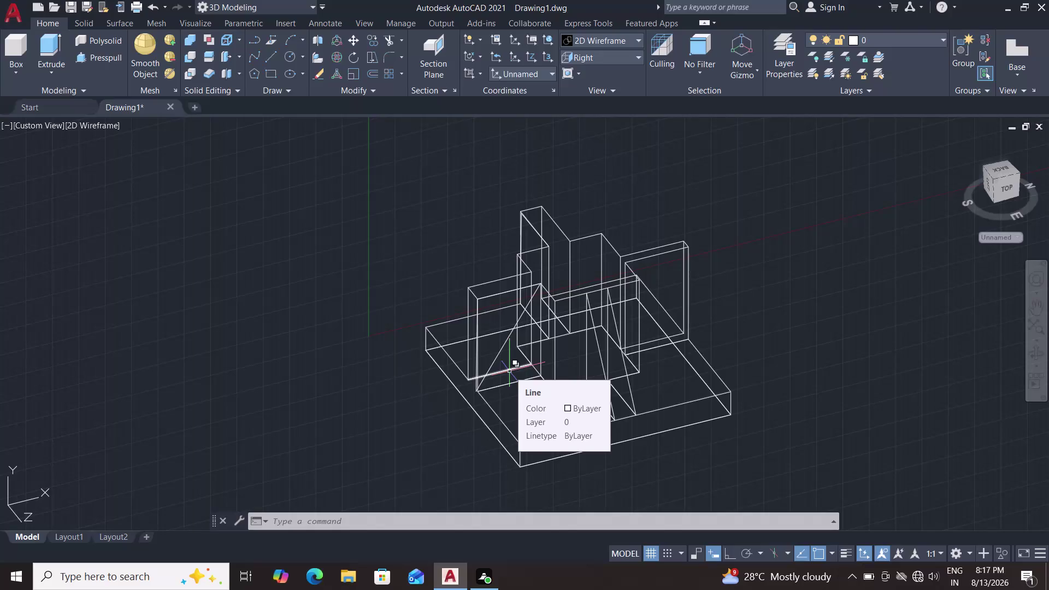
Erase the stray diagonal line near the triangle's apex.
scroll(up, 3)
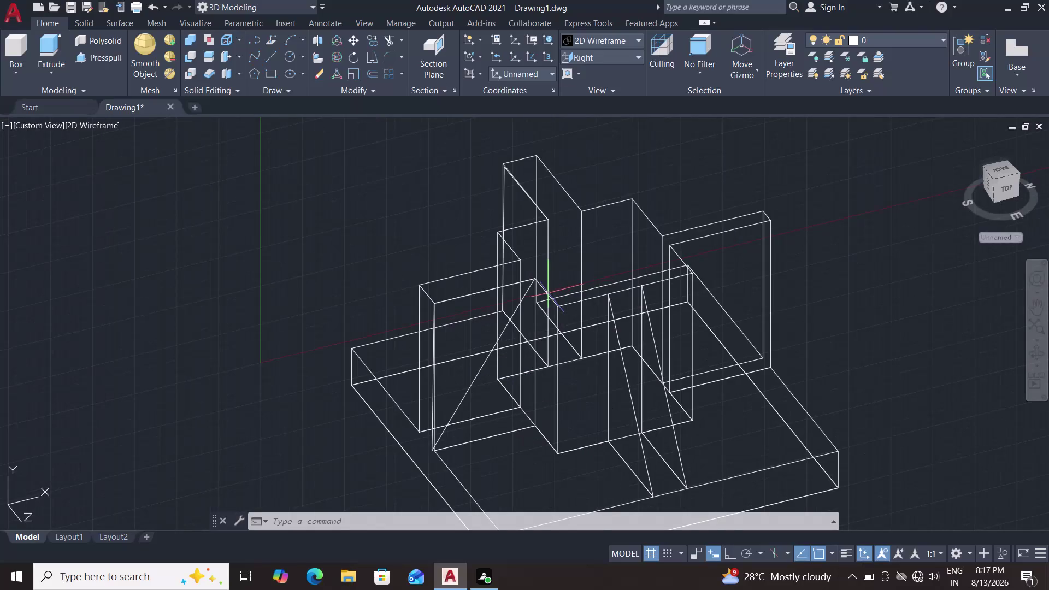
scroll(up, 3)
drag(490, 338, 526, 283)
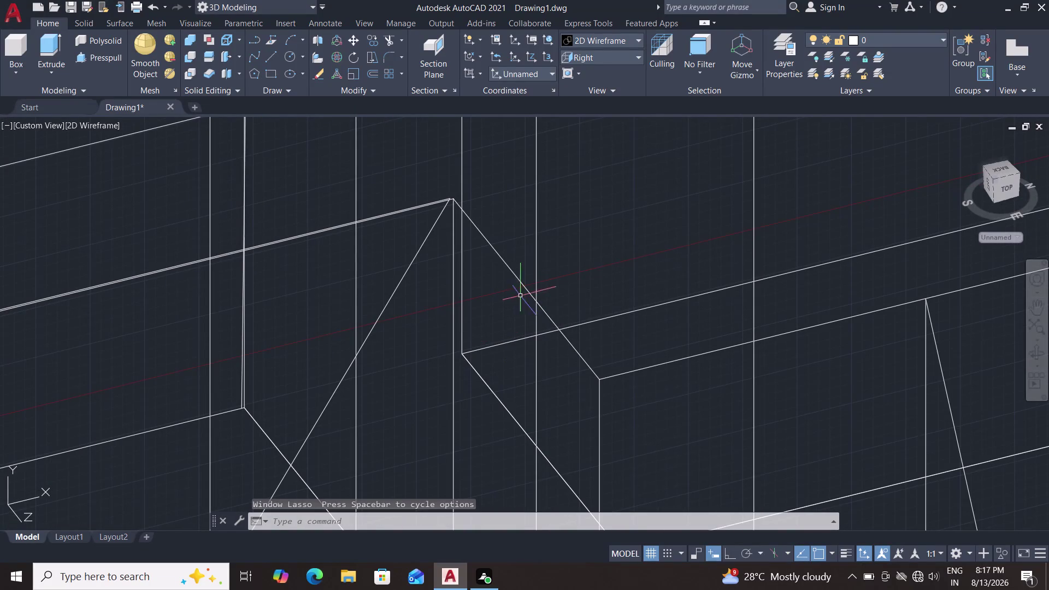
key(Escape)
middle_drag(516, 306, 553, 214)
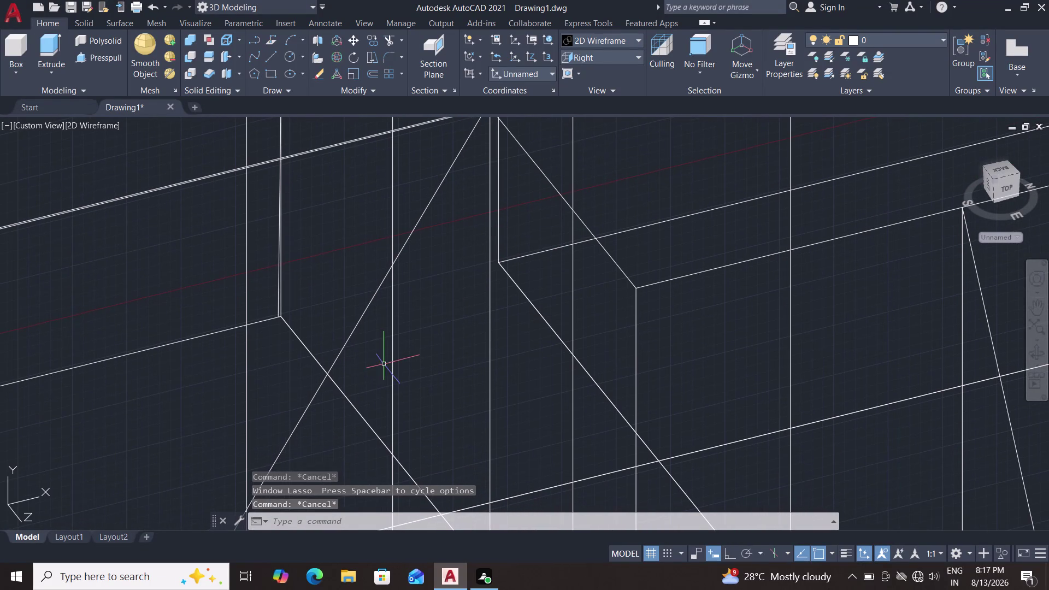
click(339, 355)
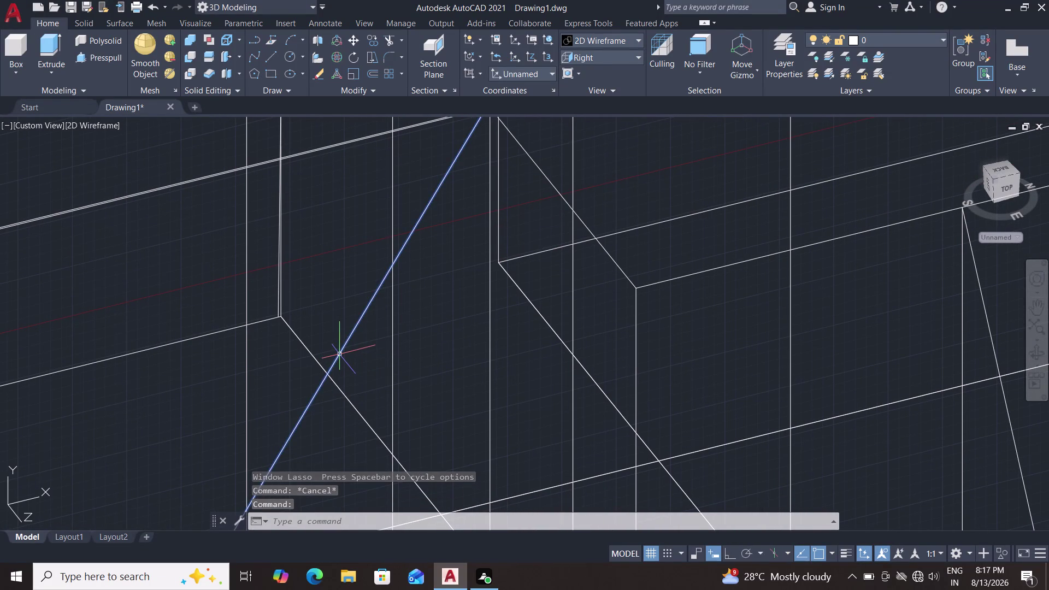
key(Delete)
Erase the long sloping edge line and one more stray line on the wall.
middle_drag(337, 313, 337, 315)
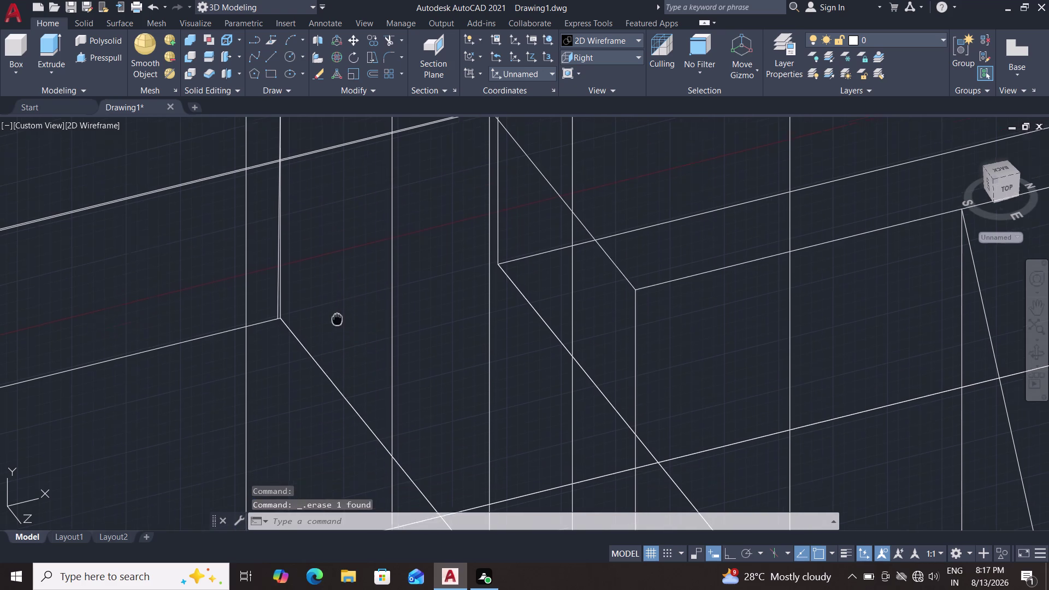
middle_drag(337, 315, 353, 388)
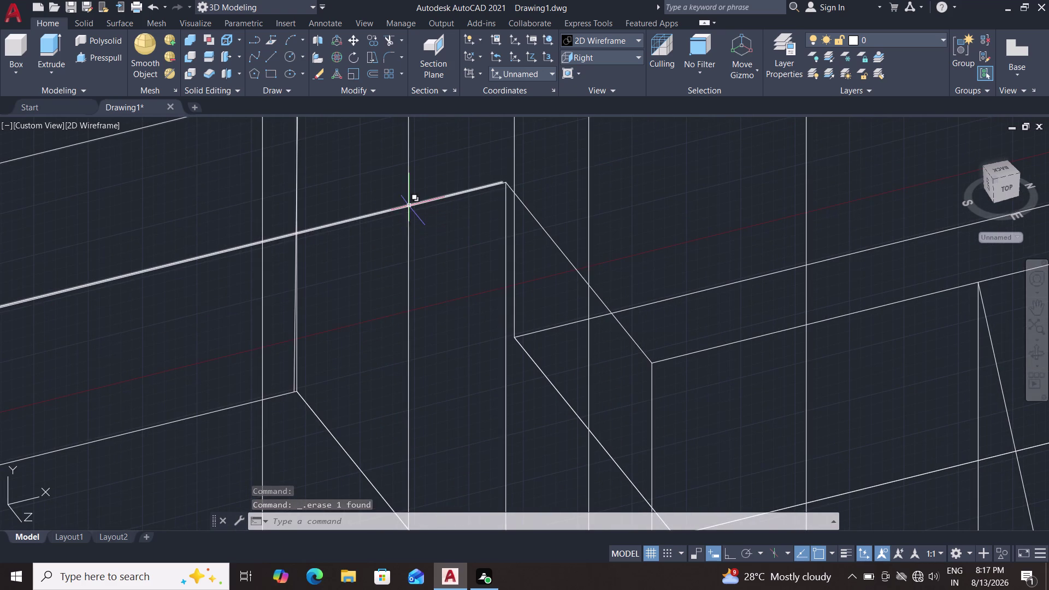
click(408, 205)
click(440, 256)
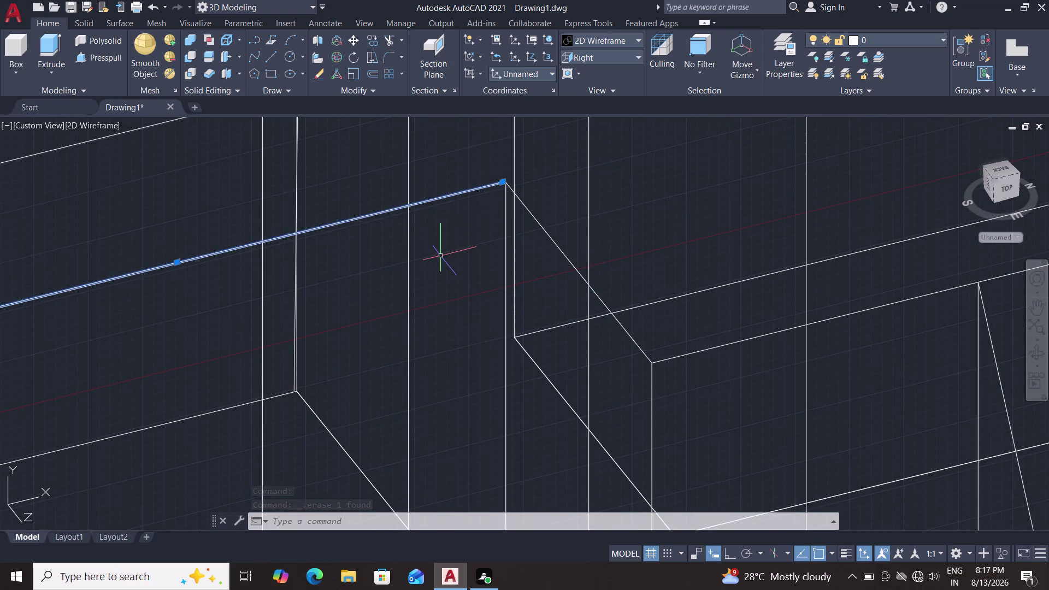
key(Delete)
middle_drag(441, 255, 461, 192)
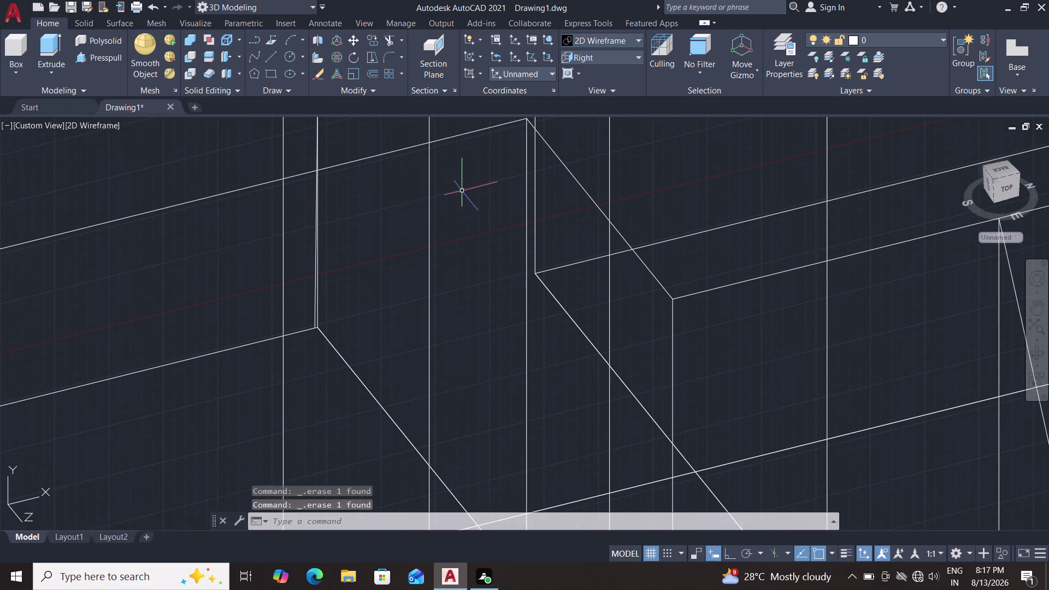
scroll(down, 3)
scroll(down, 3)
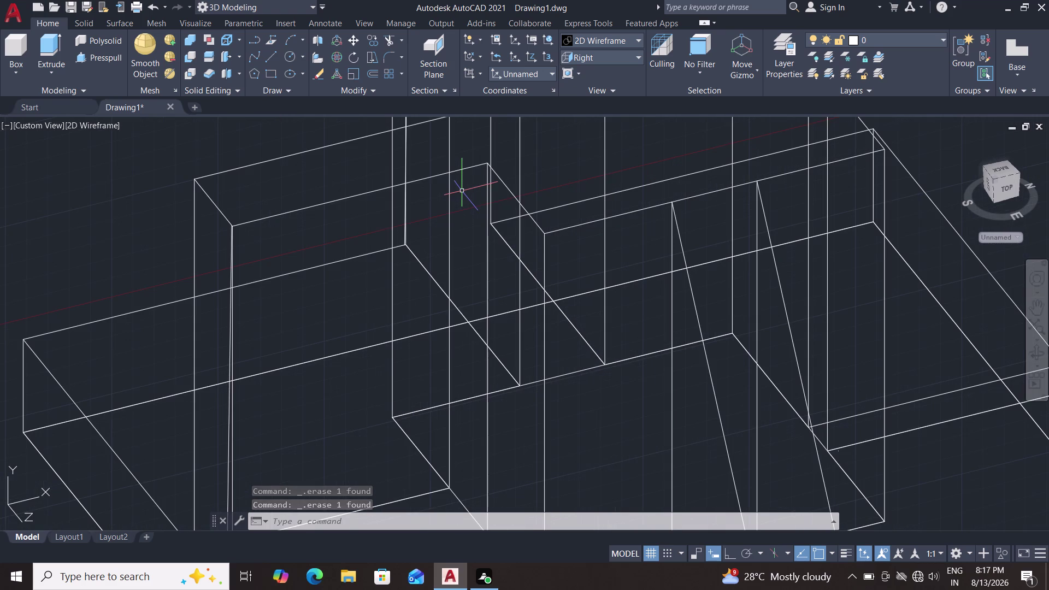
click(228, 387)
key(Delete)
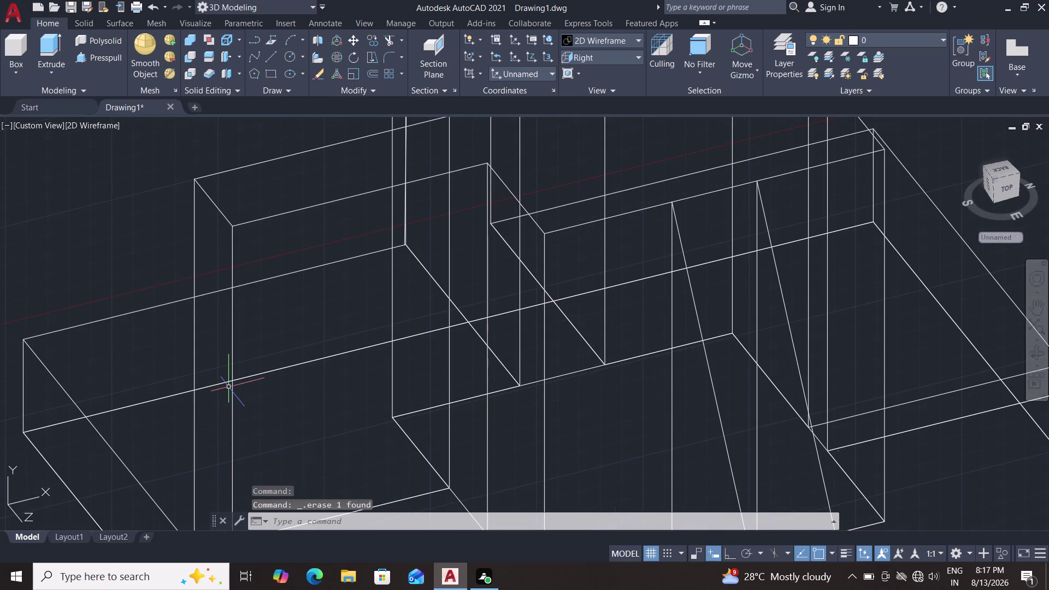
key(l)
key(Return)
middle_drag(286, 351, 286, 355)
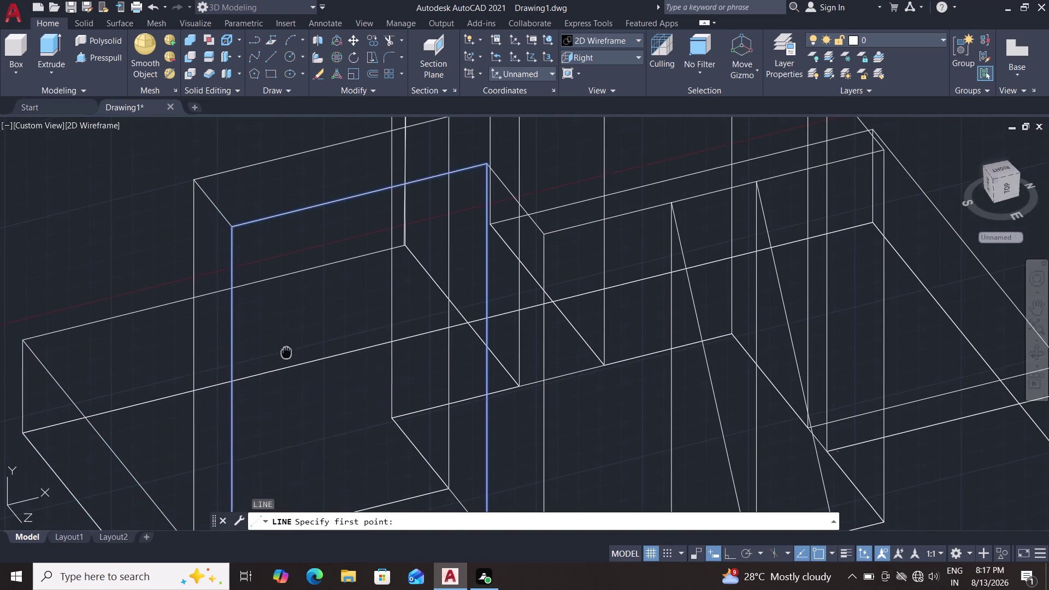
middle_drag(285, 355, 251, 429)
scroll(up, 3)
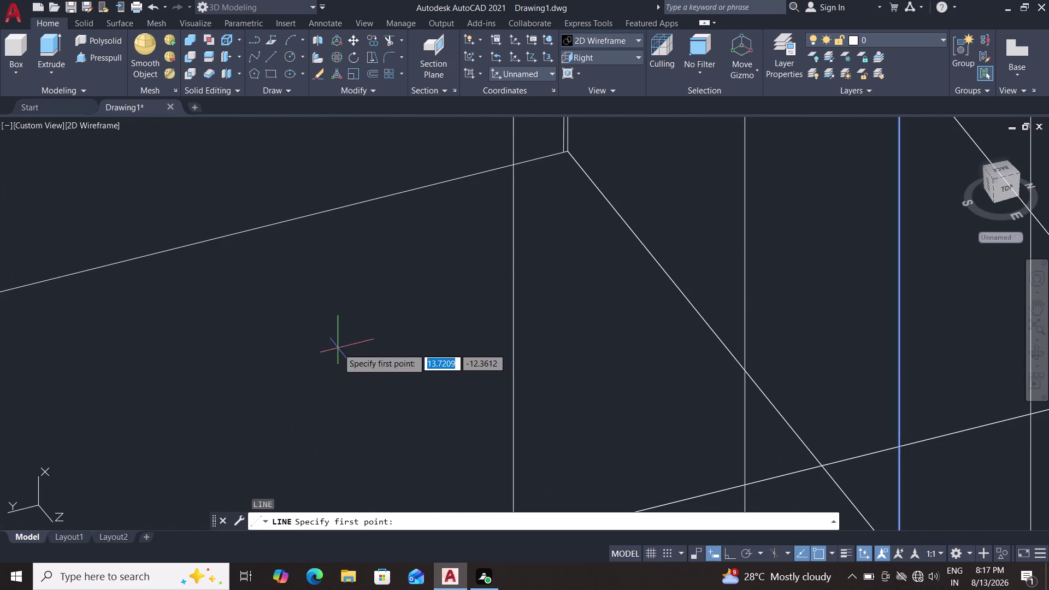
middle_drag(337, 350, 325, 405)
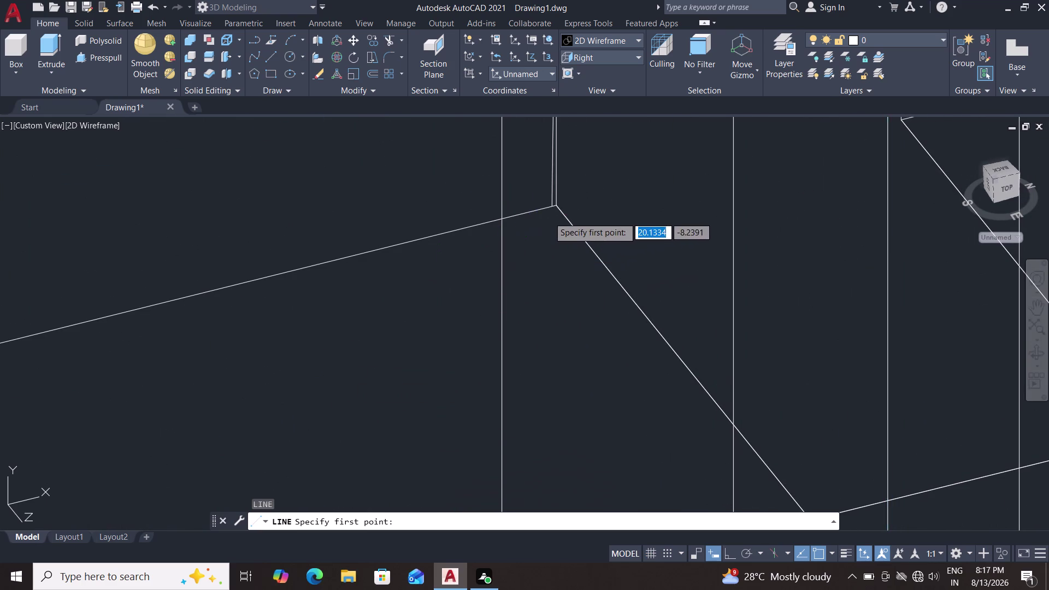
click(556, 206)
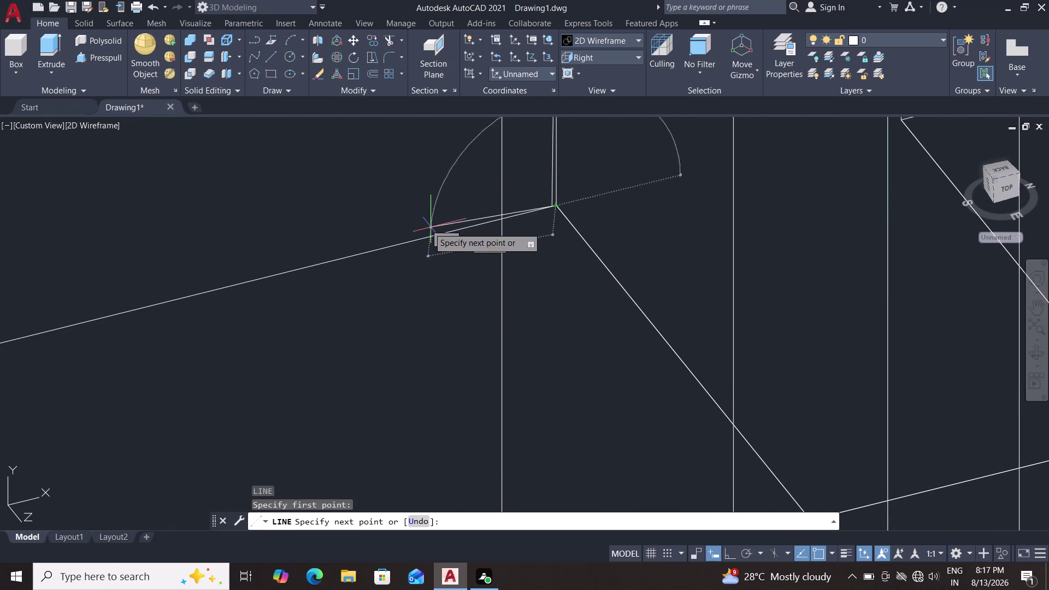
middle_drag(277, 287, 394, 258)
middle_drag(232, 307, 386, 241)
middle_drag(211, 275, 496, 163)
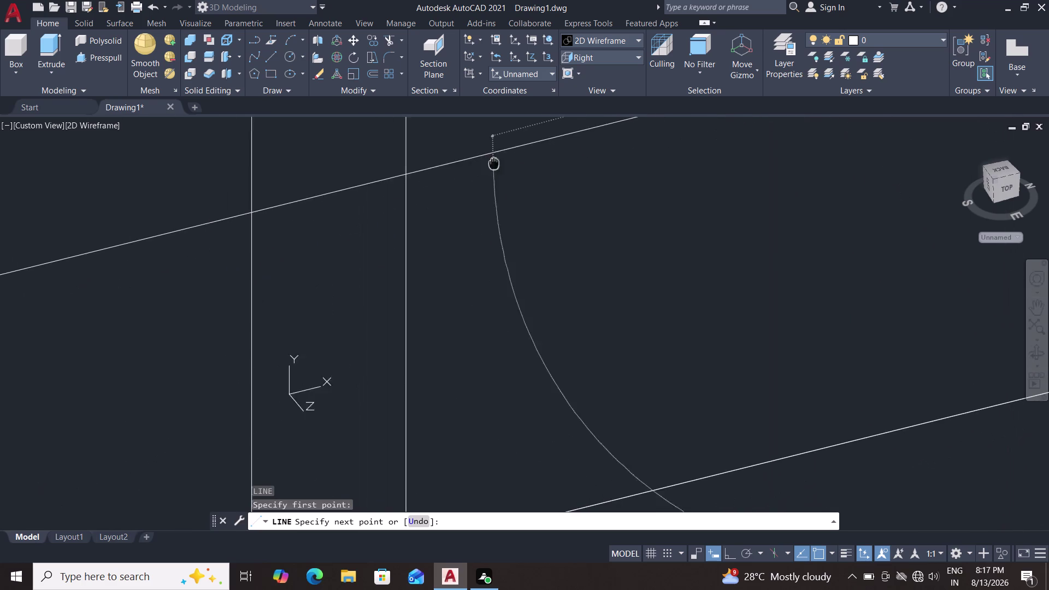
middle_drag(496, 163, 499, 162)
middle_drag(152, 287, 454, 137)
middle_drag(190, 263, 403, 187)
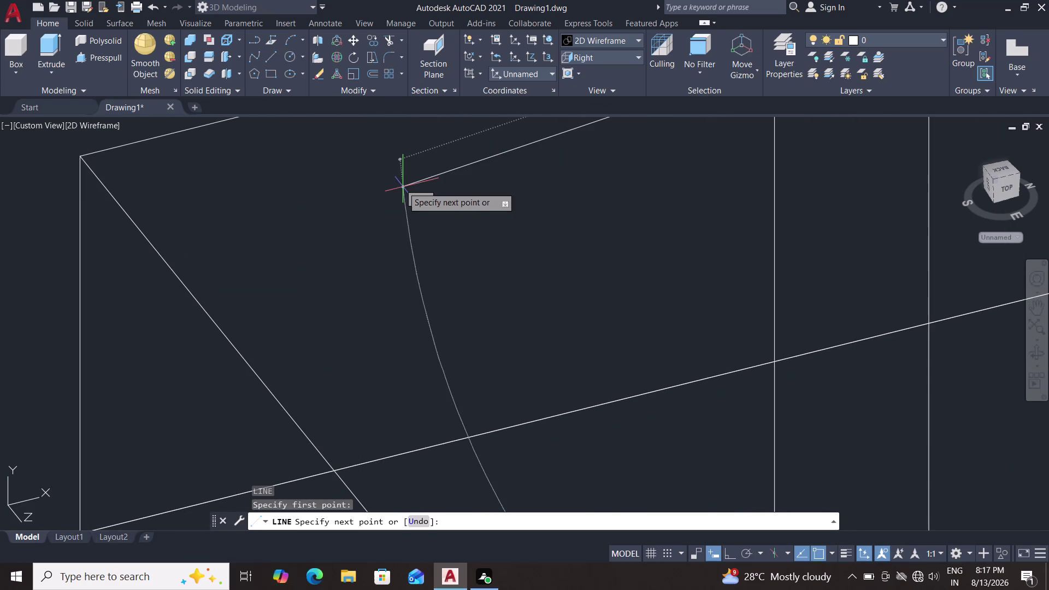
scroll(down, 3)
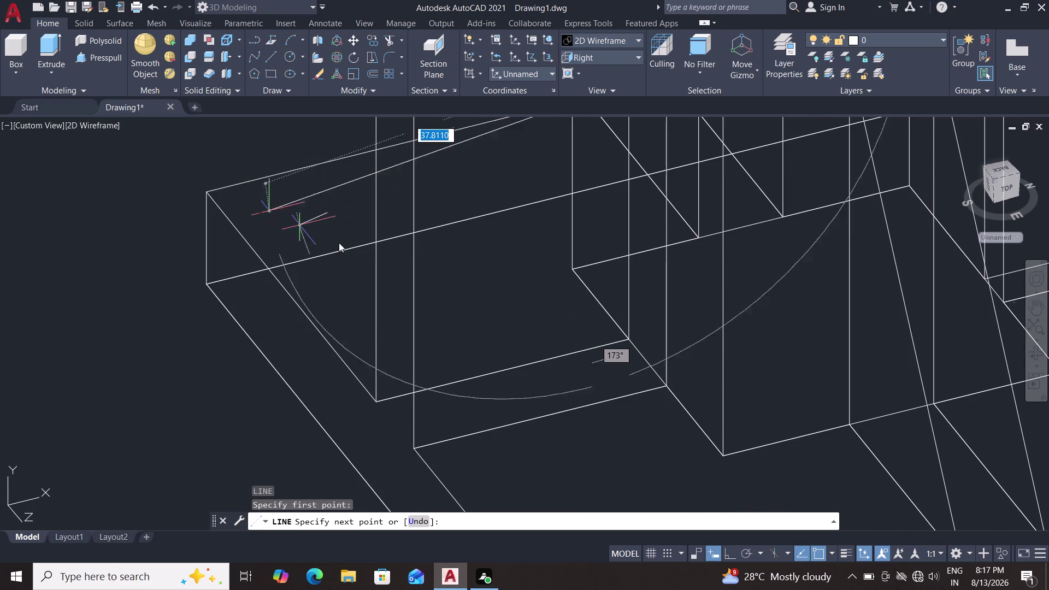
middle_click(351, 330)
middle_drag(348, 335, 395, 360)
middle_drag(407, 336, 319, 408)
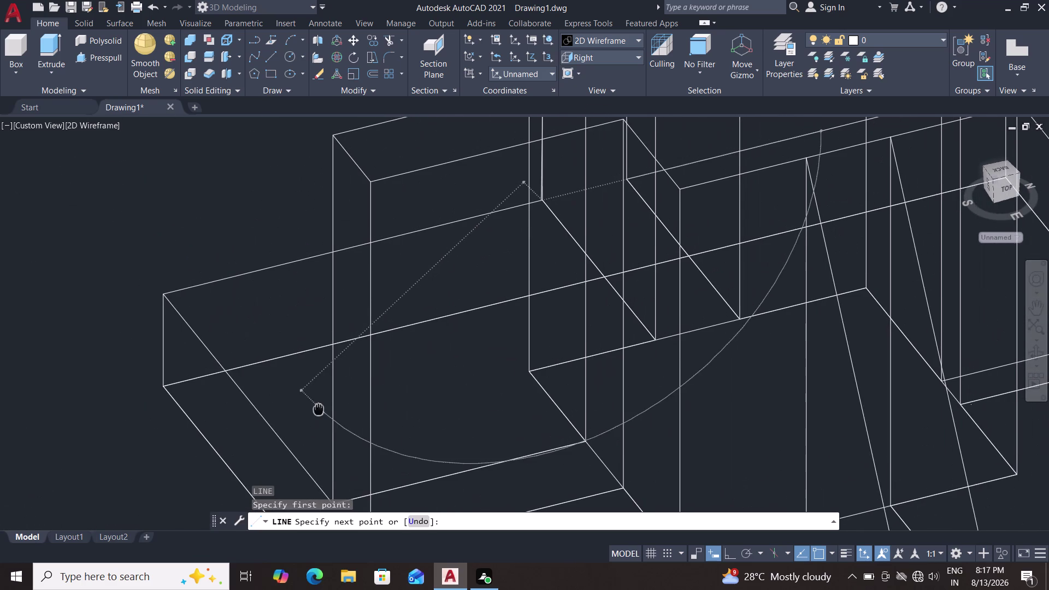
middle_drag(319, 408, 319, 407)
middle_click(424, 306)
middle_drag(420, 308, 361, 388)
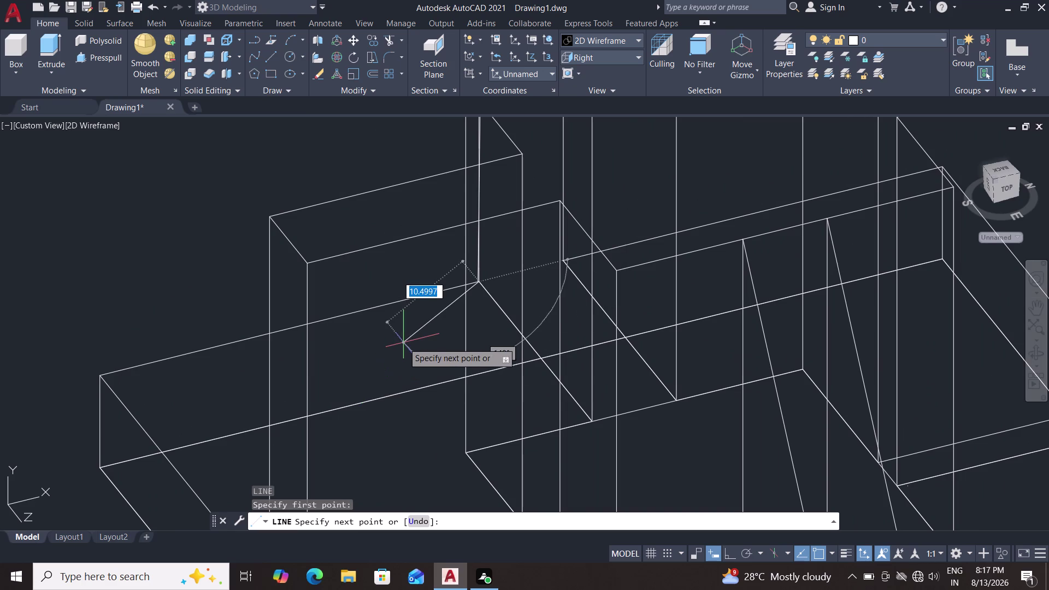
key(Escape)
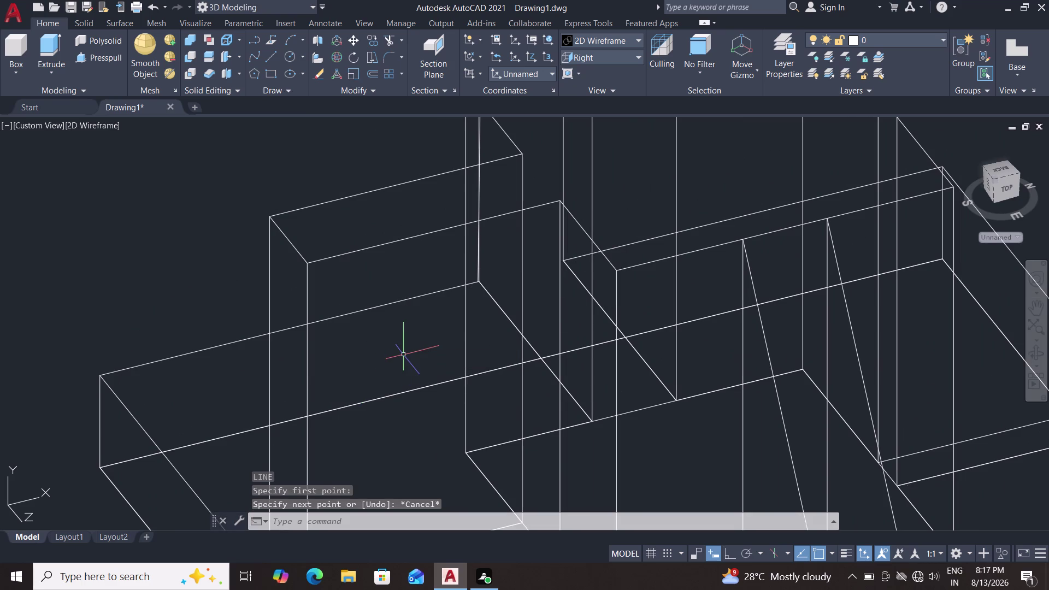
key(l)
key(Return)
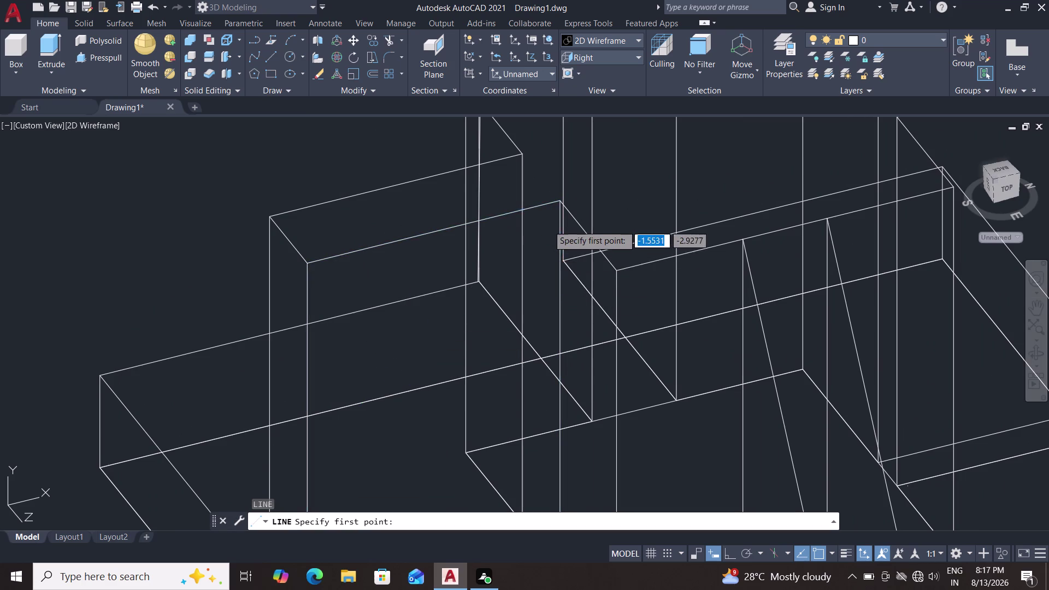
click(562, 201)
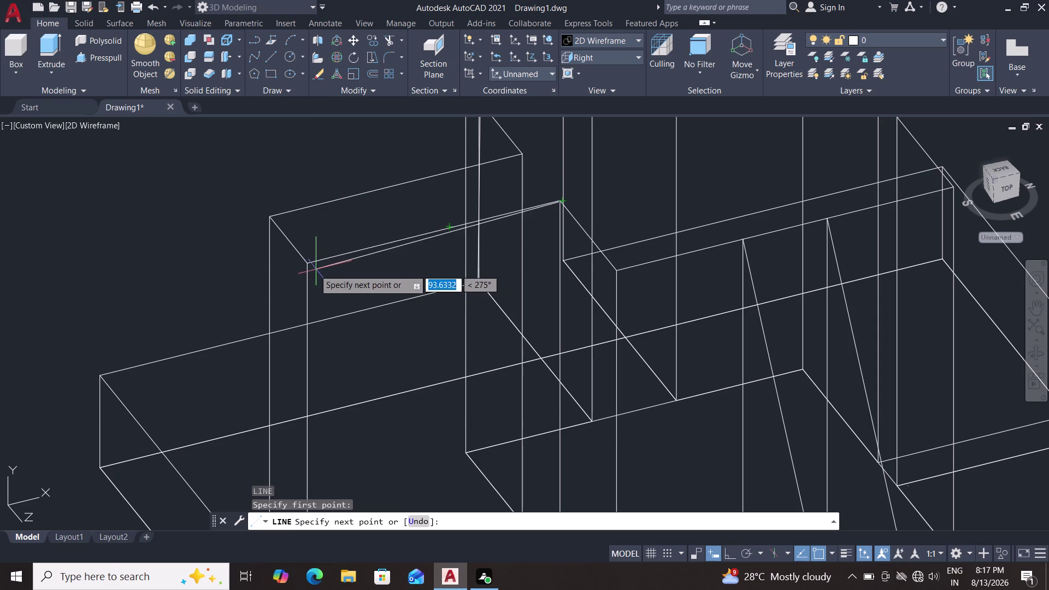
click(307, 263)
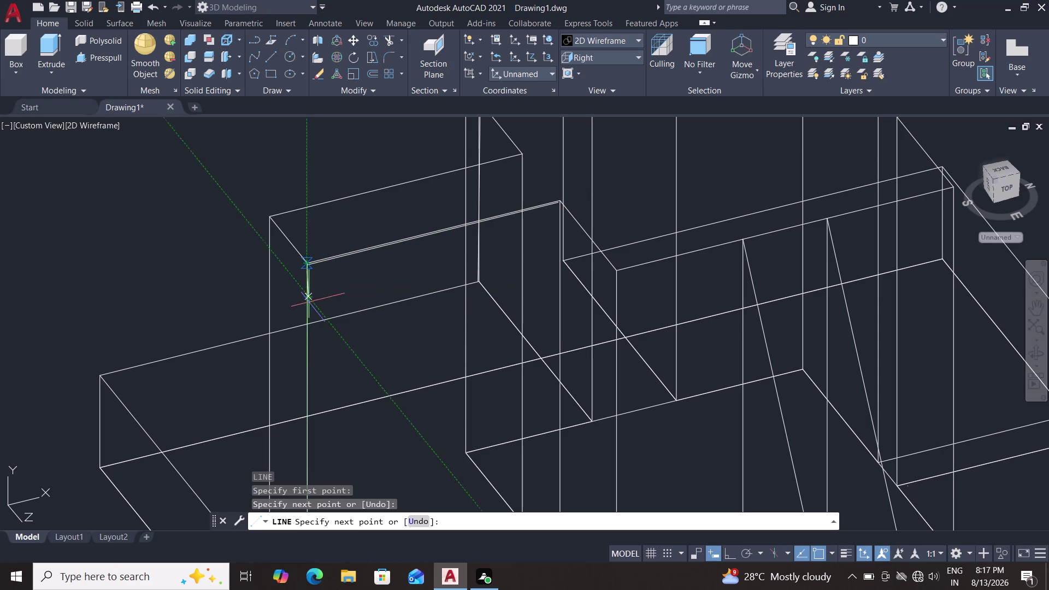
key(Escape)
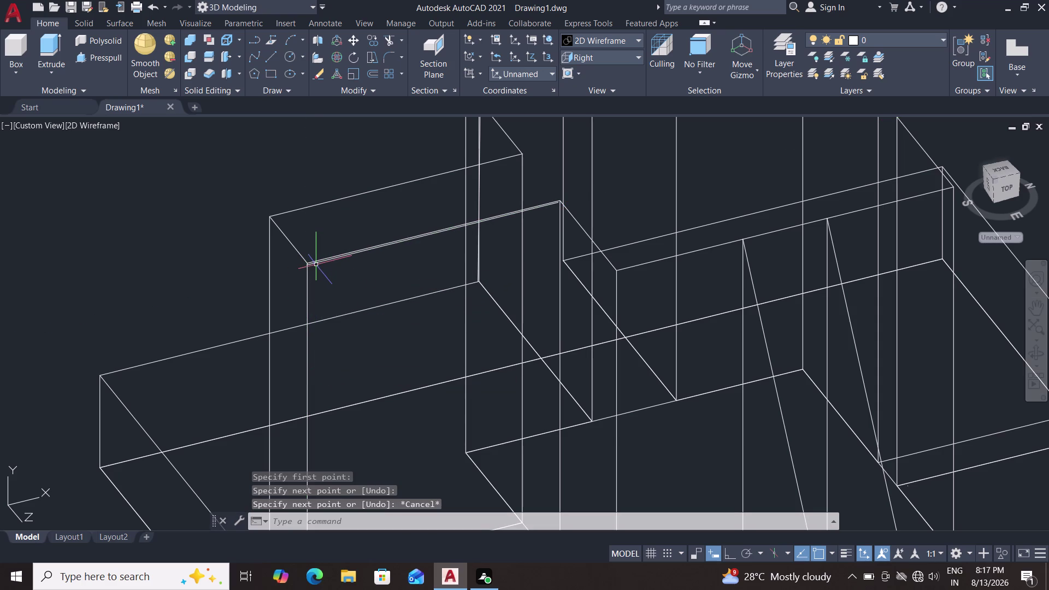
click(316, 263)
key(Delete)
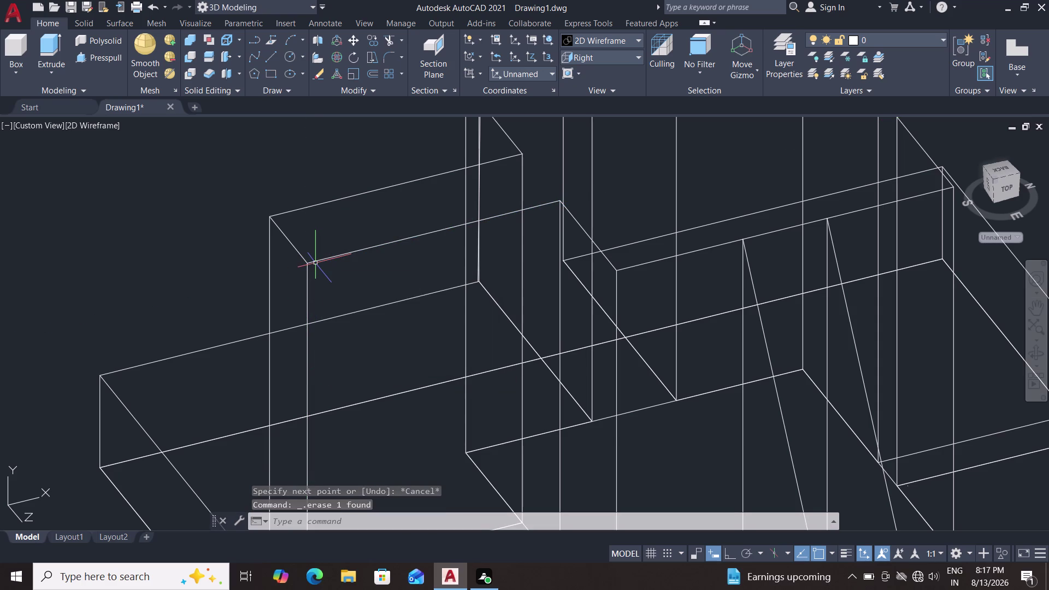
key(l)
key(Return)
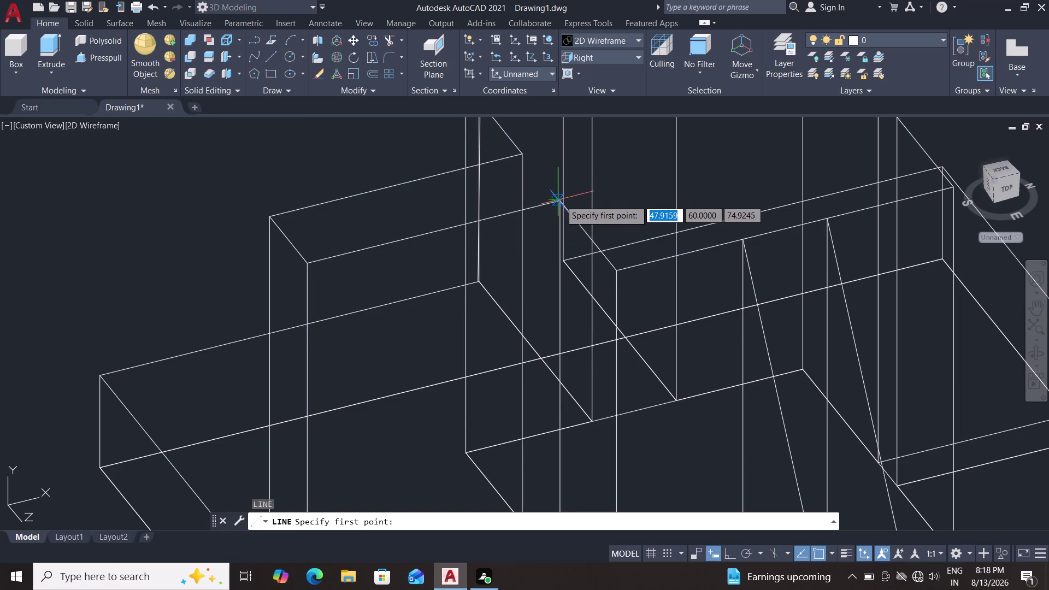
middle_drag(560, 200, 558, 229)
key(Escape)
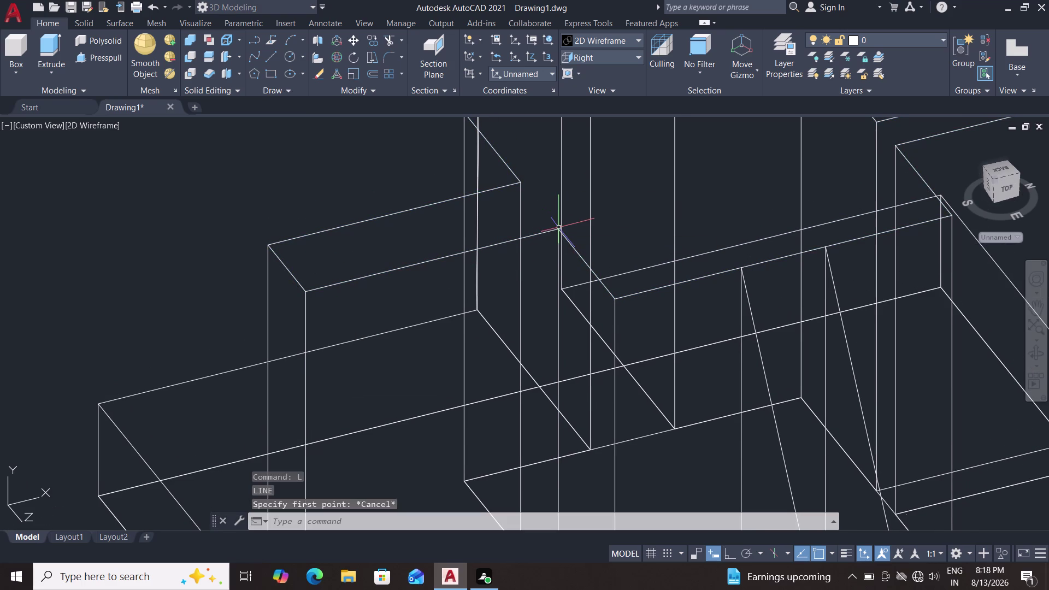
click(600, 60)
Look at the block from the top and apply the Shades of Gray visual style.
click(598, 72)
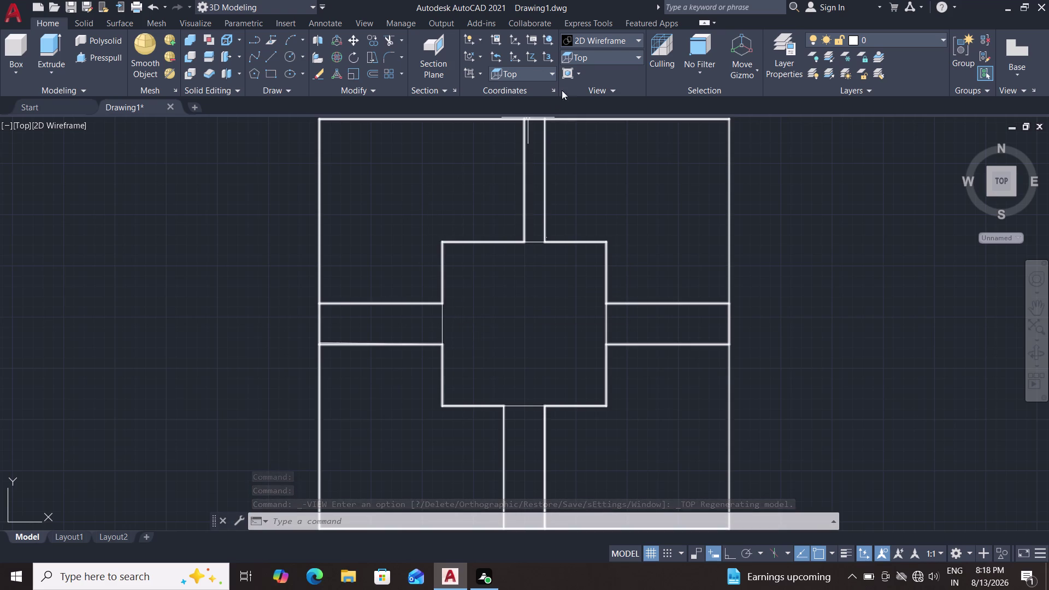
click(598, 32)
click(595, 38)
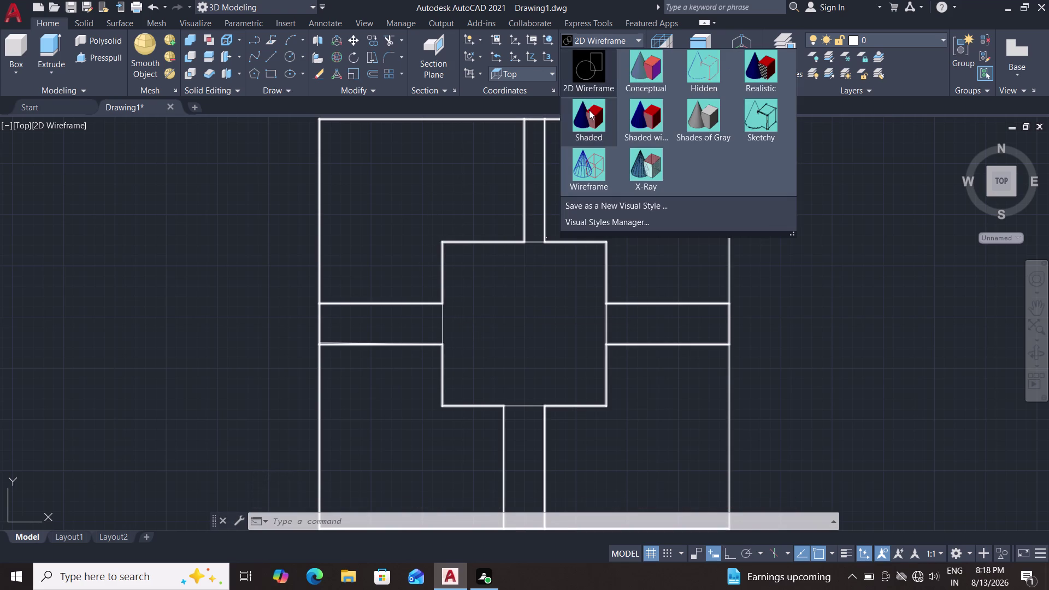
click(704, 126)
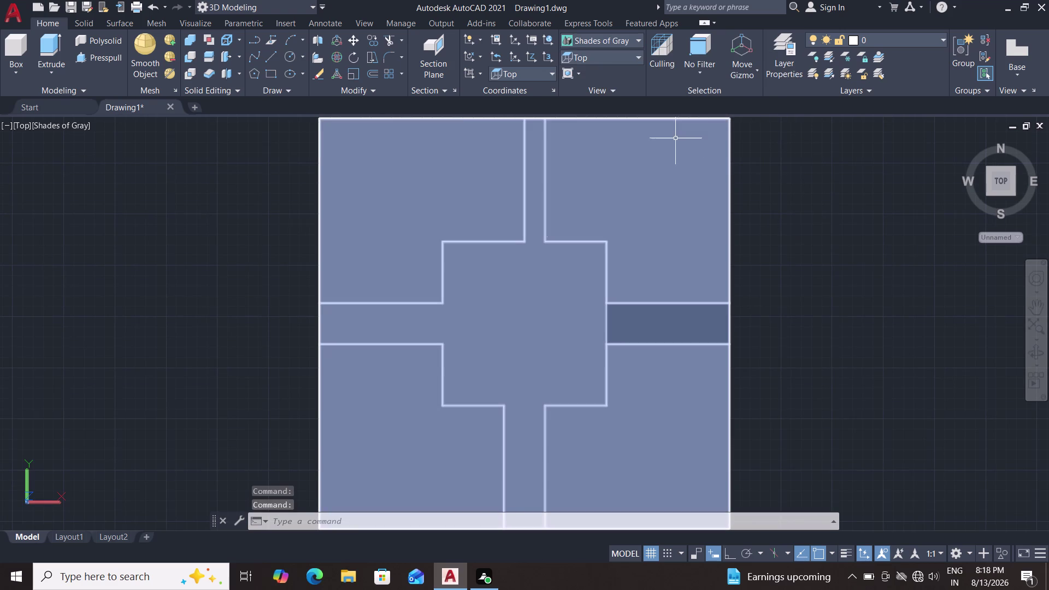
Pan and orbit around the block's walls, then return to the Top preset view.
middle_drag(452, 428, 467, 353)
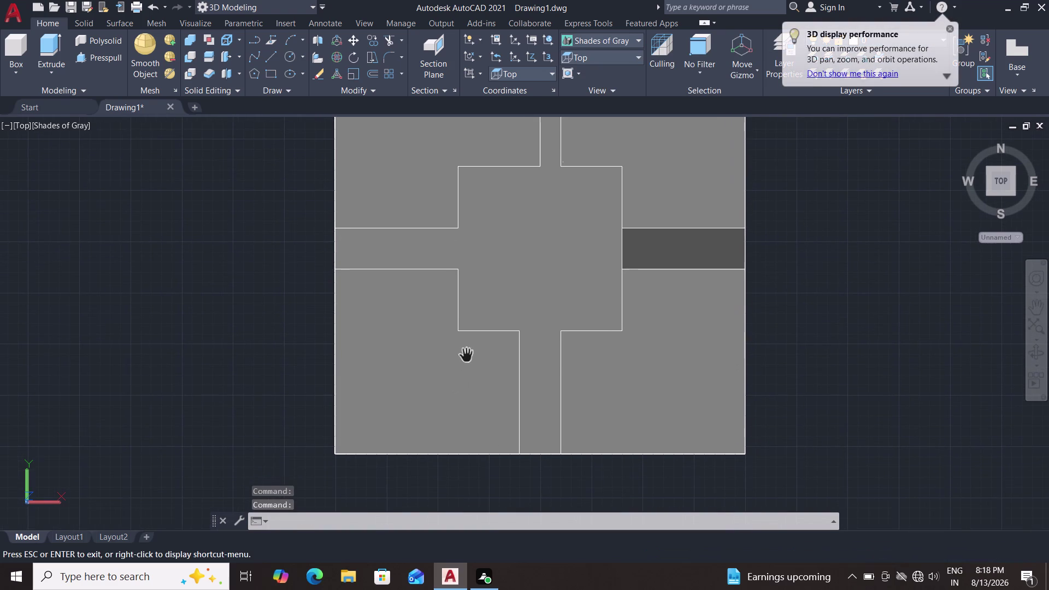
middle_drag(249, 406, 257, 352)
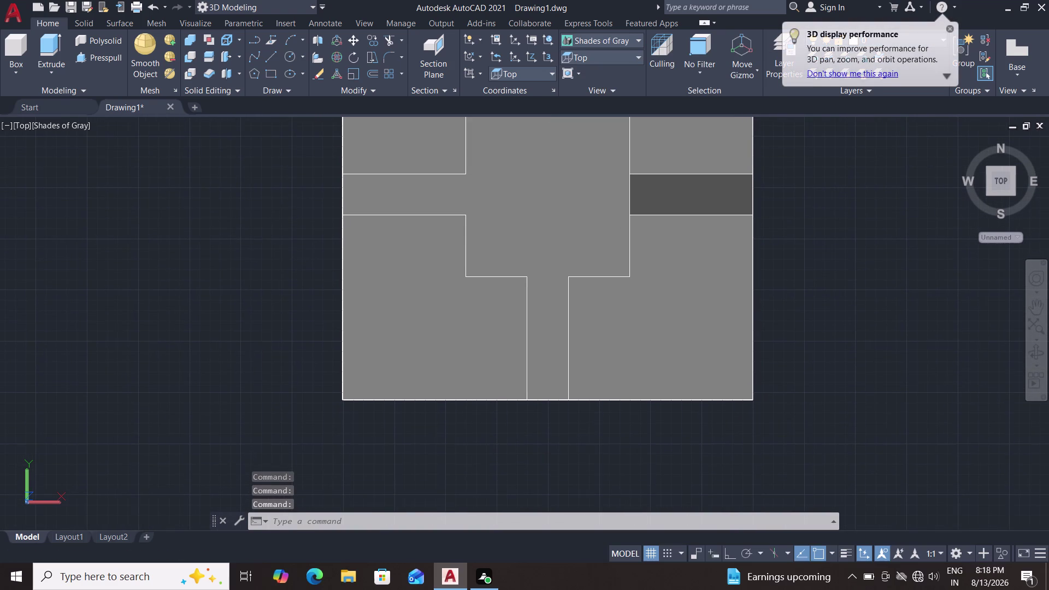
middle_drag(276, 365, 282, 355)
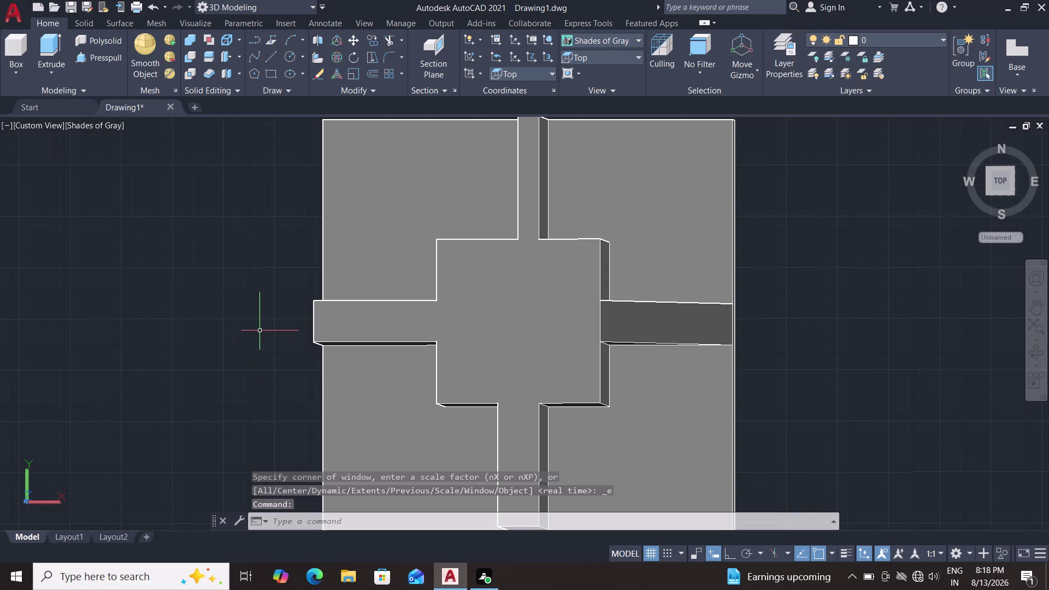
middle_drag(254, 354, 260, 282)
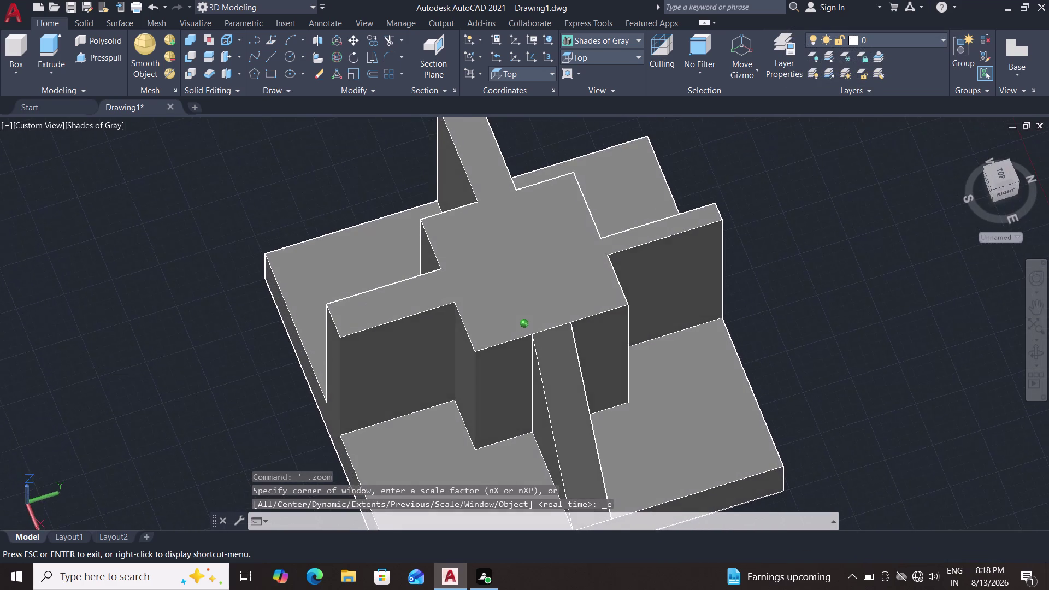
middle_drag(260, 282, 245, 370)
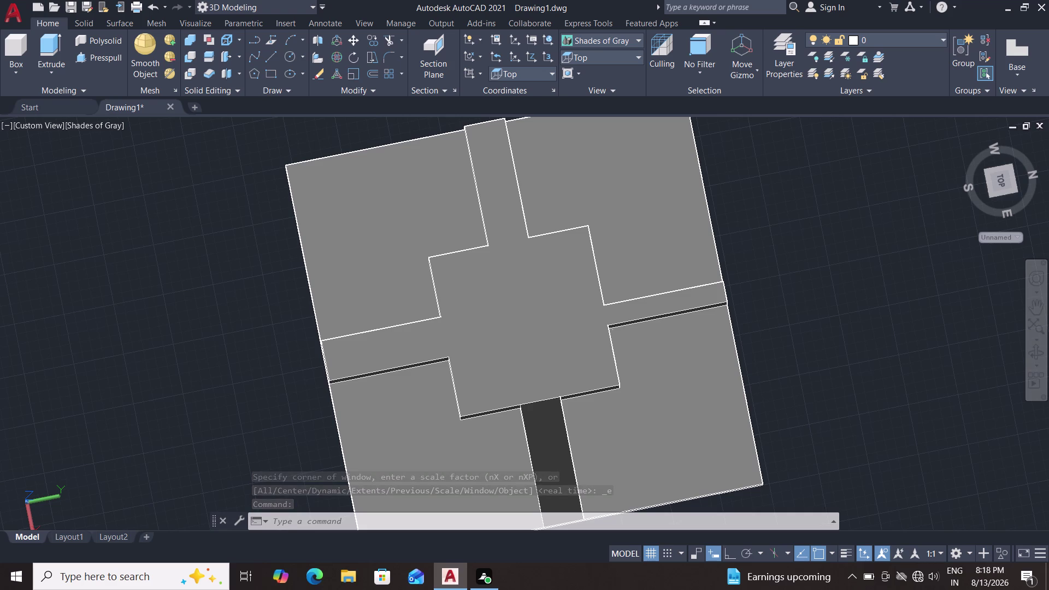
click(579, 54)
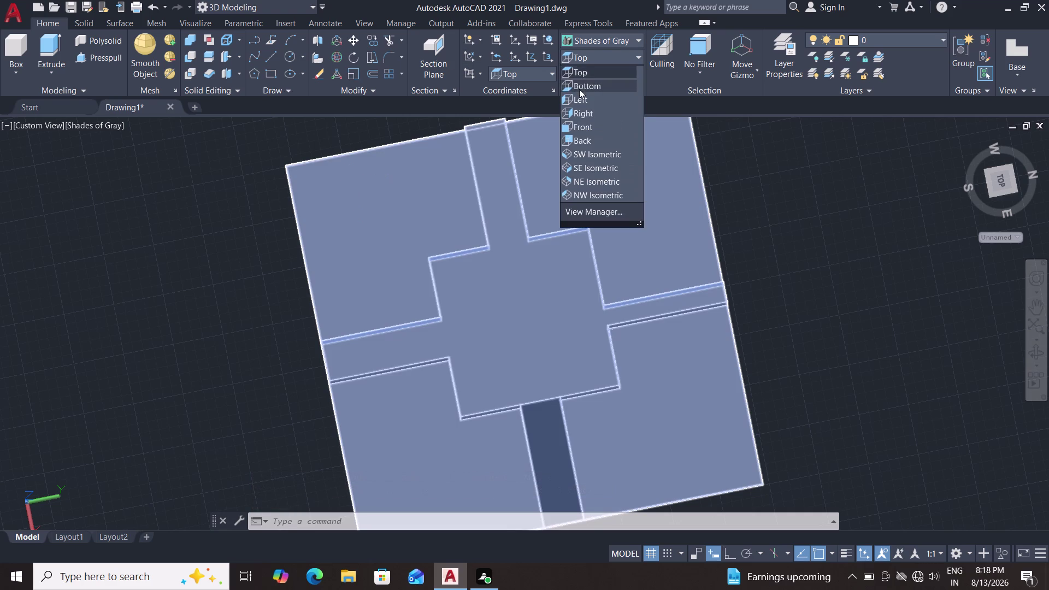
click(584, 73)
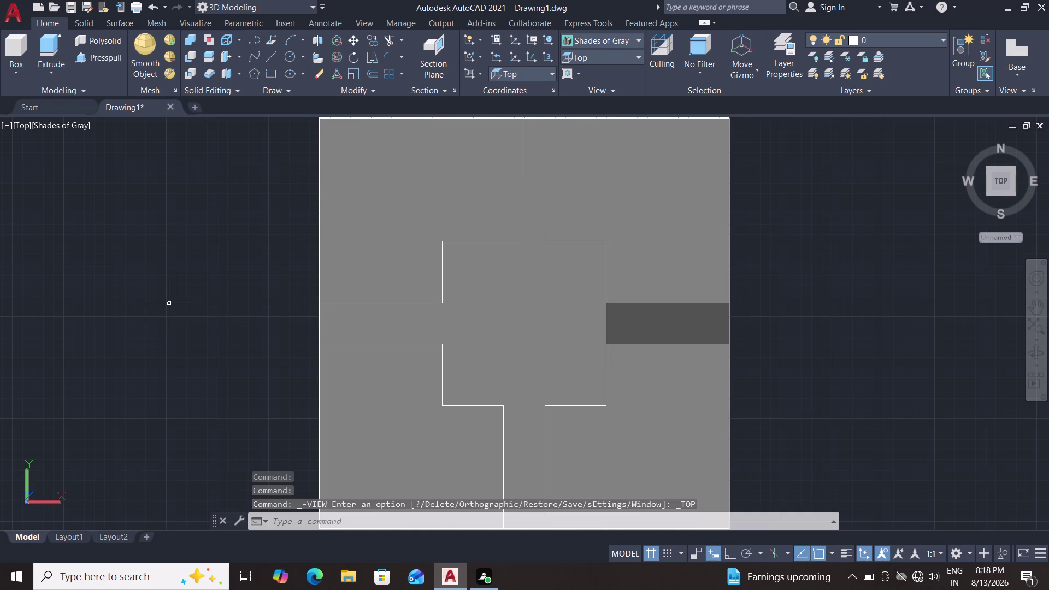
Abandon a started line and switch the visual style to 2D Wireframe.
key(l)
key(Return)
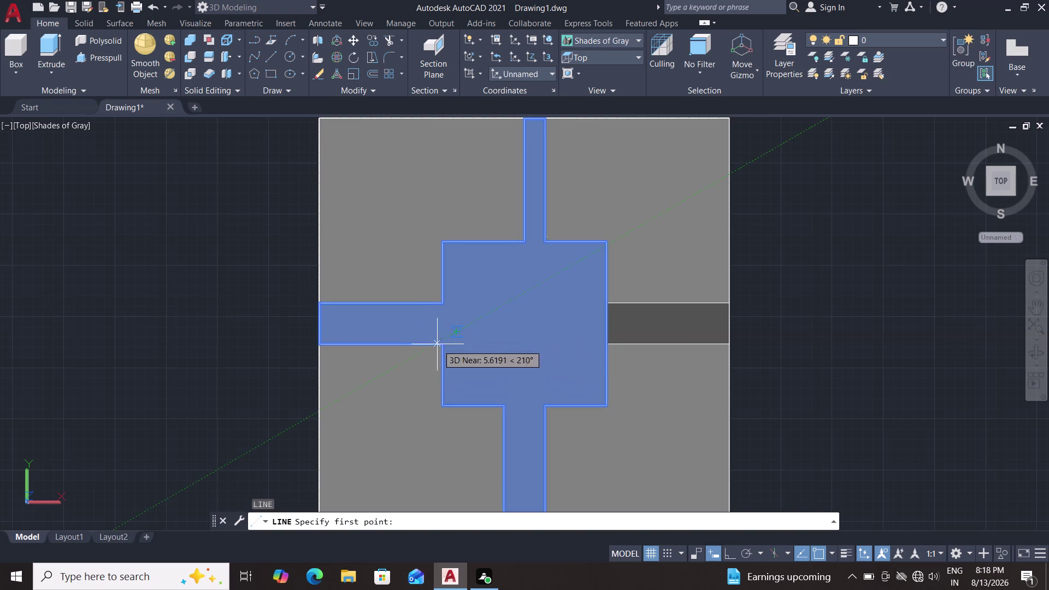
click(443, 347)
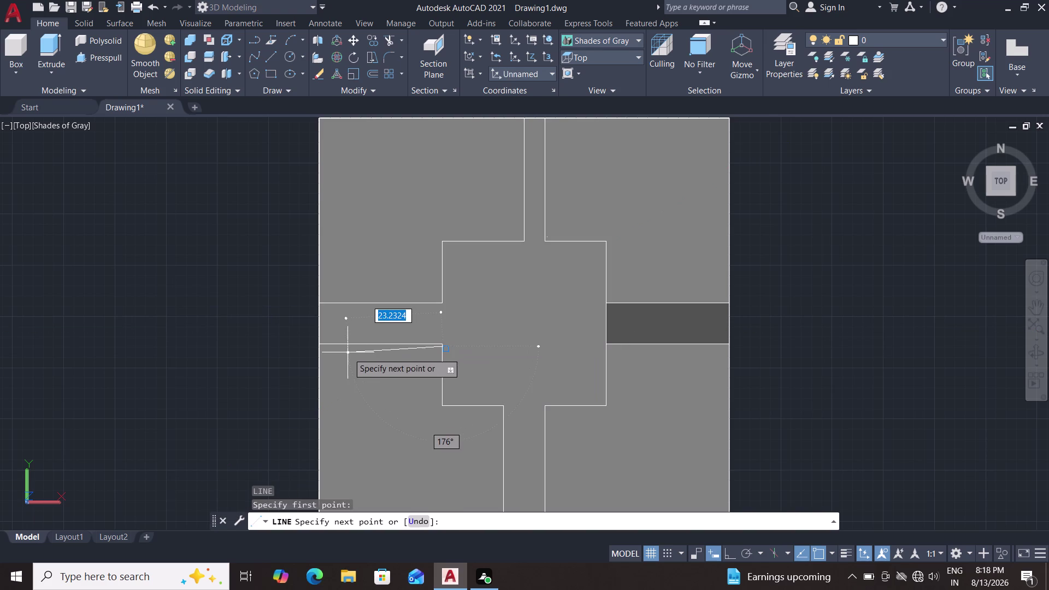
key(Escape)
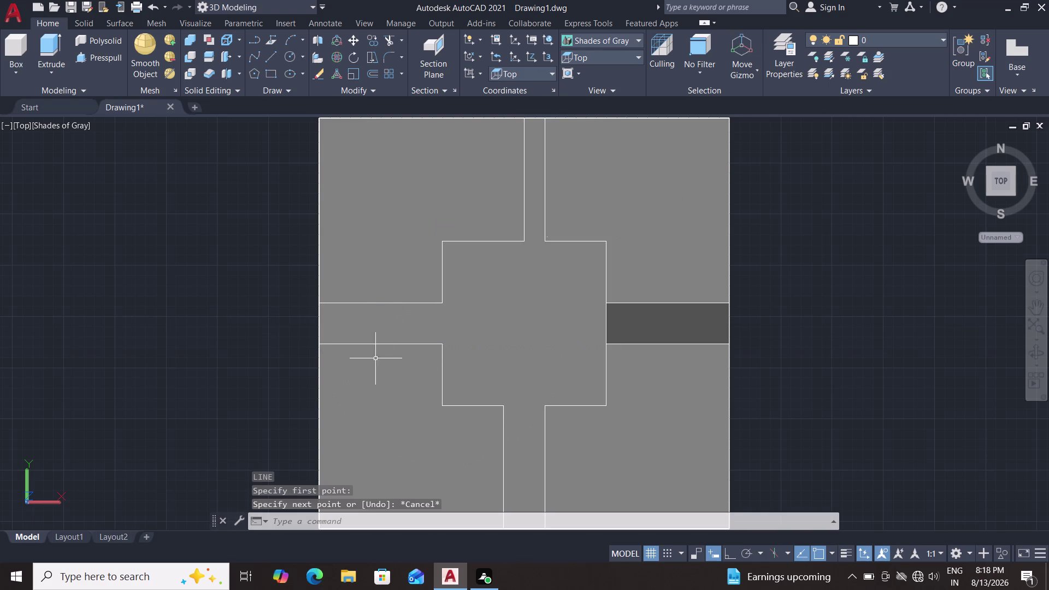
click(609, 35)
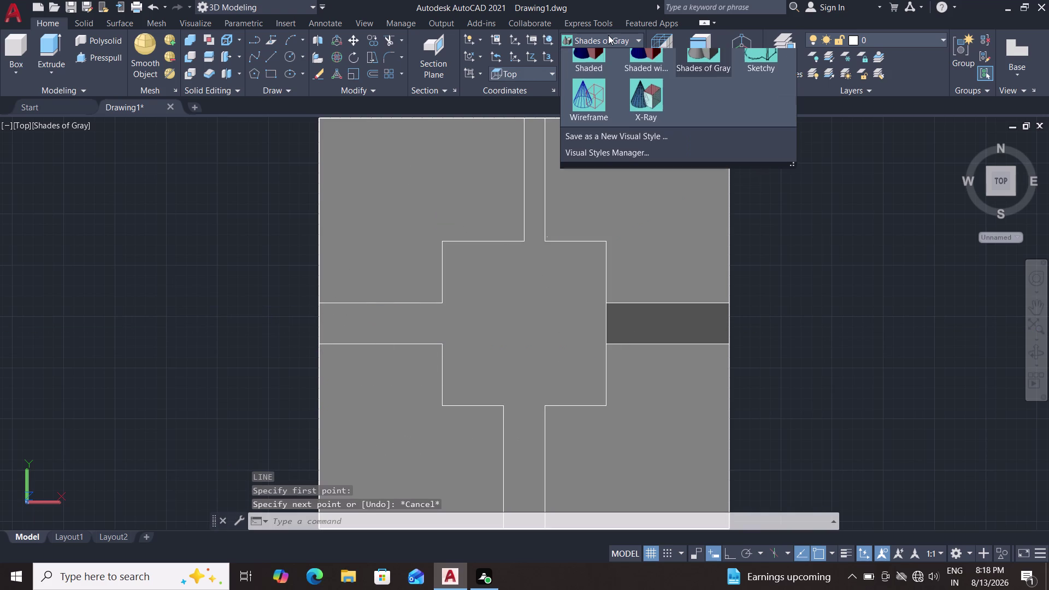
click(596, 69)
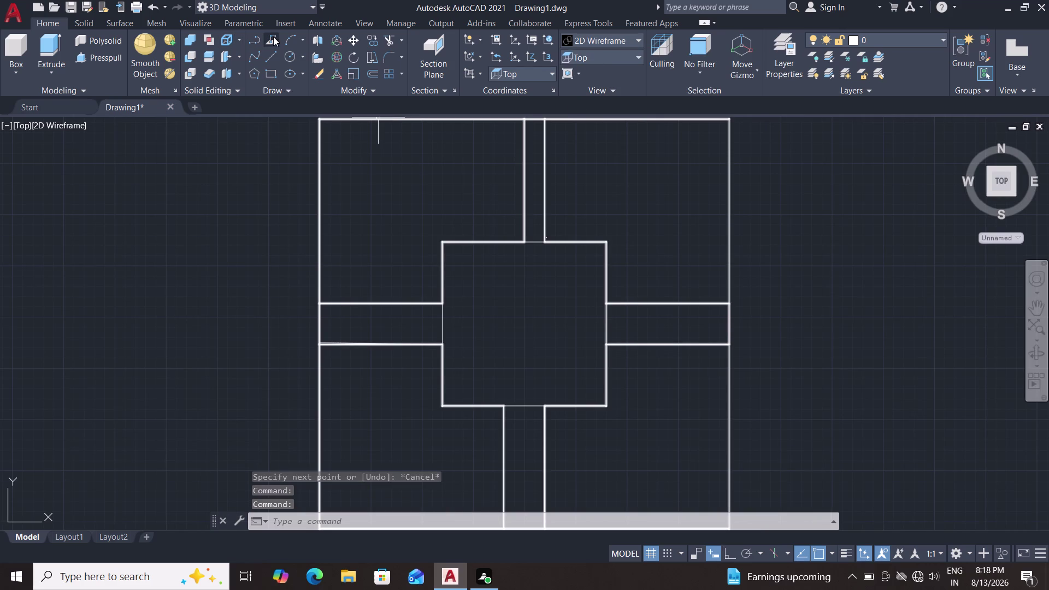
Start a line along the wall edge, orbit to view the corner, then cancel it.
key(l)
key(Return)
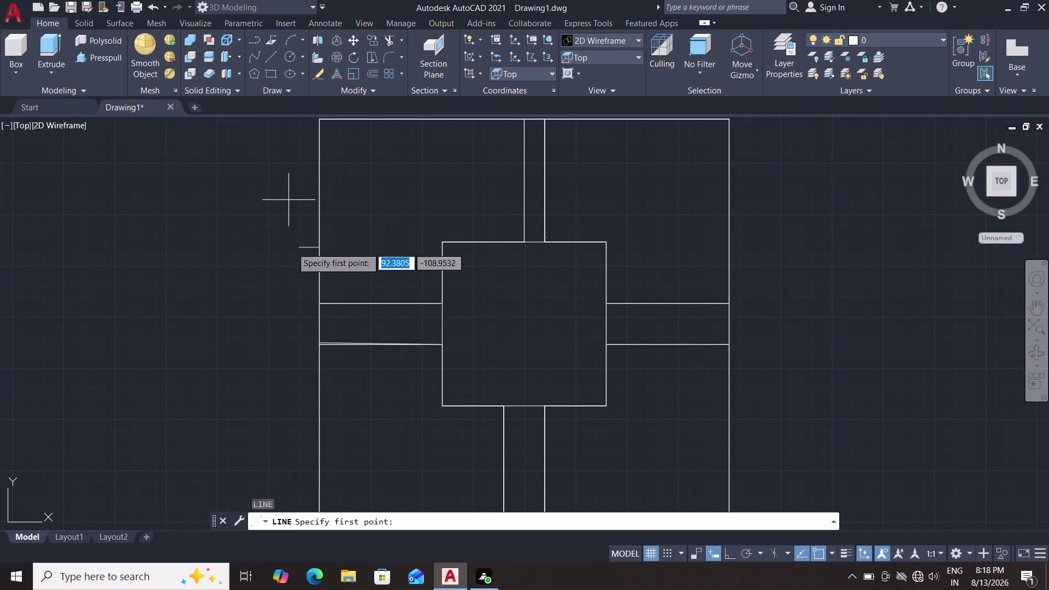
scroll(up, 3)
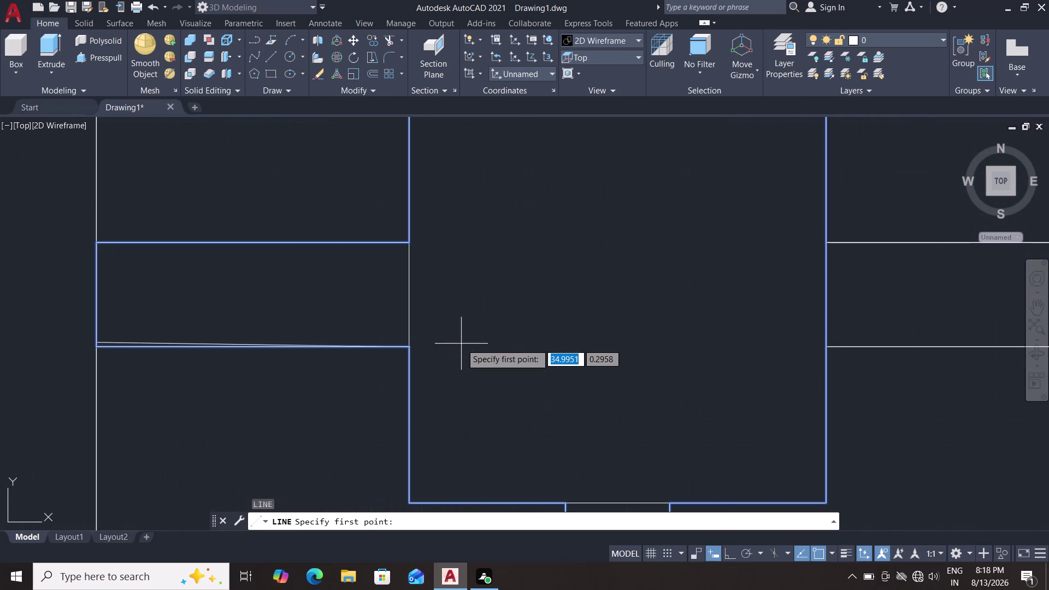
click(407, 349)
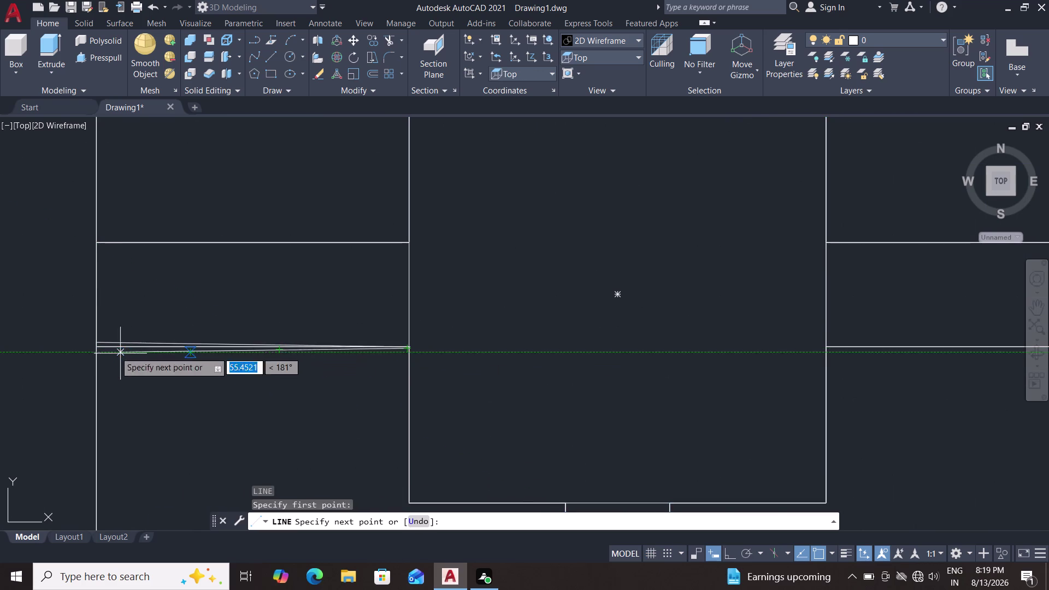
click(95, 346)
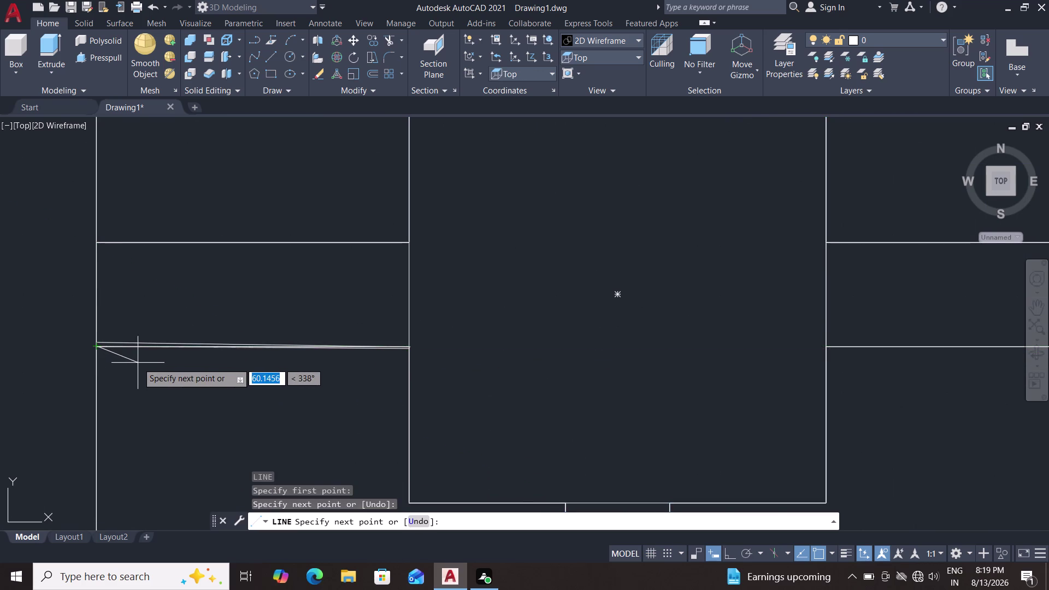
middle_drag(146, 364, 157, 311)
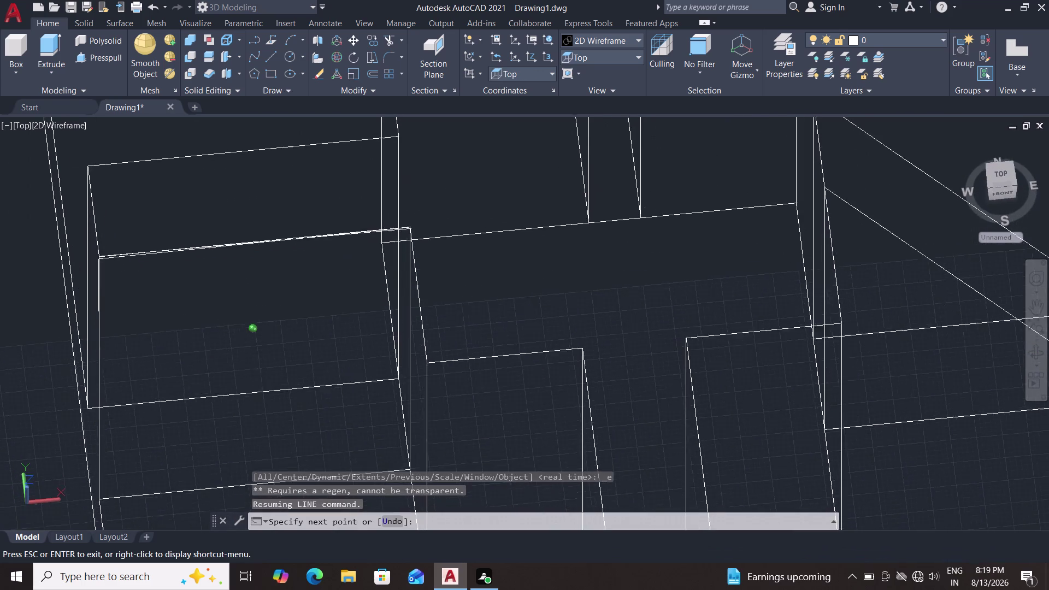
middle_drag(157, 311, 159, 285)
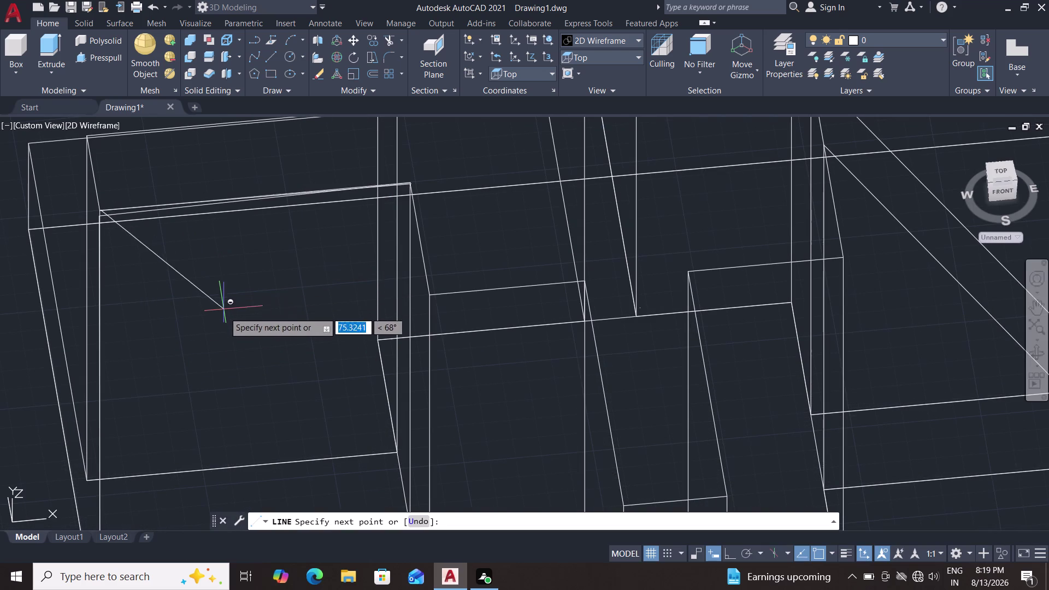
middle_drag(219, 322, 223, 229)
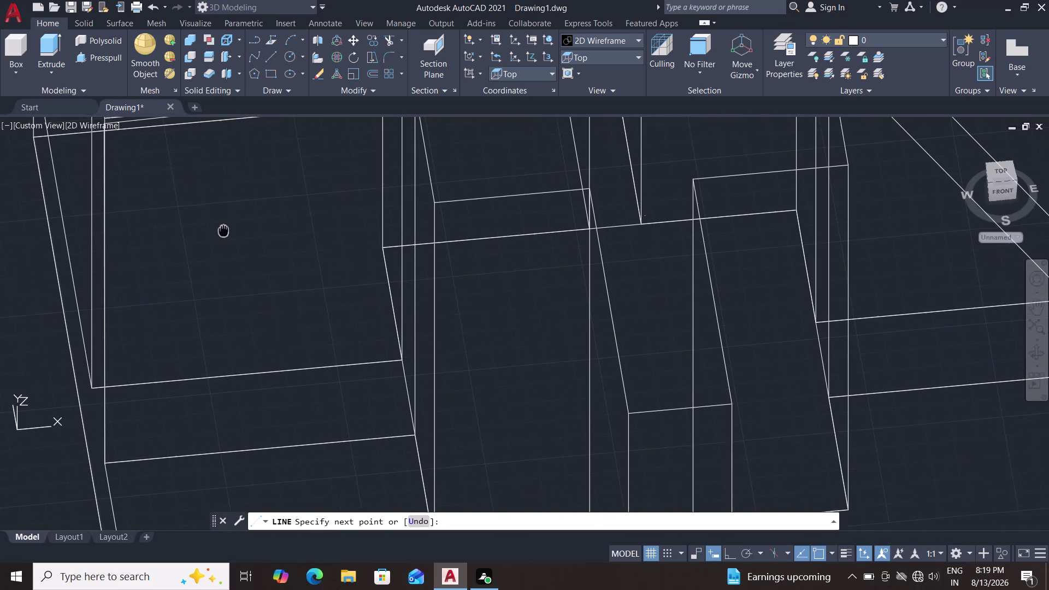
middle_drag(223, 229, 223, 229)
middle_drag(222, 263, 229, 267)
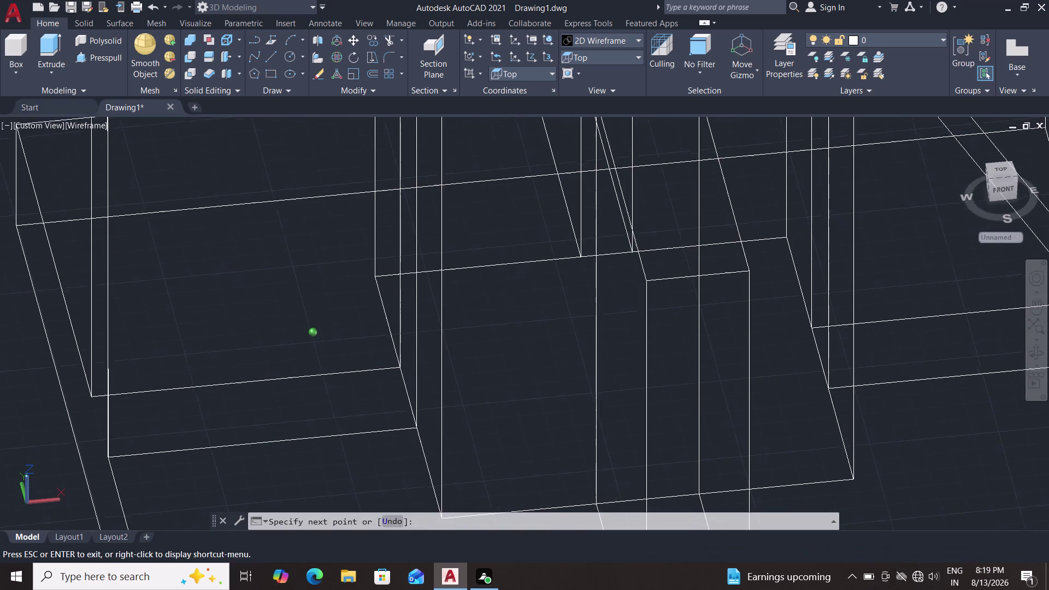
middle_drag(229, 267, 254, 272)
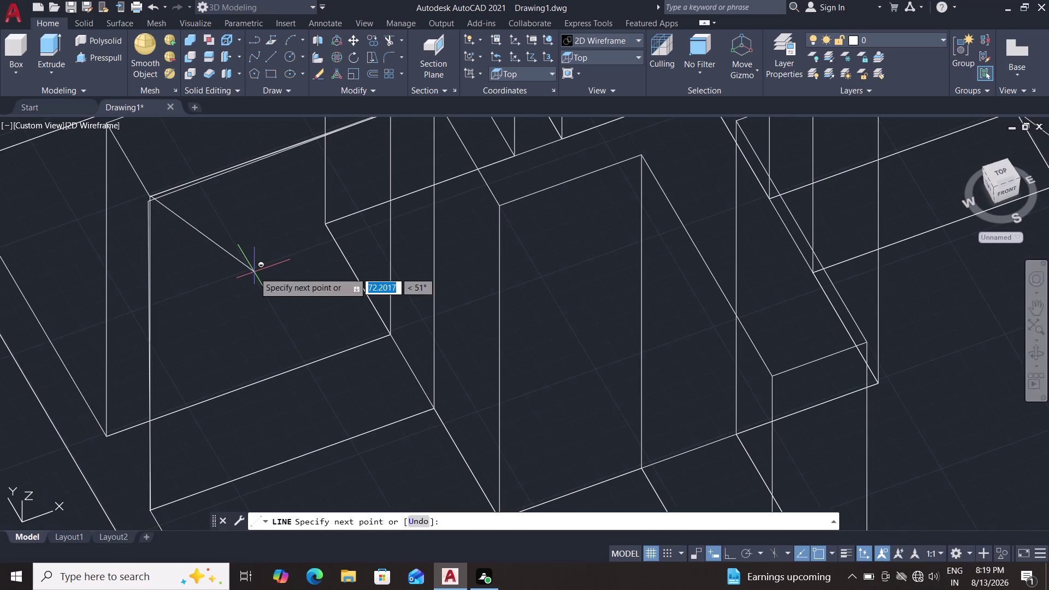
key(Escape)
key(Escape)
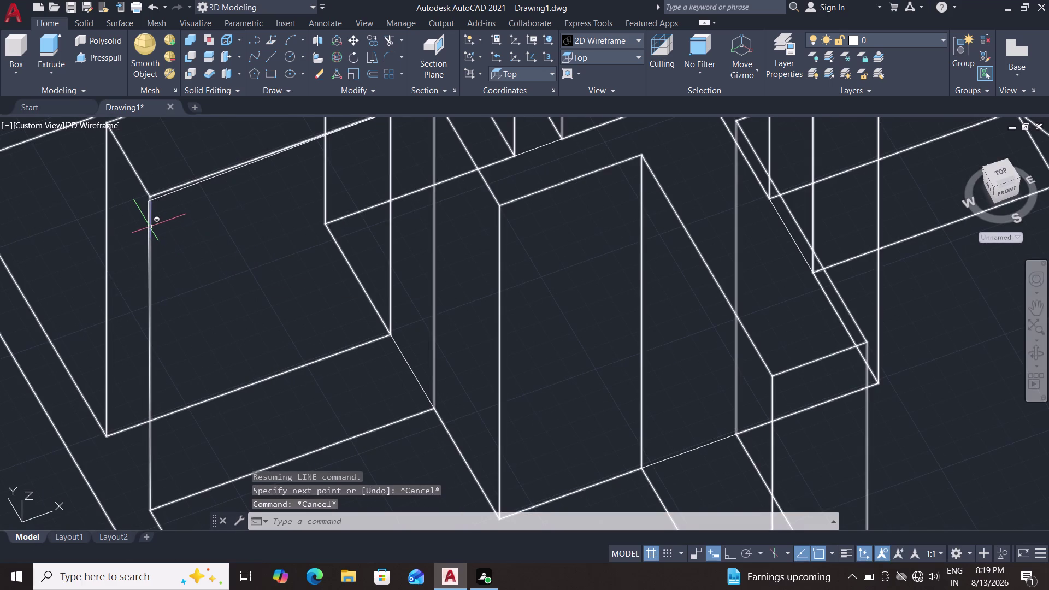
Select the stray line along the wall edge among overlapping objects and delete it.
click(150, 227)
key(Delete)
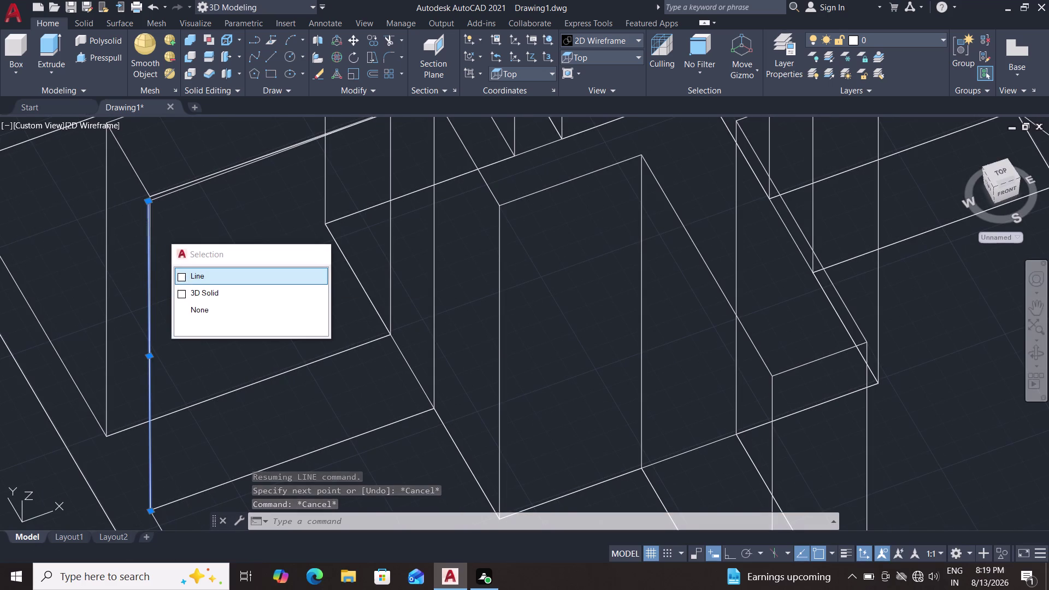
click(161, 196)
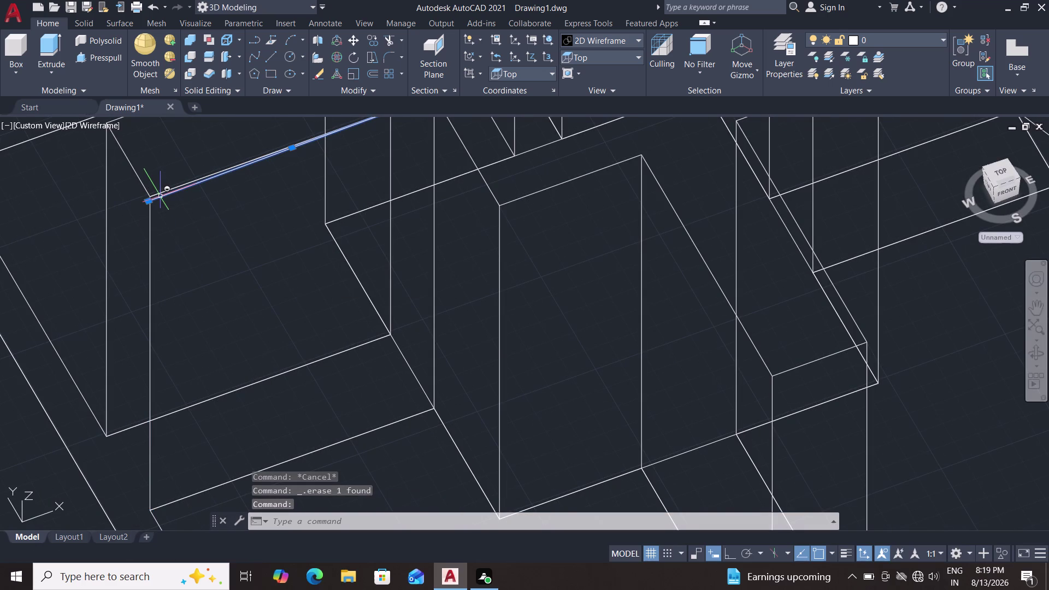
key(Delete)
scroll(down, 3)
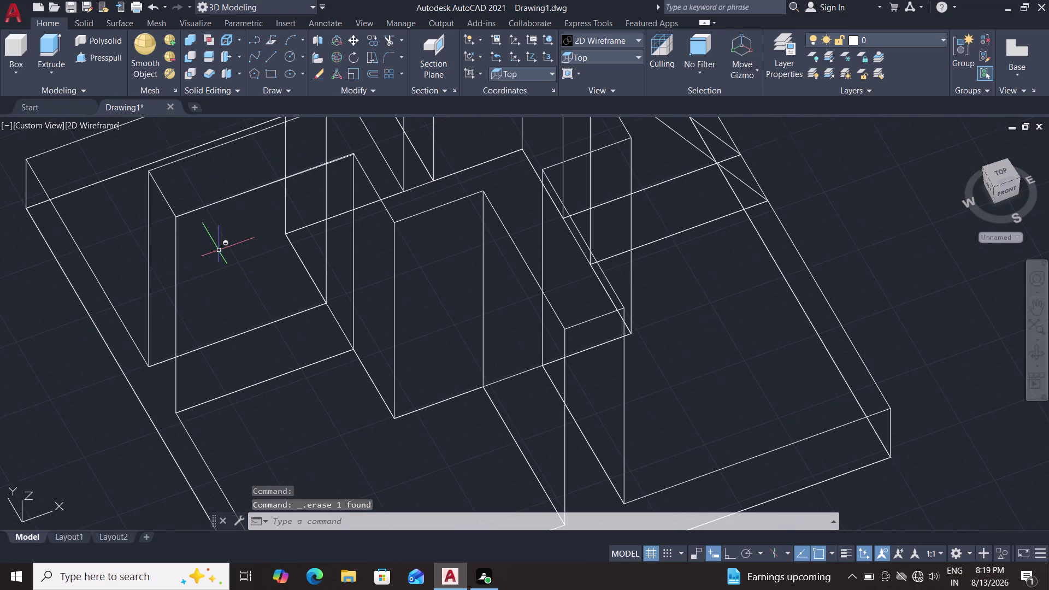
scroll(up, 3)
click(570, 58)
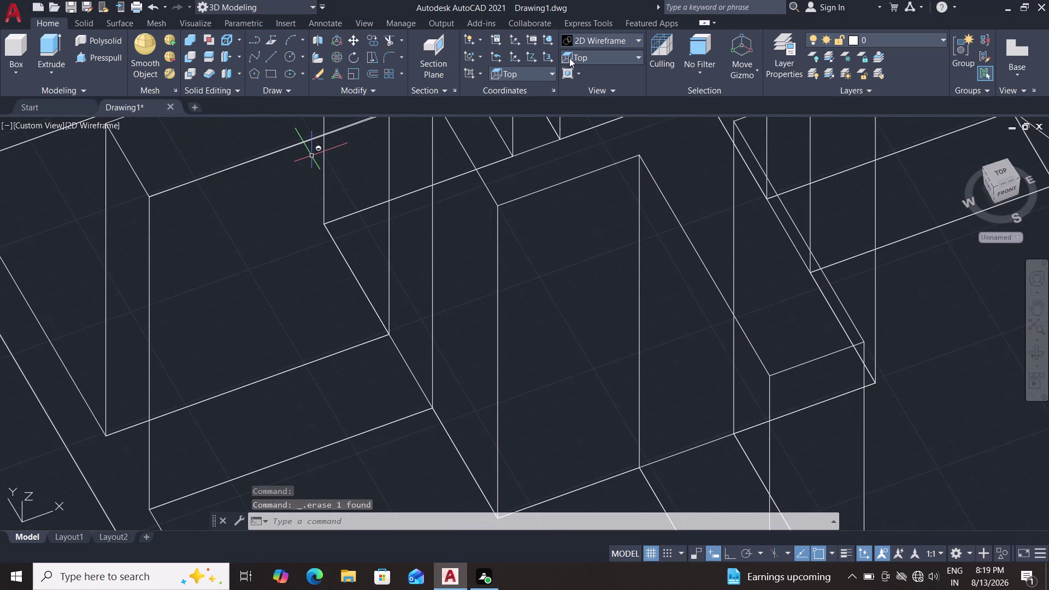
click(592, 37)
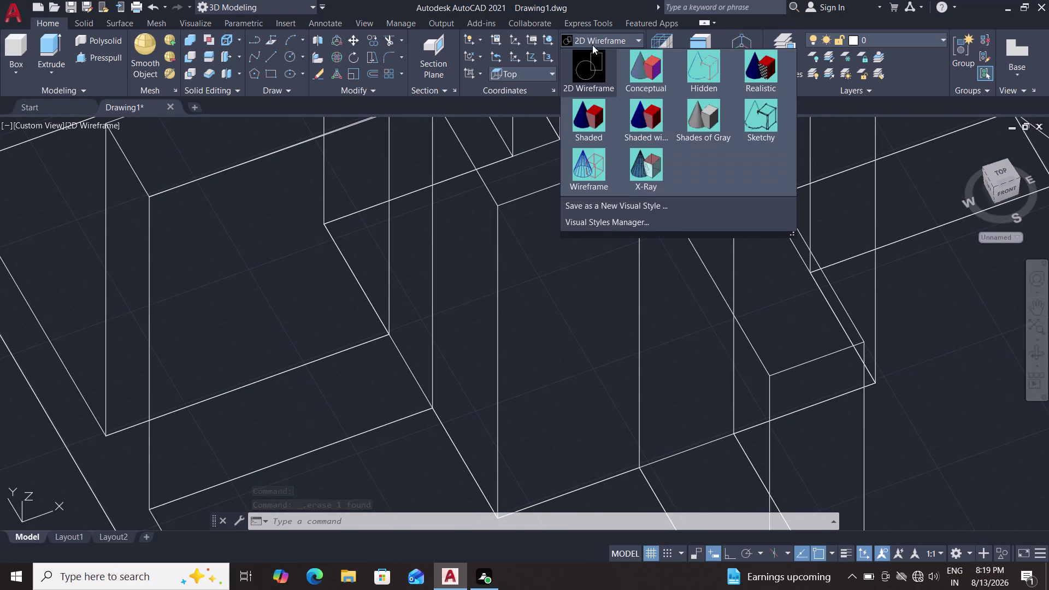
Apply the Shades of Gray visual style and zoom out to see the whole block.
click(707, 133)
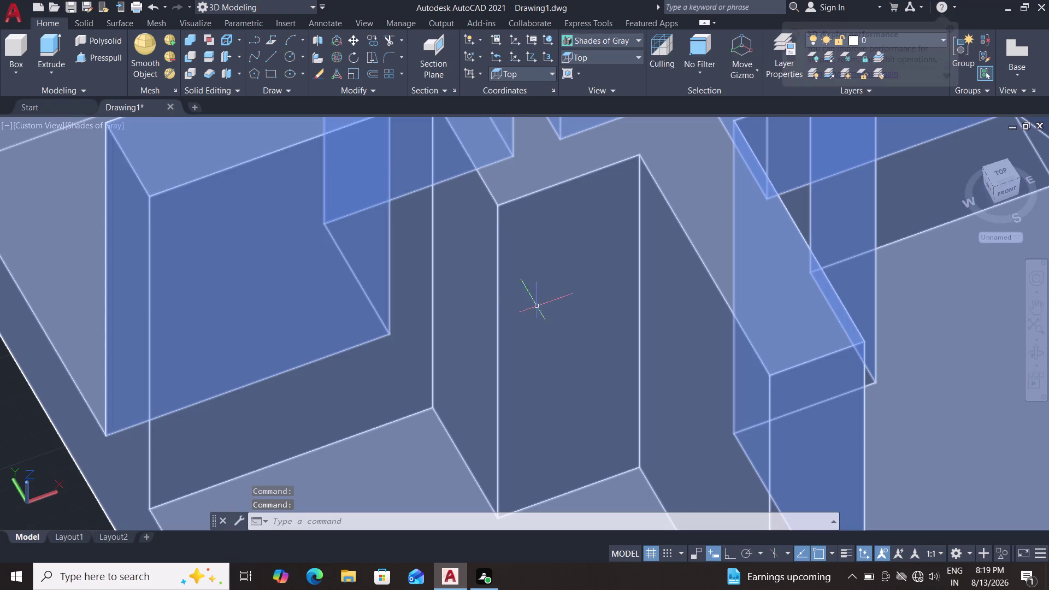
scroll(down, 3)
scroll(up, 3)
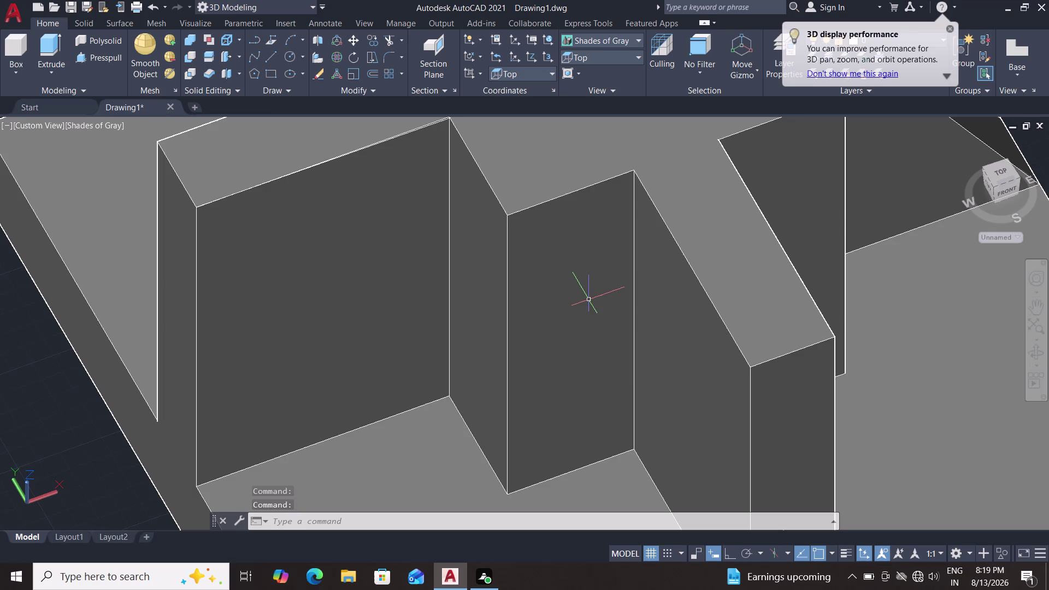
scroll(down, 3)
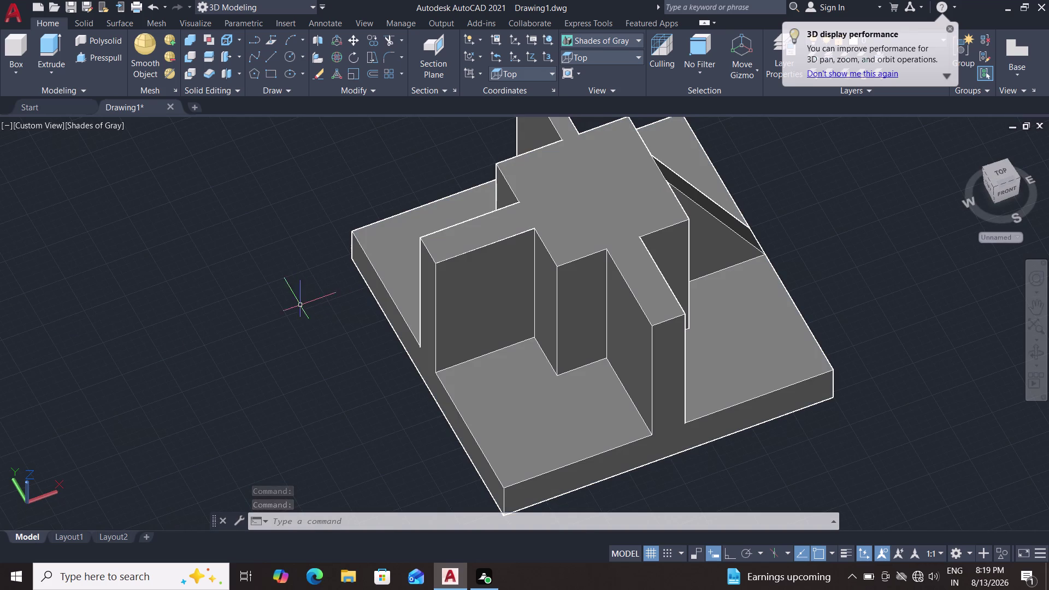
Draw a diagonal line from the tall wall's lower corner to its top corner.
key(l)
key(Return)
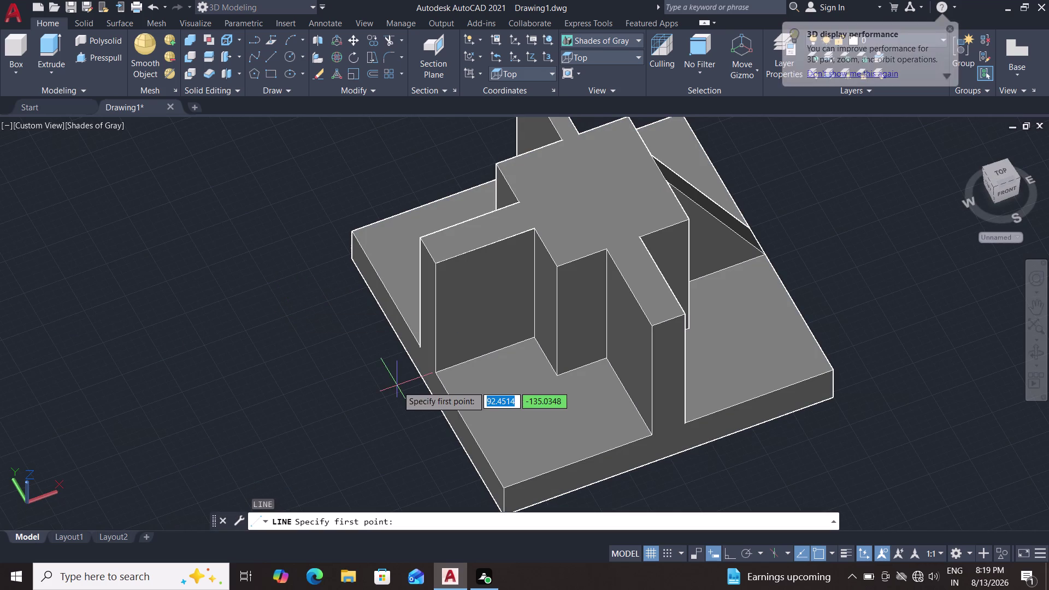
scroll(up, 3)
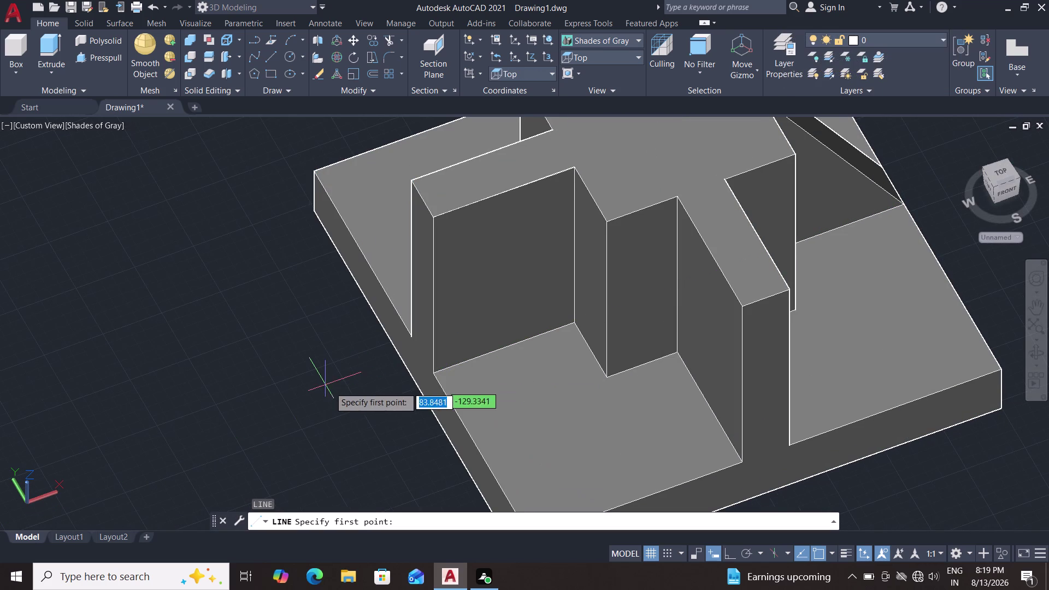
click(435, 371)
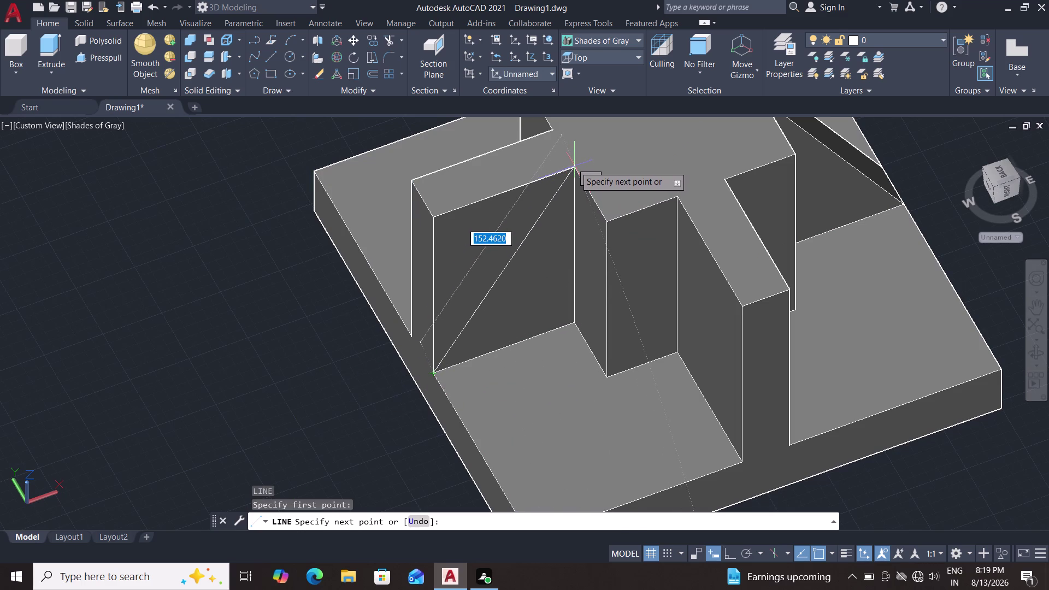
scroll(up, 3)
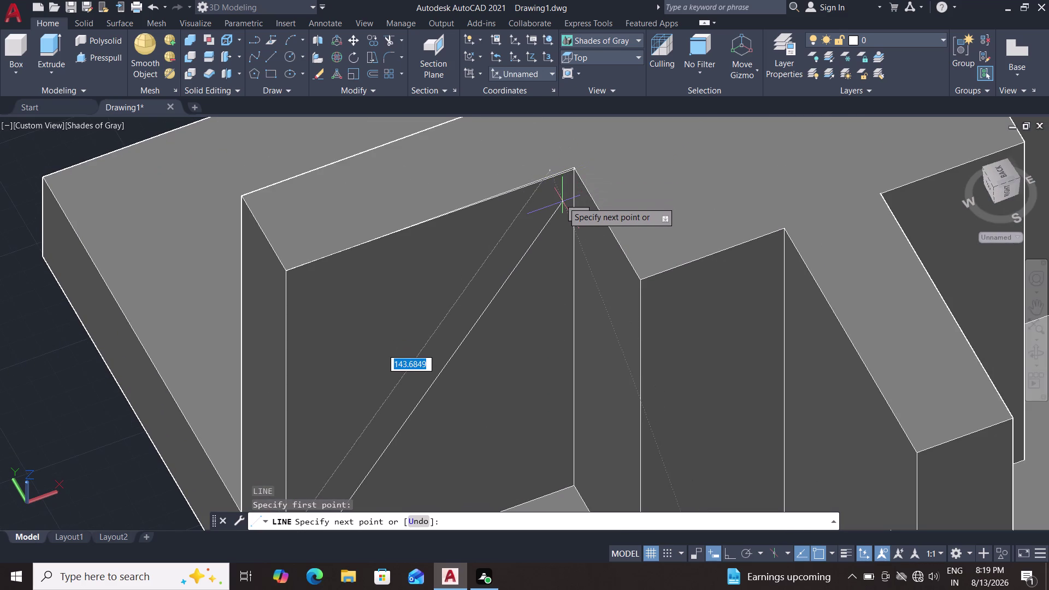
scroll(up, 3)
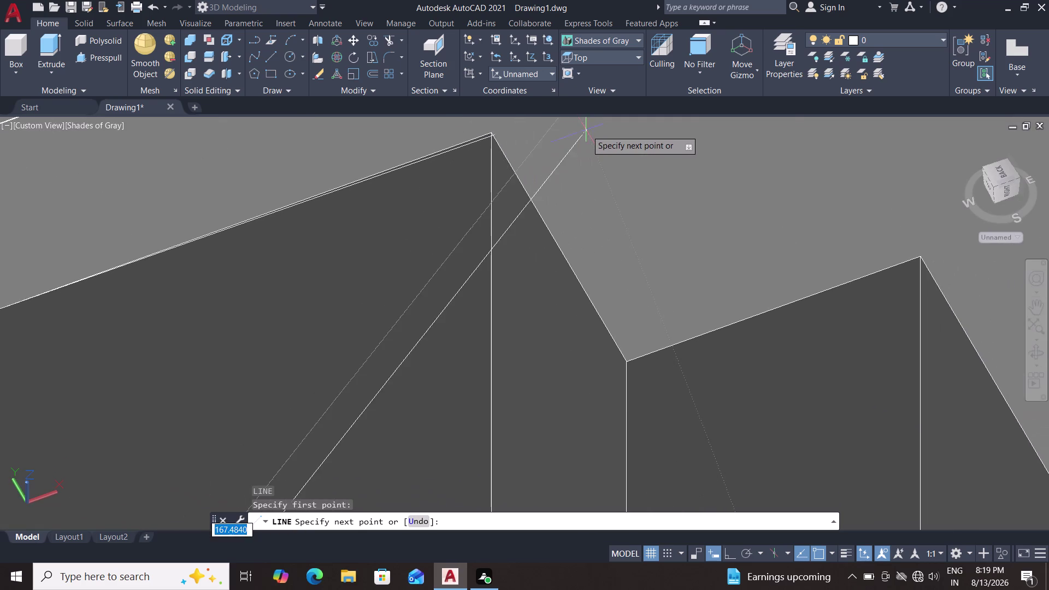
scroll(up, 3)
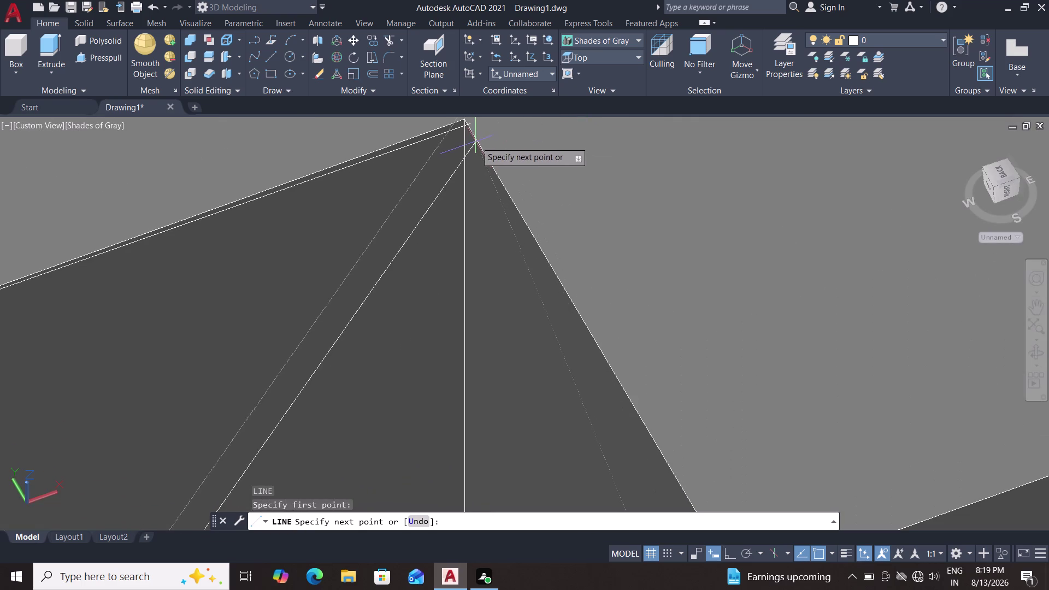
middle_drag(478, 141, 500, 250)
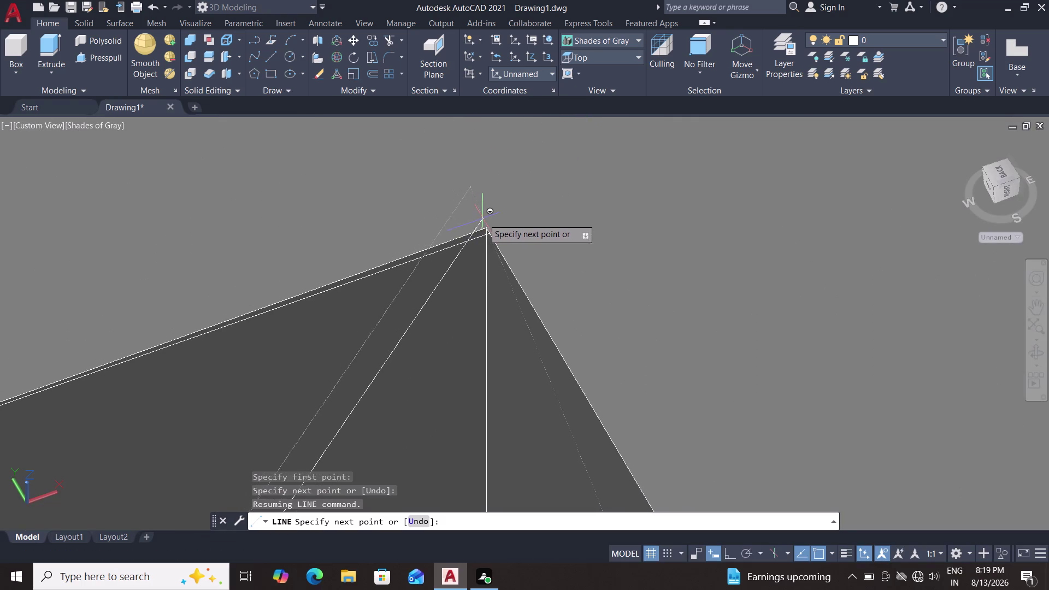
click(487, 228)
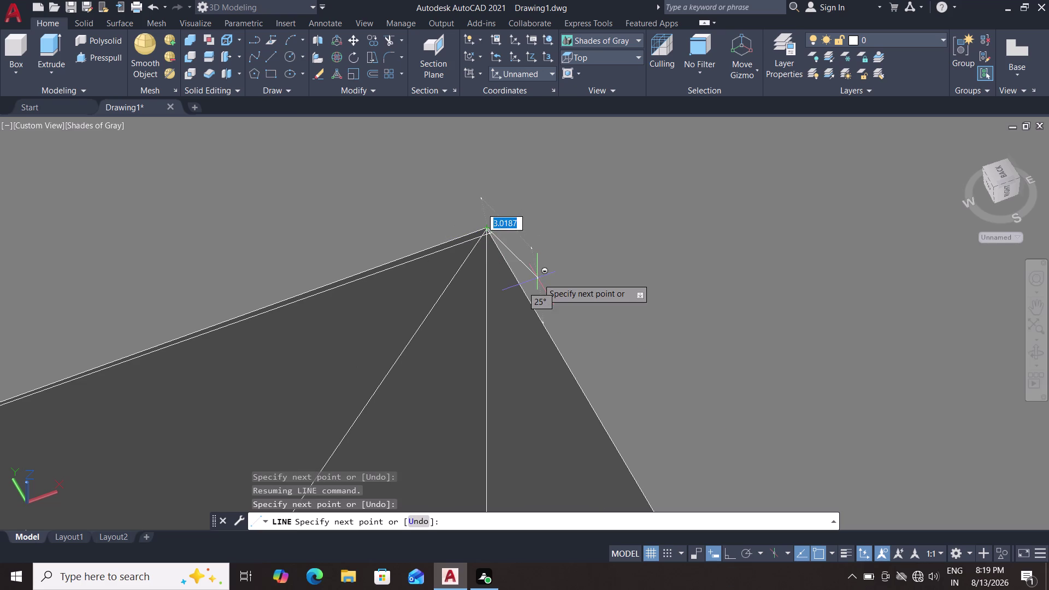
key(Escape)
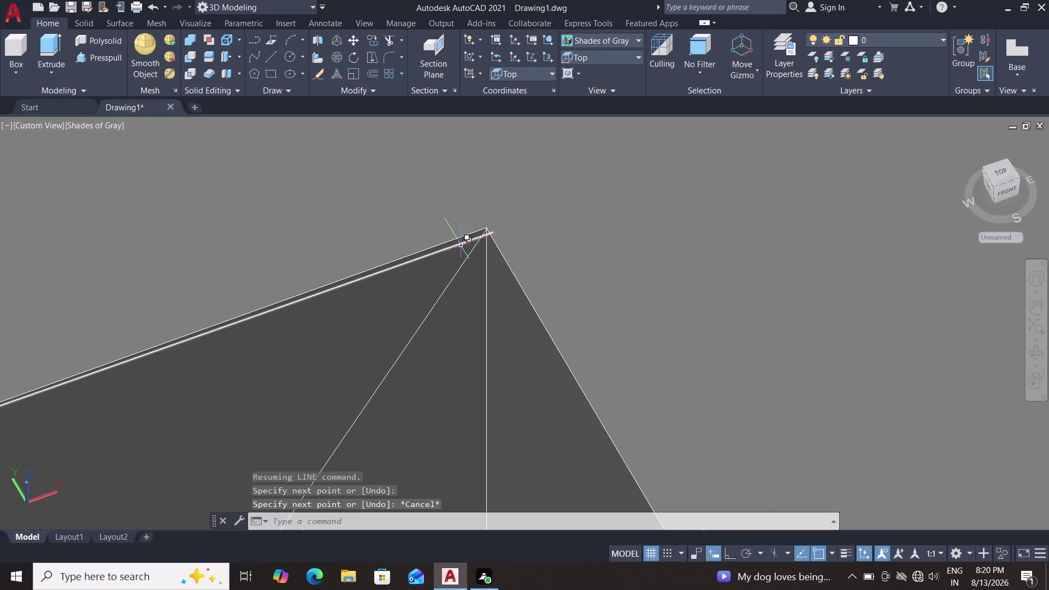
click(460, 243)
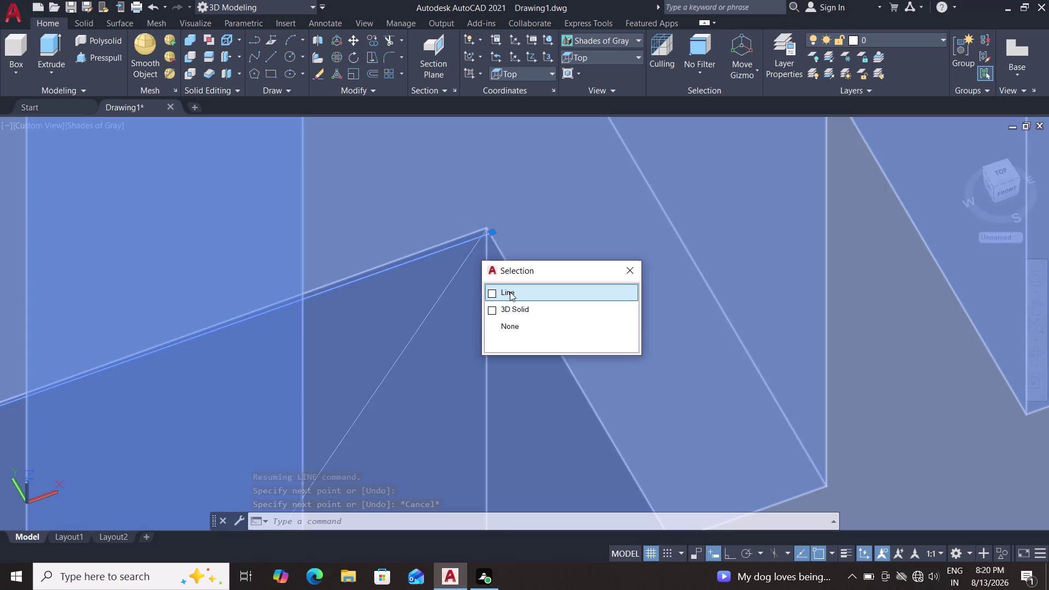
Pick the short line over the solid in selection cycling and delete it.
click(510, 292)
key(Delete)
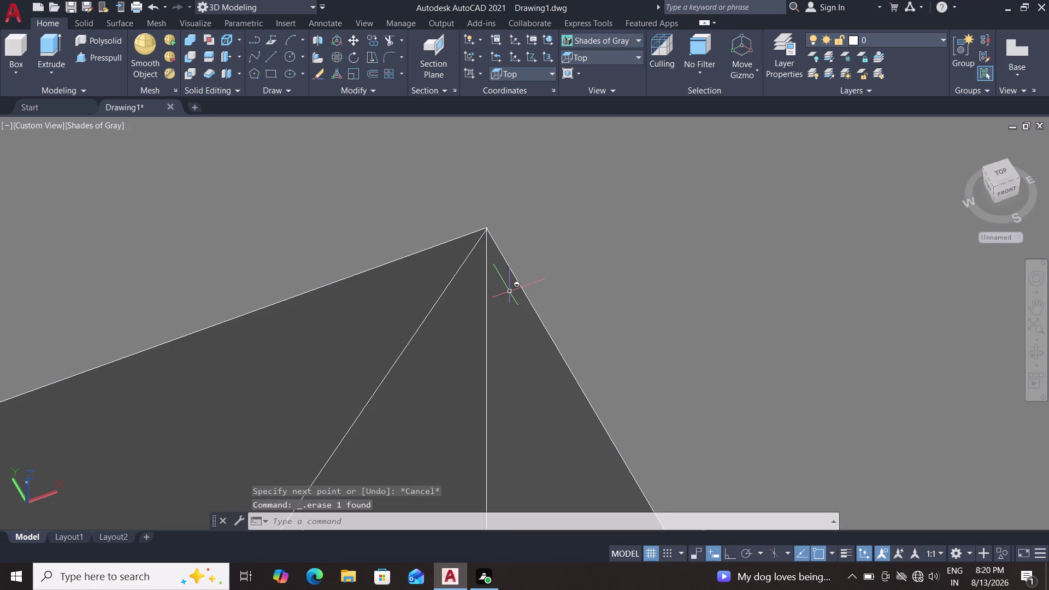
scroll(down, 3)
middle_drag(510, 292, 519, 204)
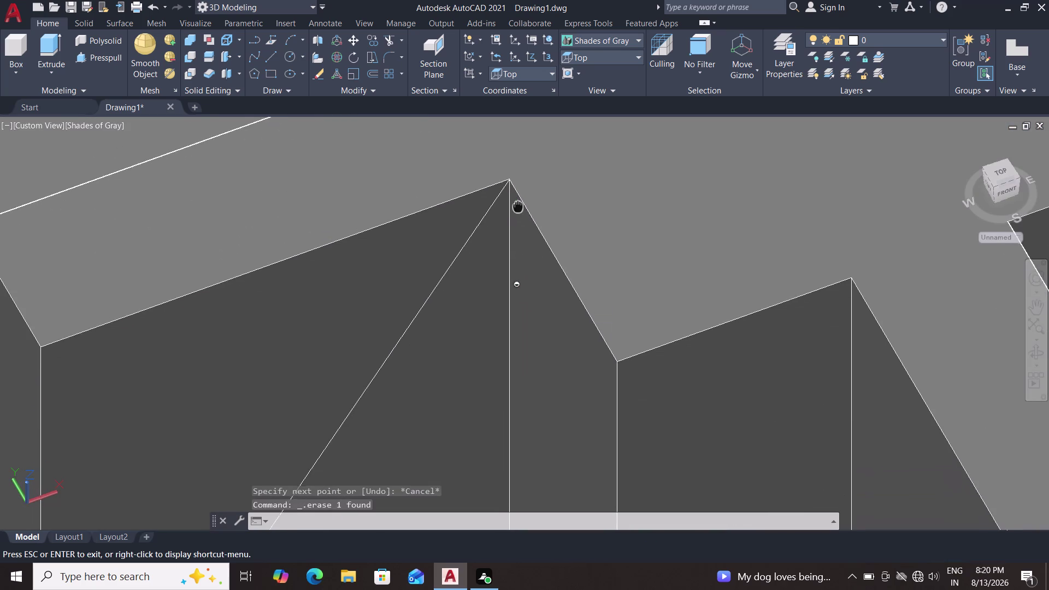
middle_drag(519, 204, 524, 202)
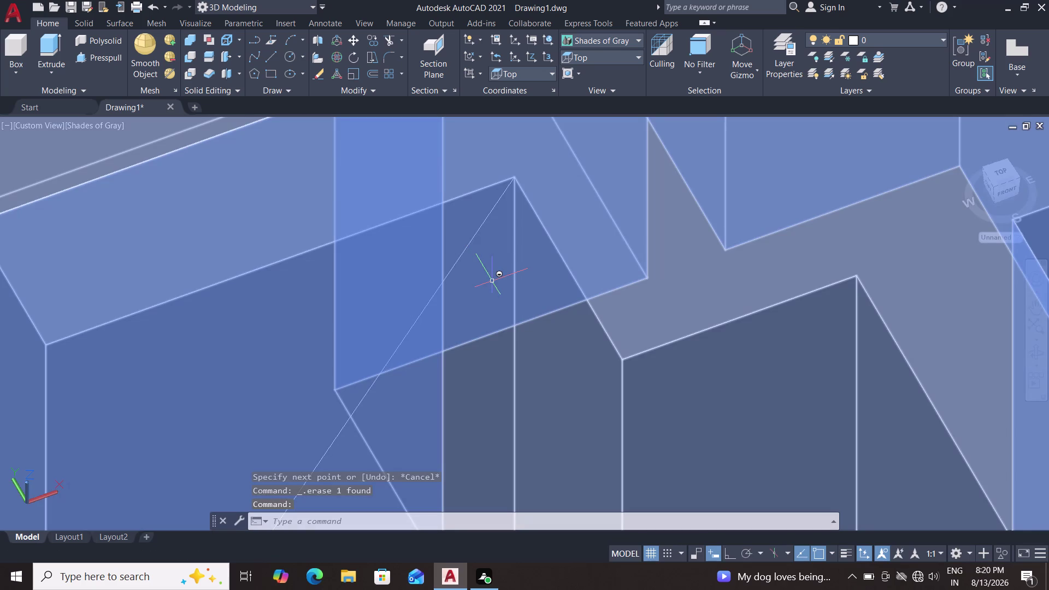
Start and cancel two line attempts from the wall's top corner, then view the whole wall.
key(l)
key(Return)
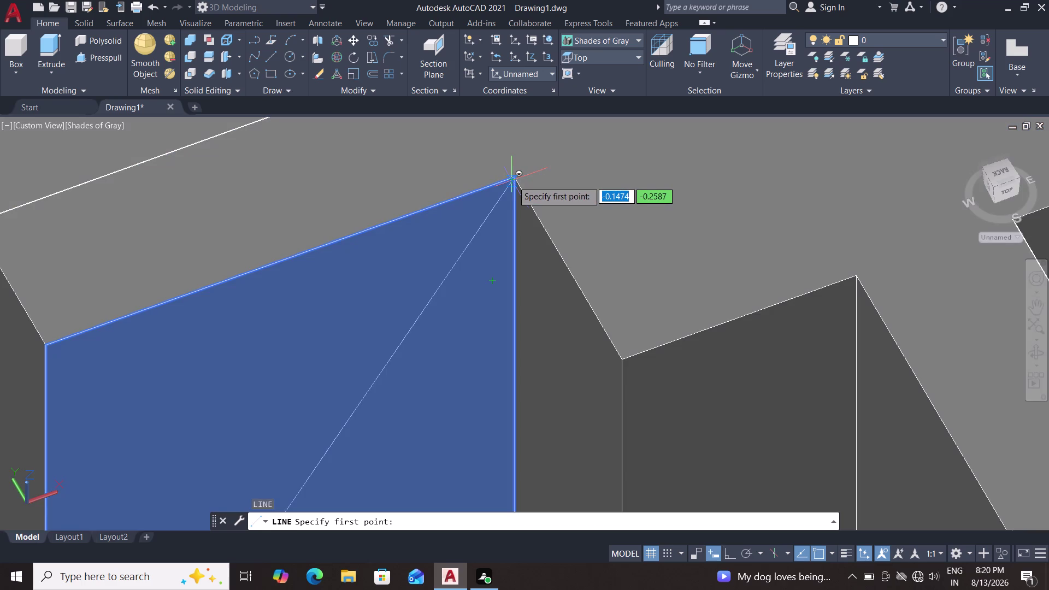
click(515, 178)
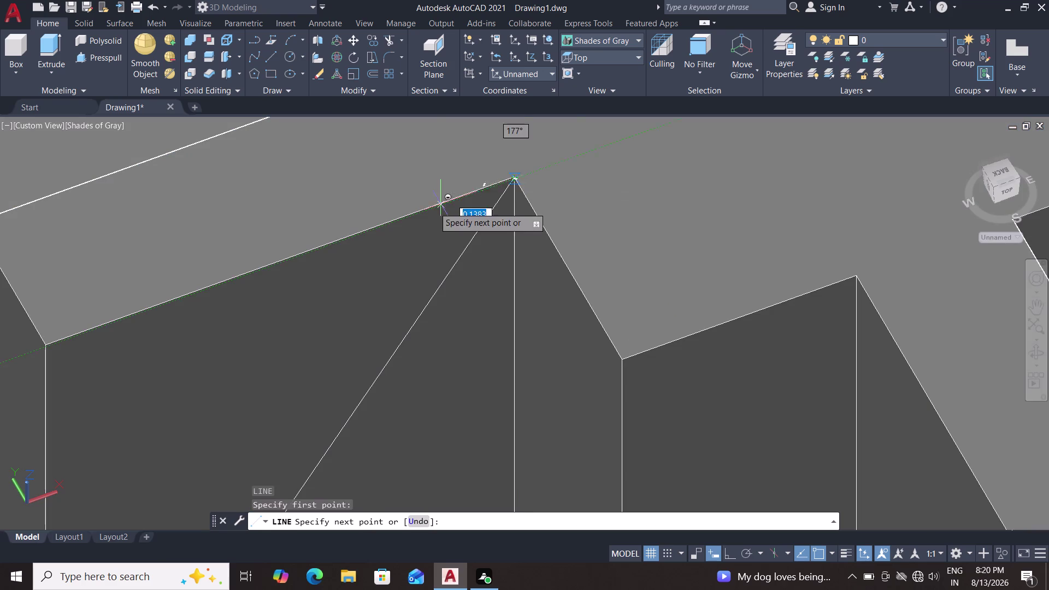
key(Escape)
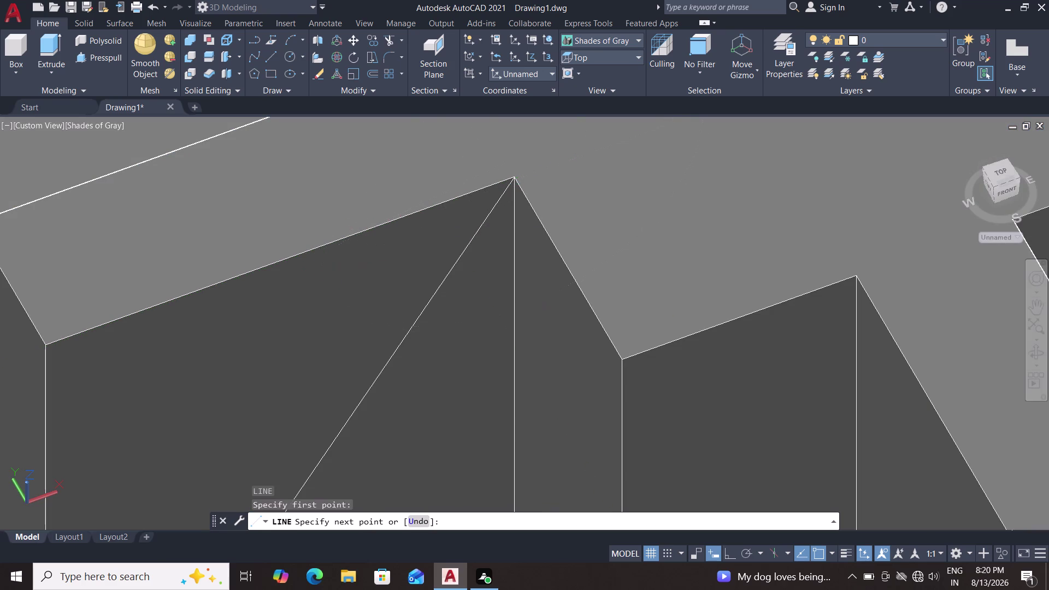
scroll(up, 3)
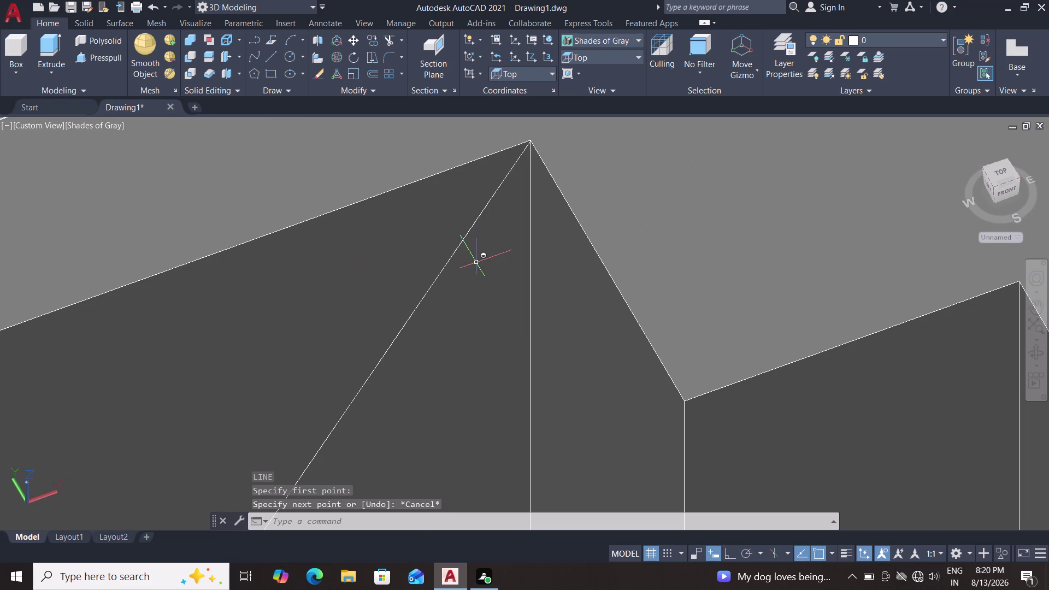
middle_drag(476, 263, 464, 365)
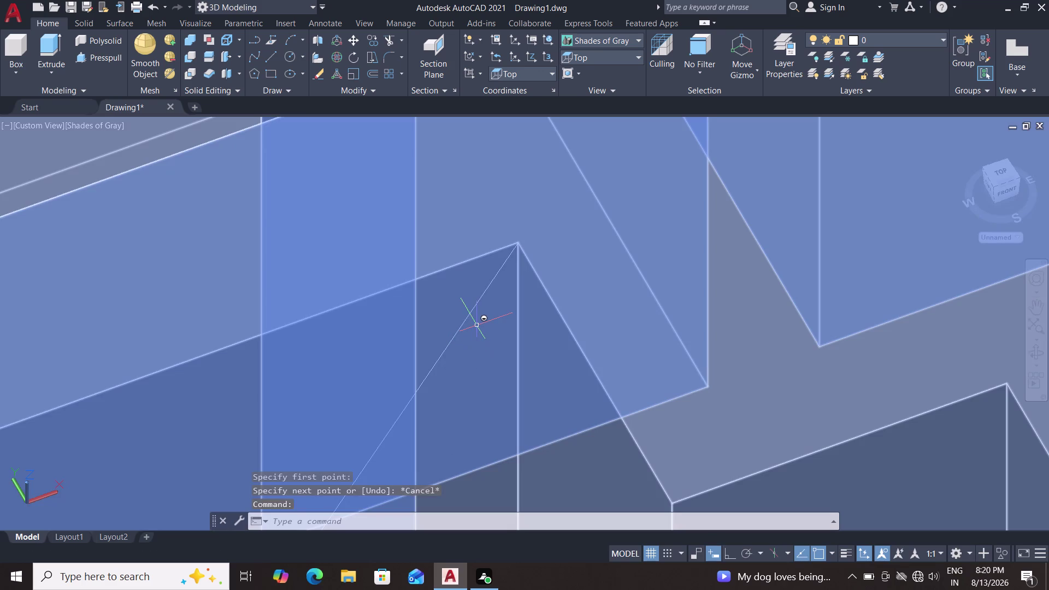
key(Escape)
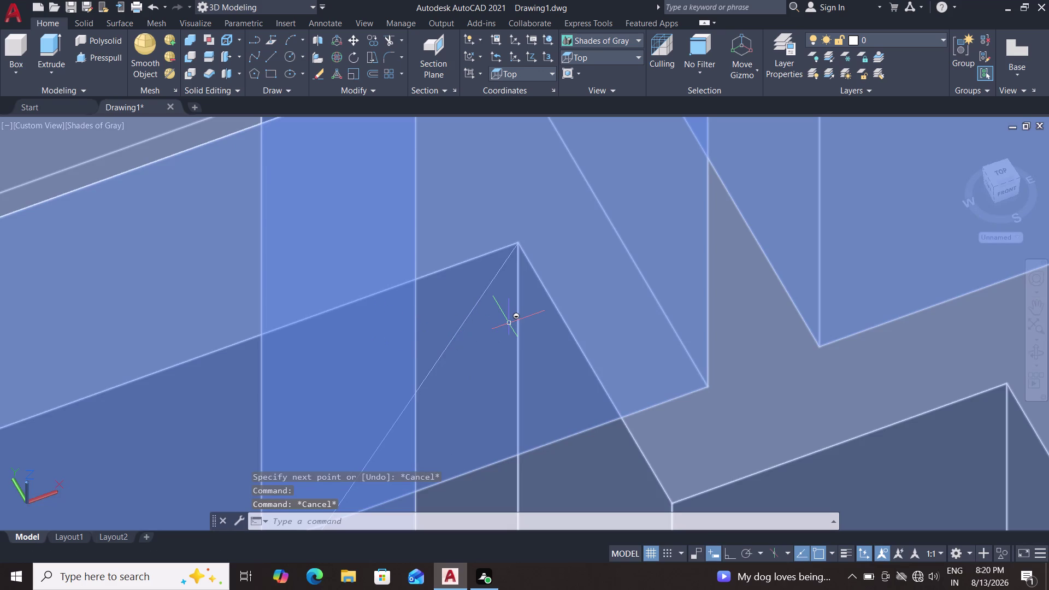
key(l)
key(Return)
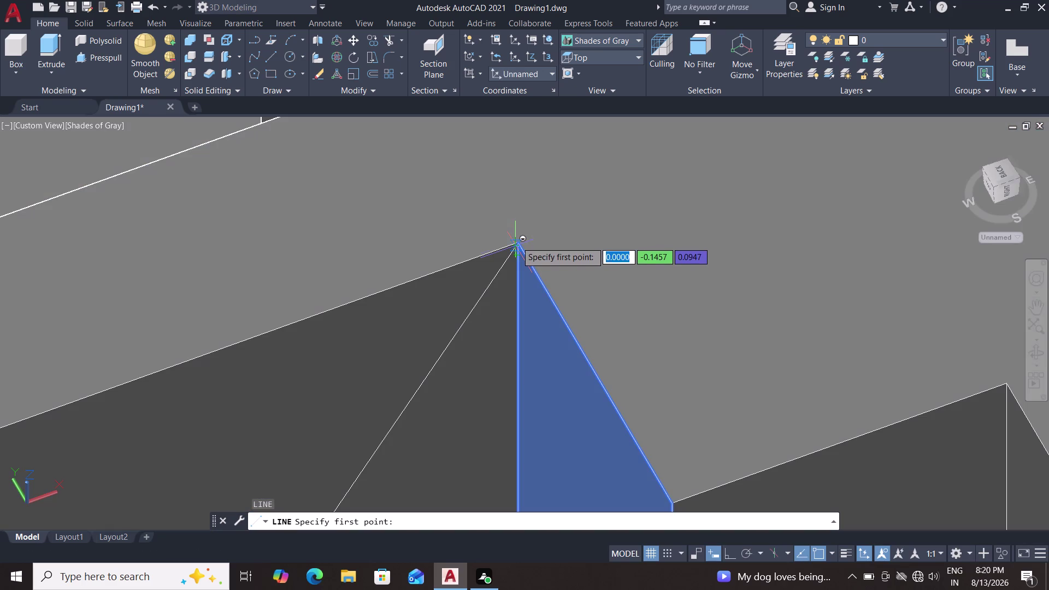
click(516, 241)
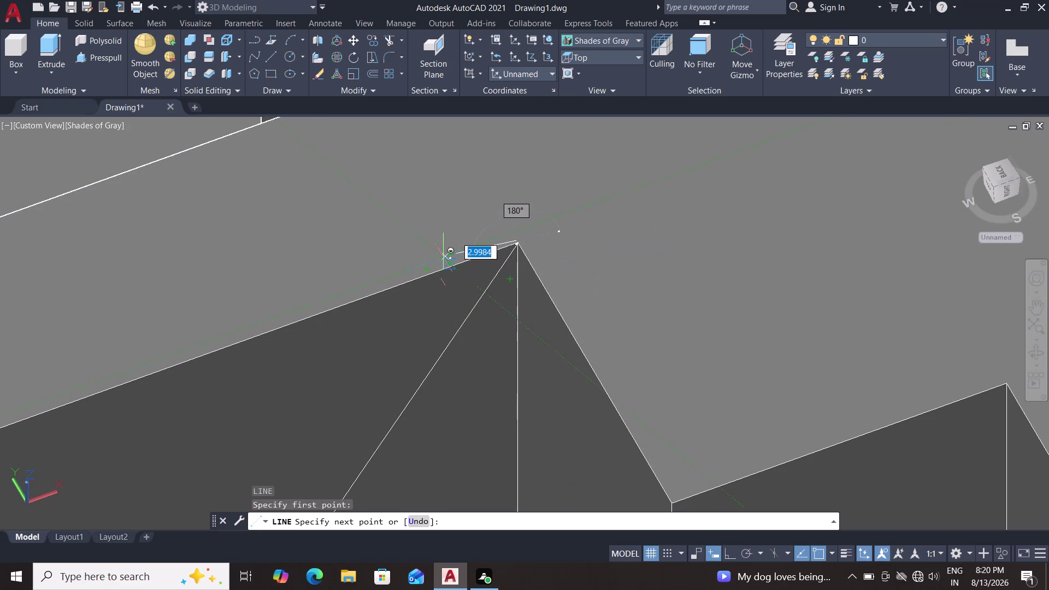
key(Escape)
scroll(down, 3)
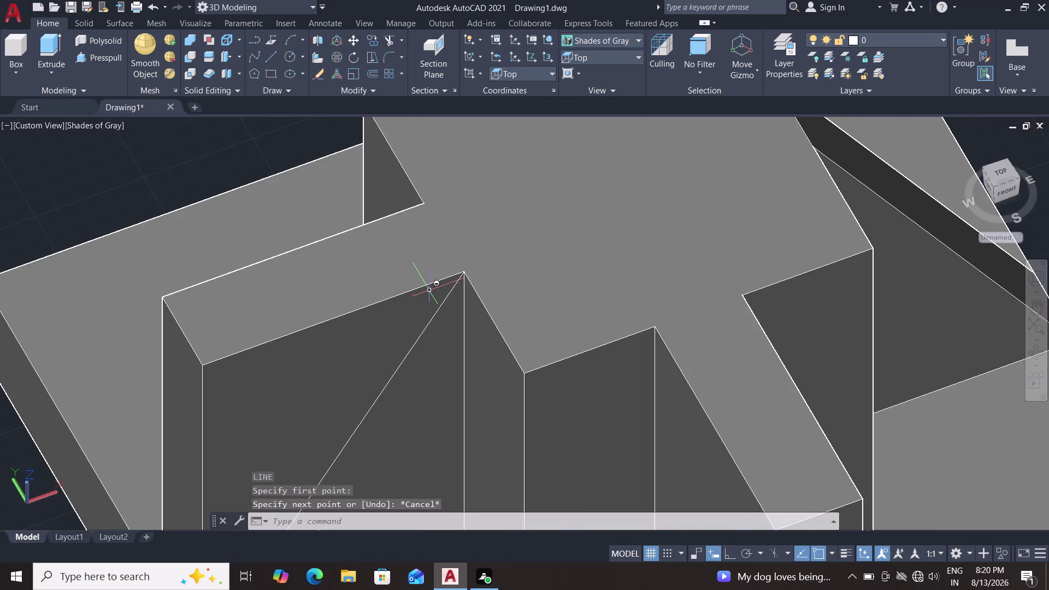
middle_drag(247, 415, 269, 307)
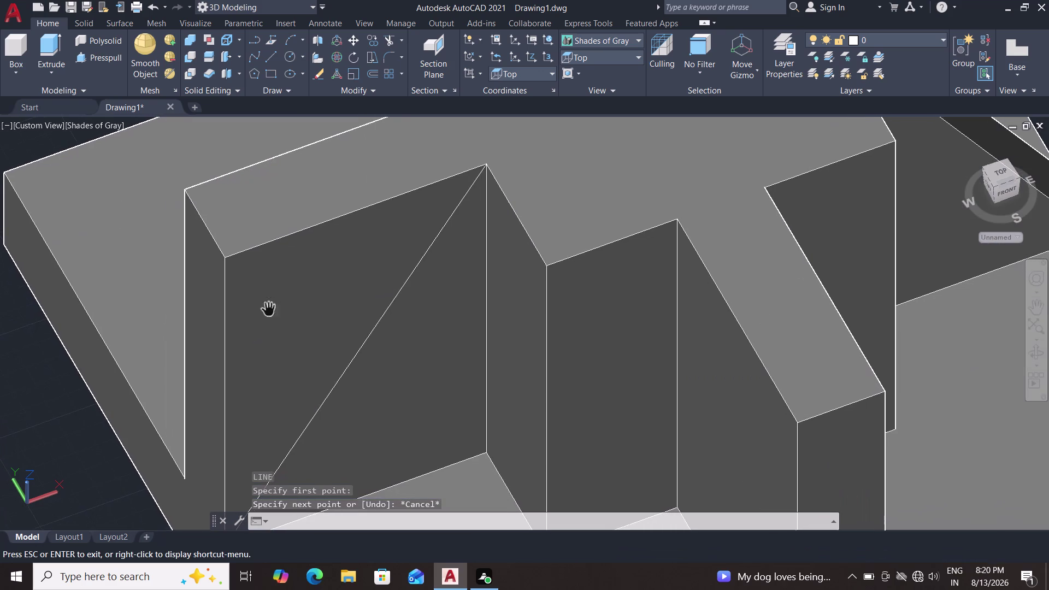
Draw lines from the wall's bottom-left corner up the left edge and along the top to the apex.
middle_drag(217, 378, 210, 324)
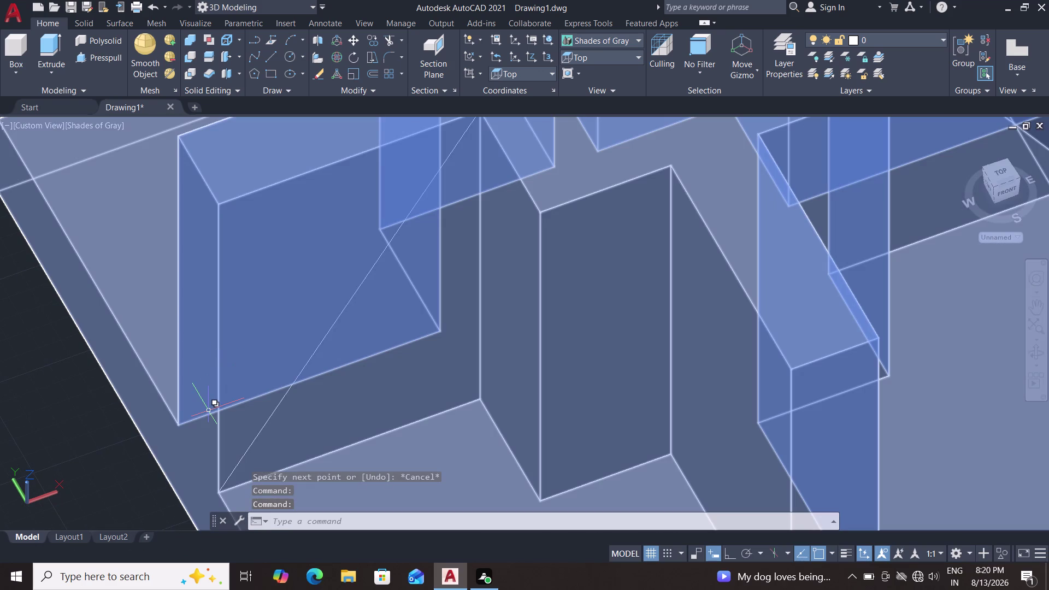
key(l)
key(Return)
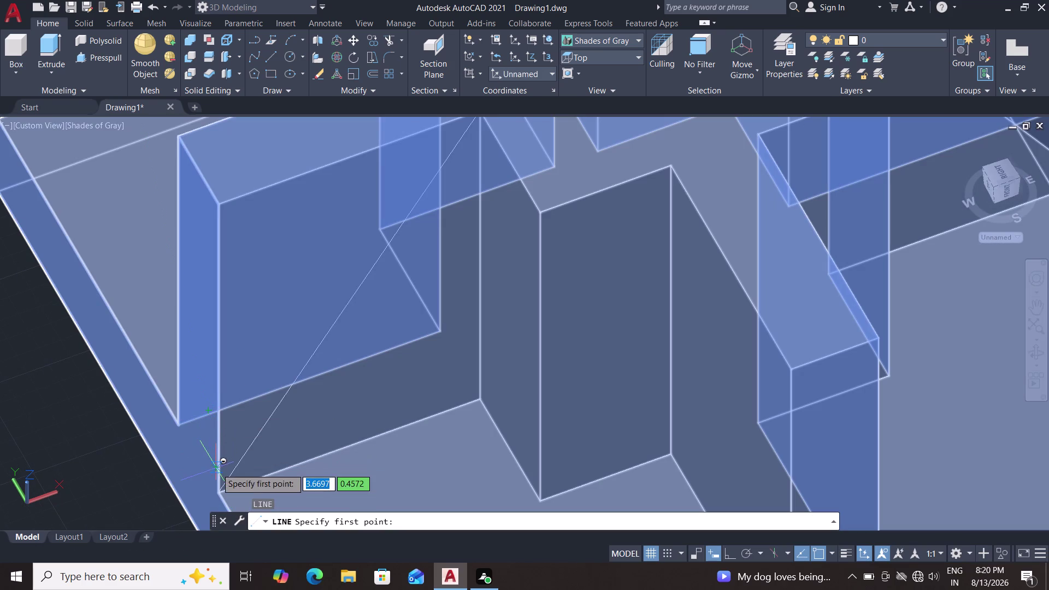
click(221, 494)
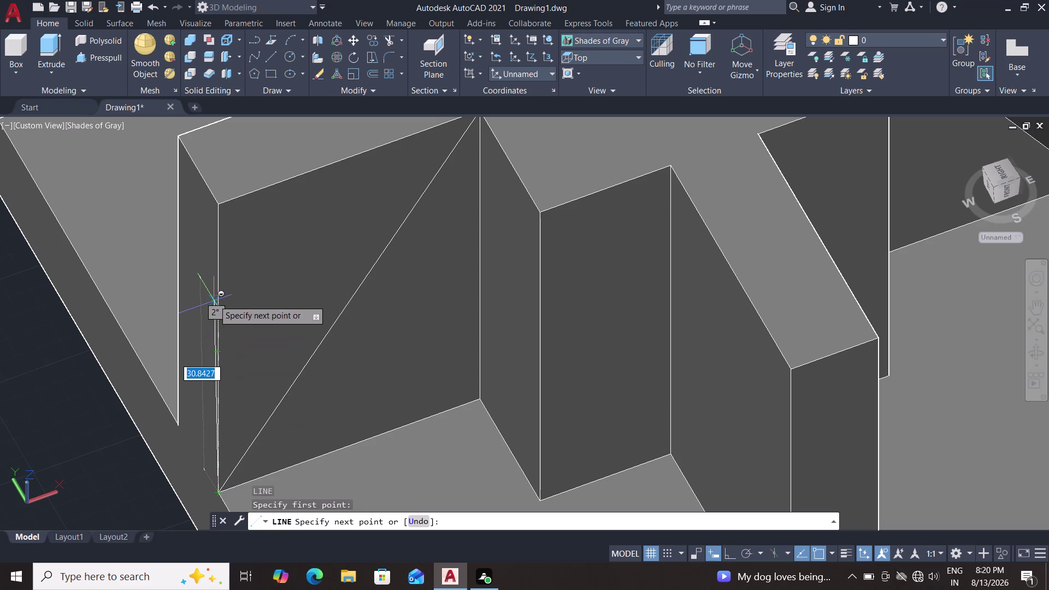
click(219, 206)
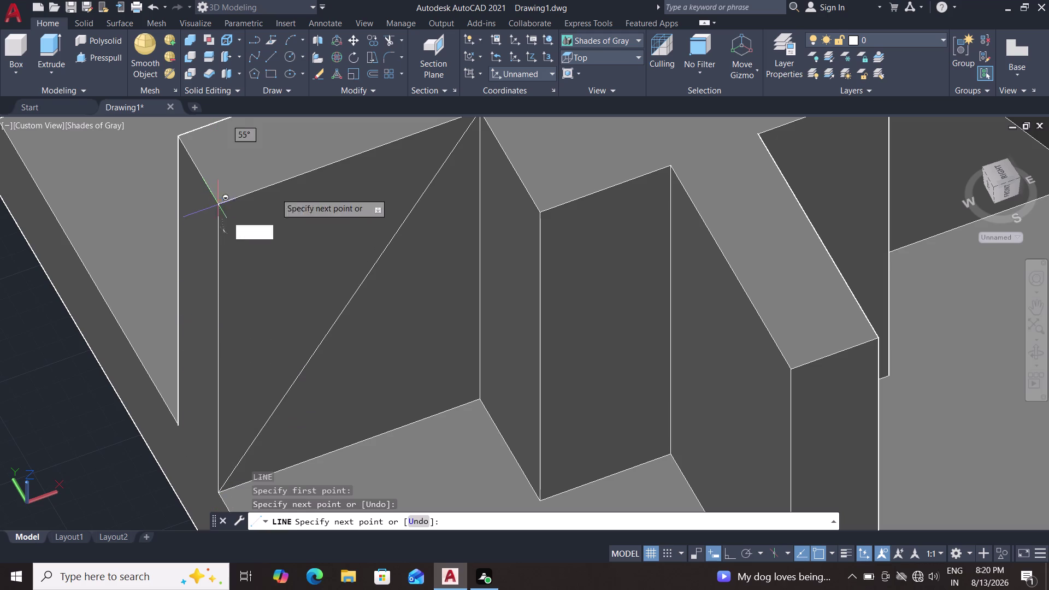
middle_drag(372, 150, 336, 204)
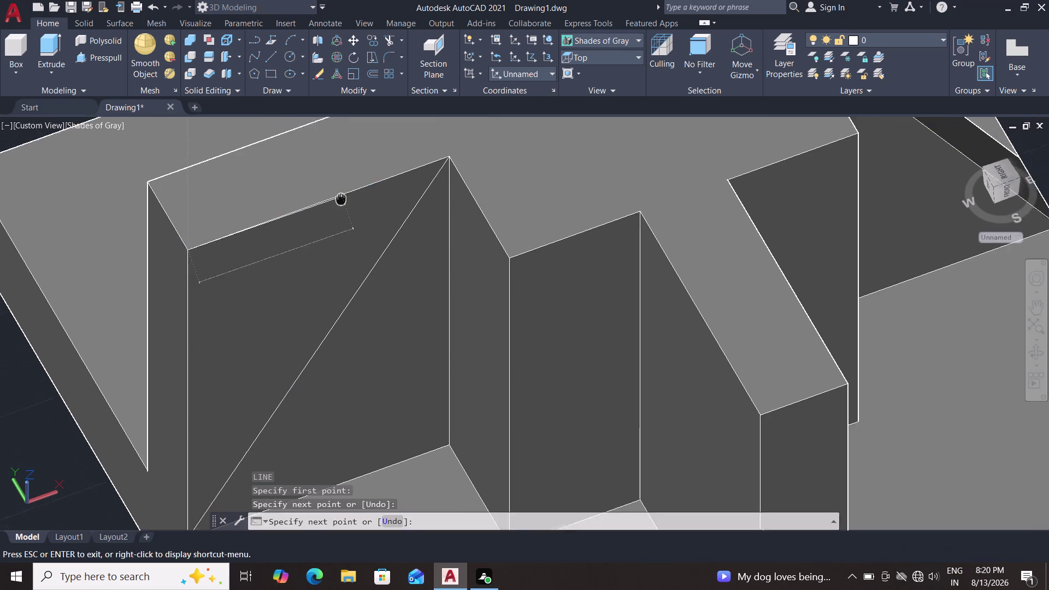
middle_drag(337, 203, 332, 208)
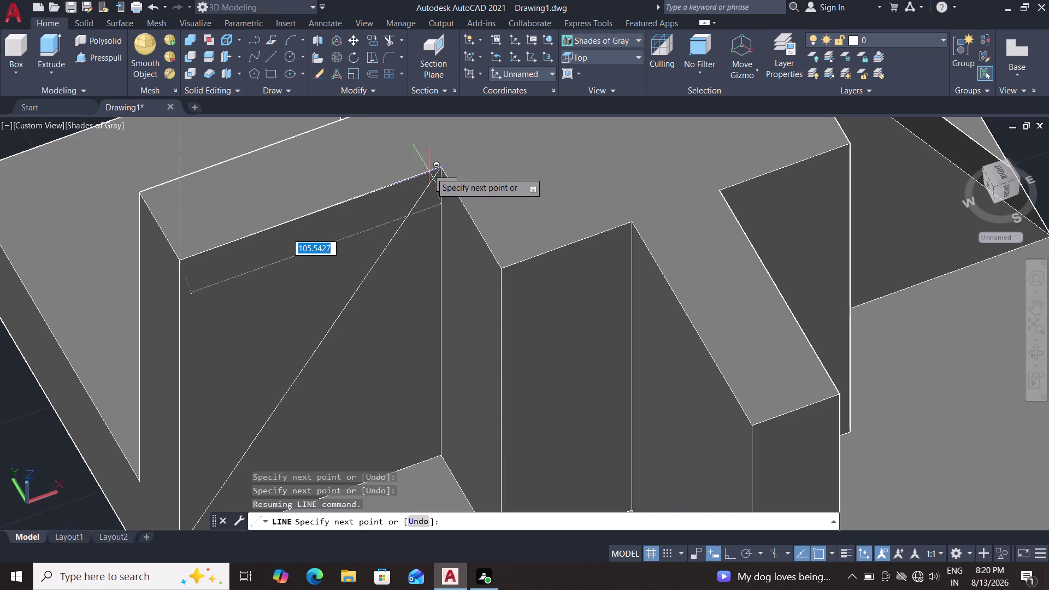
click(446, 165)
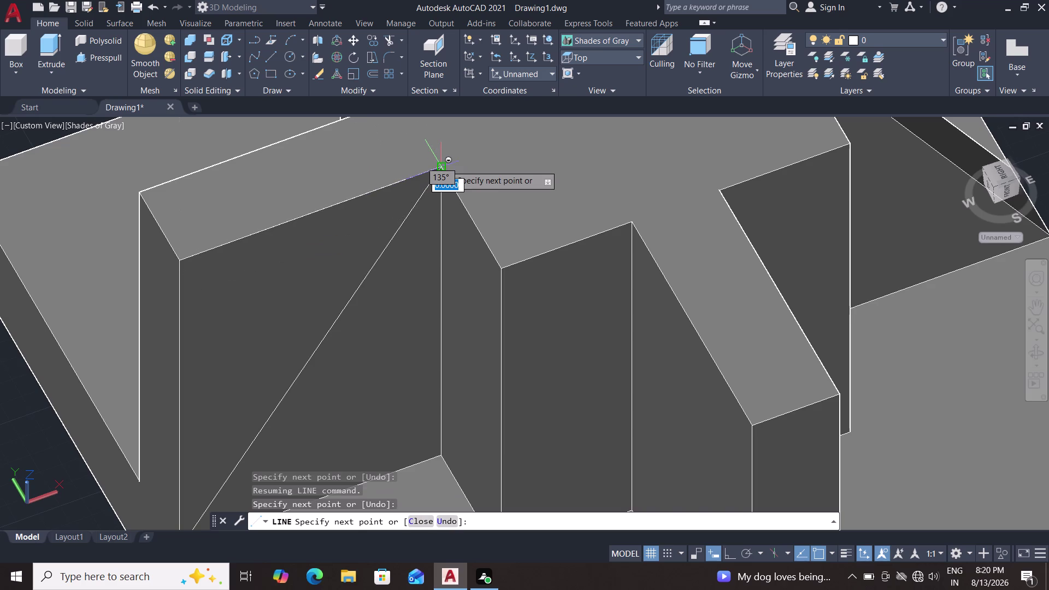
key(Escape)
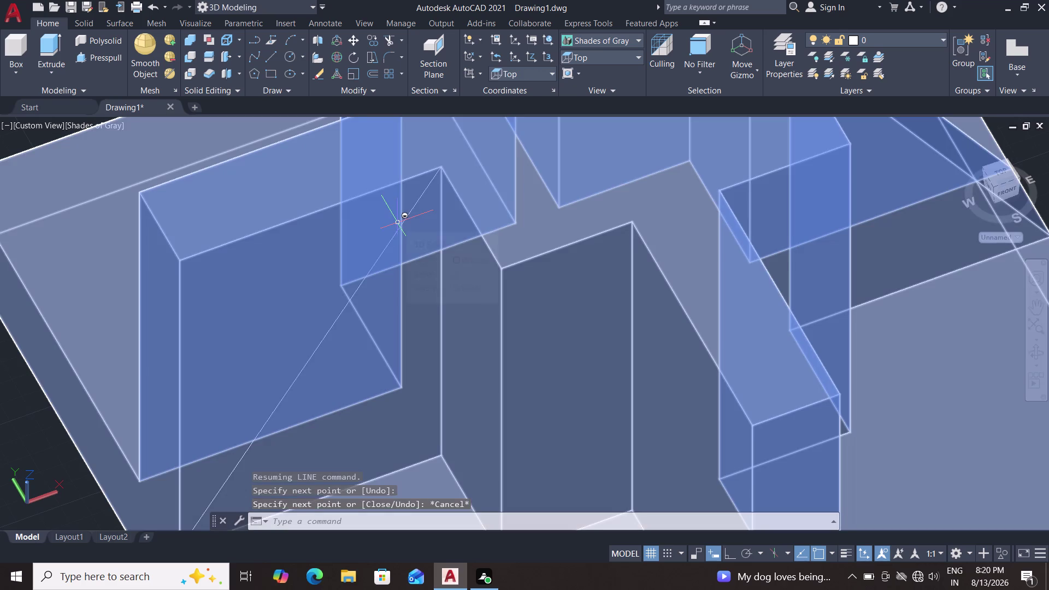
click(398, 223)
Select the vertical, diagonal and top triangle lines and JOIN them into one polyline.
key(Escape)
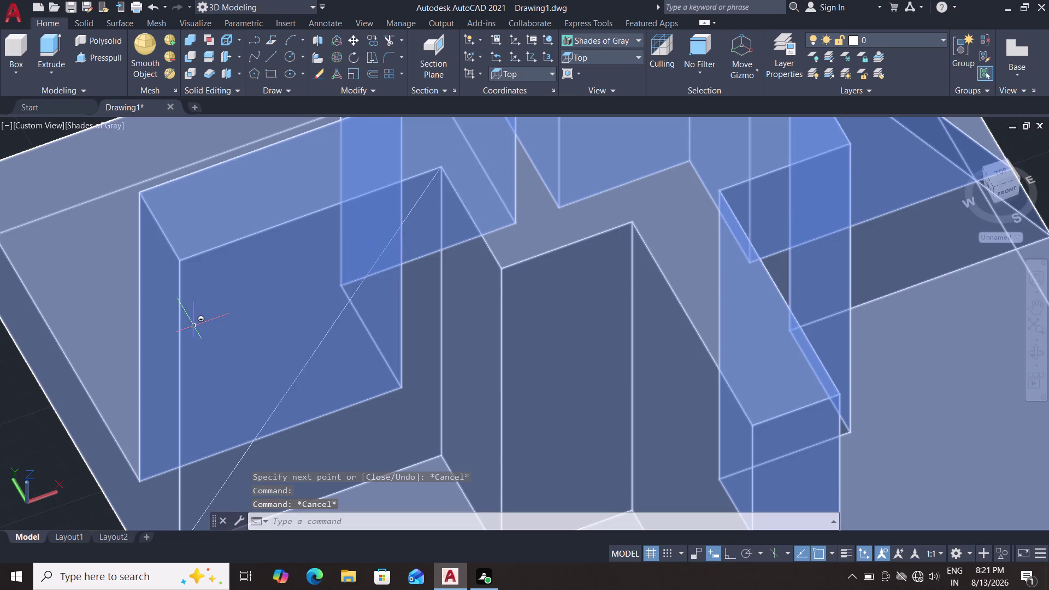
click(181, 394)
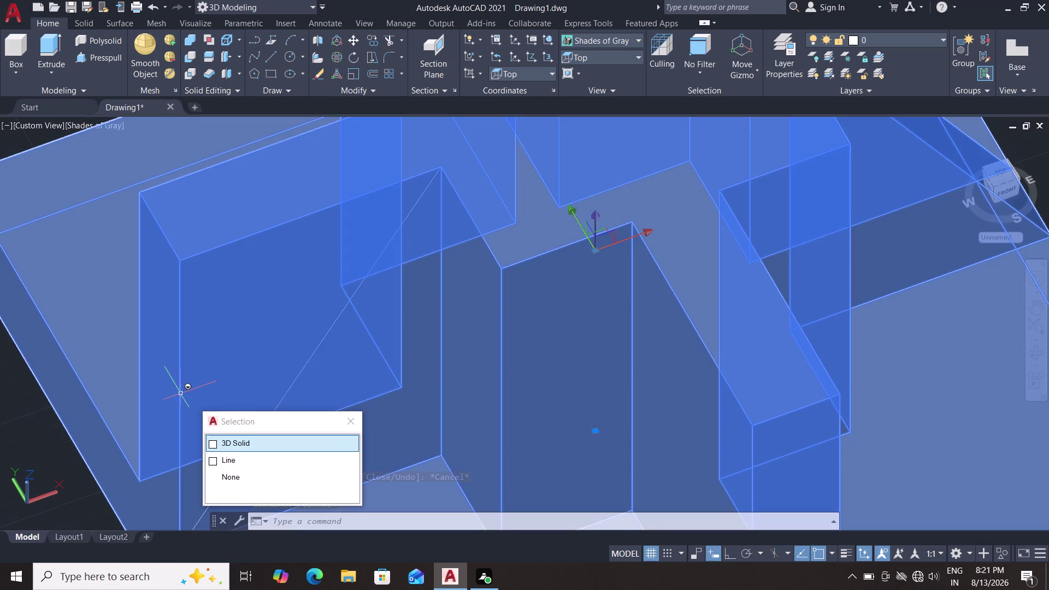
click(237, 456)
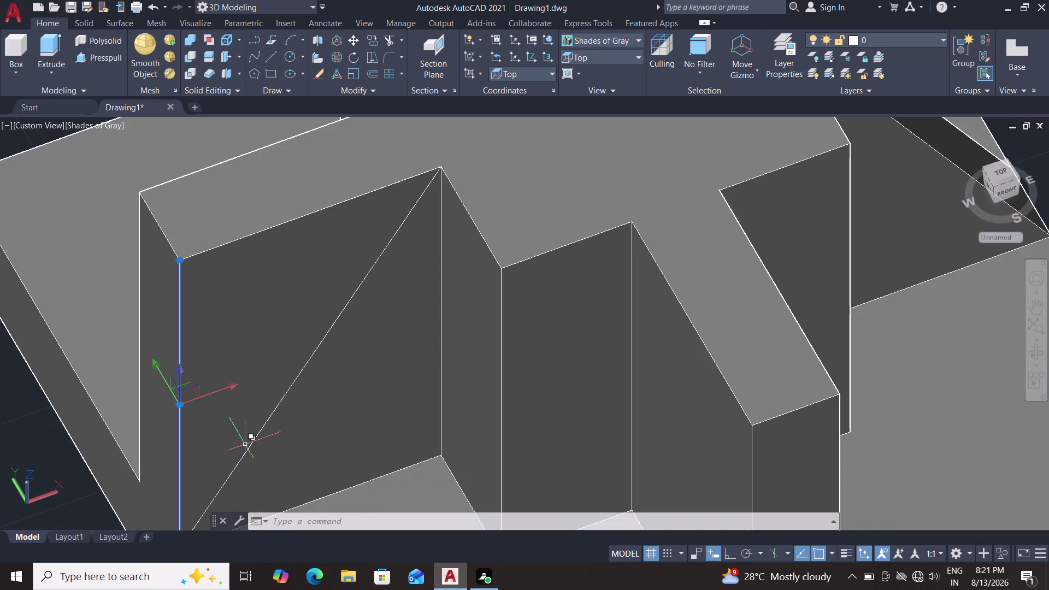
click(250, 446)
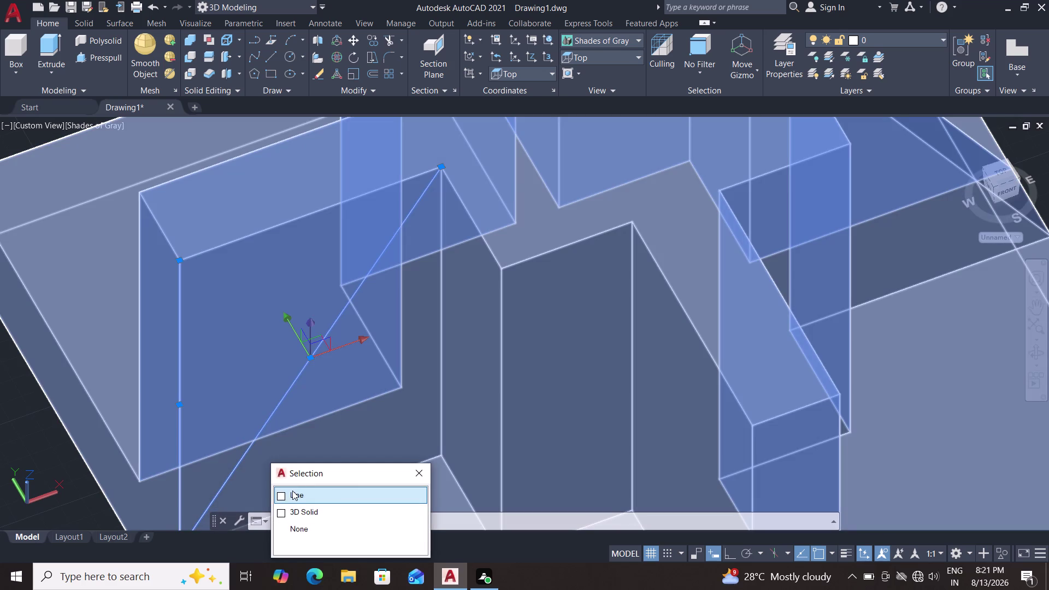
click(292, 491)
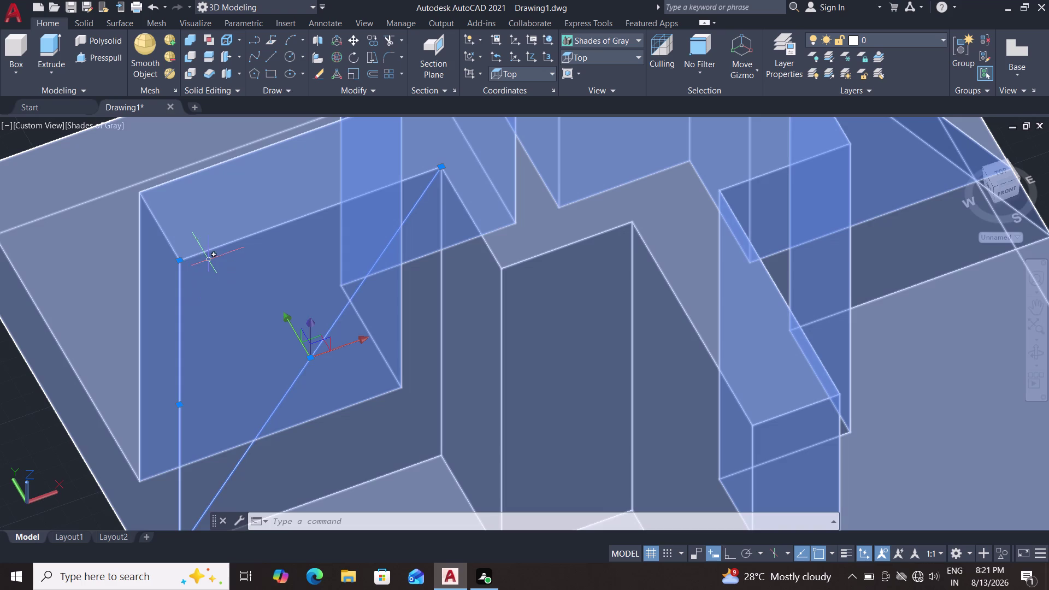
click(208, 250)
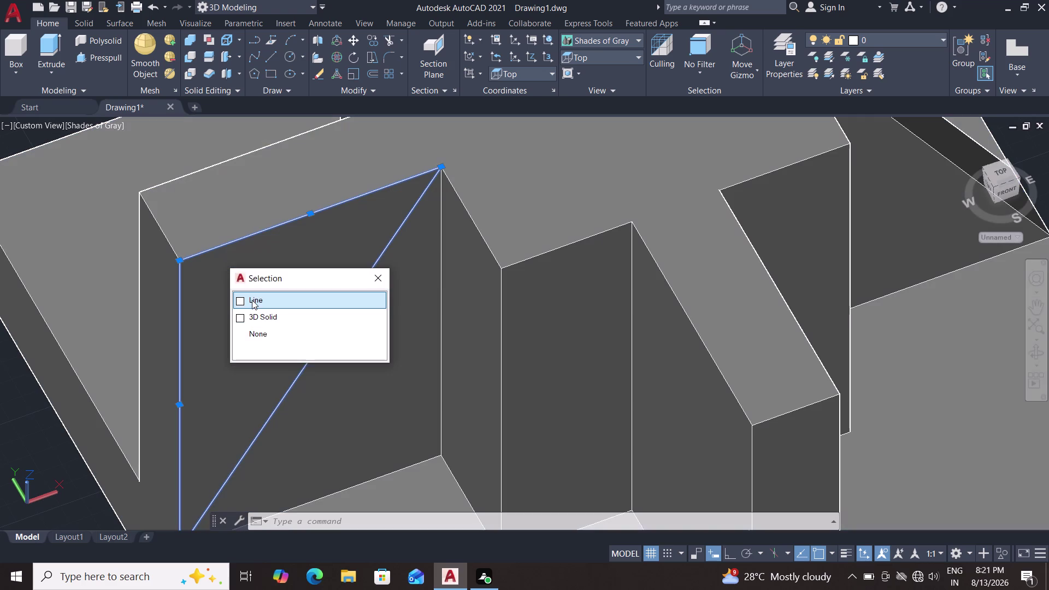
click(252, 300)
key(j)
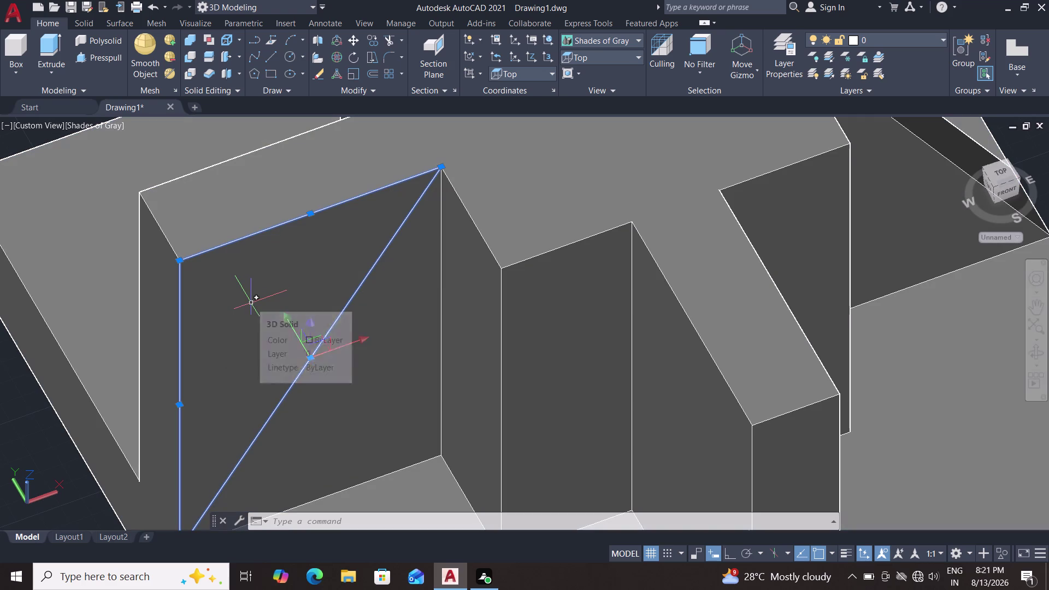
key(Return)
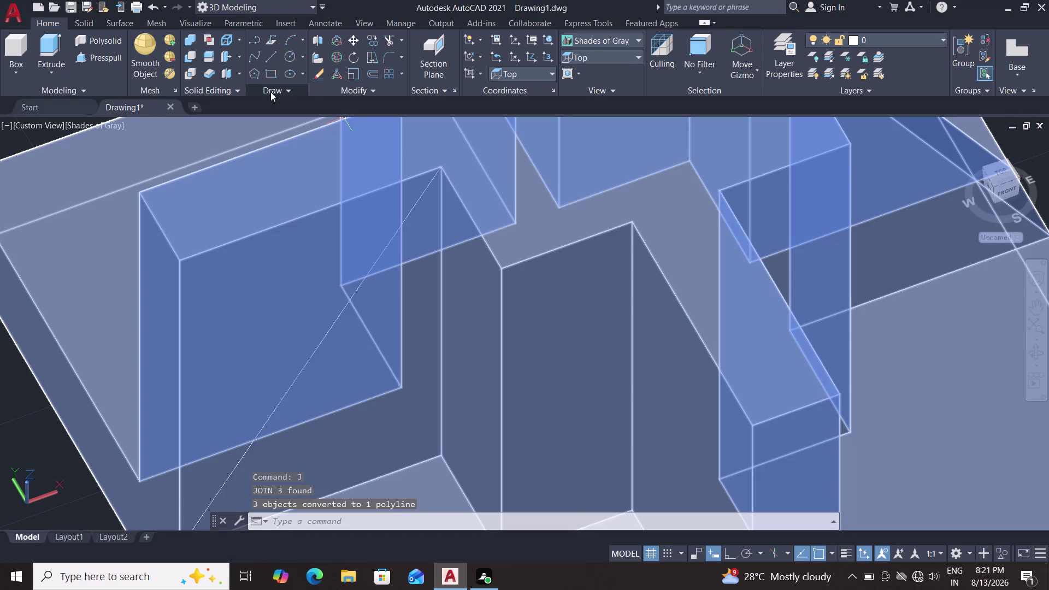
click(108, 57)
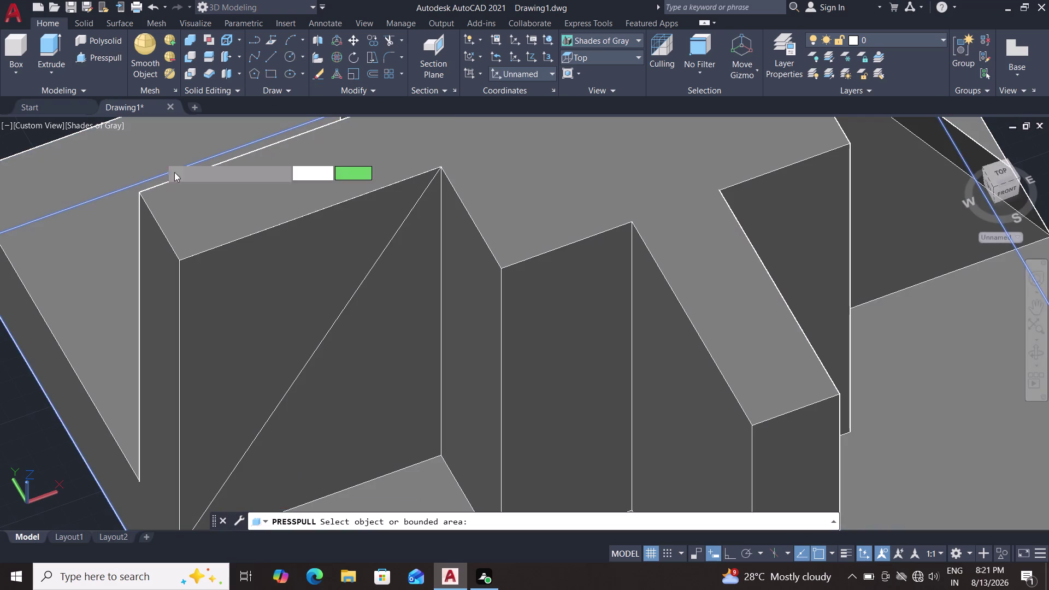
click(233, 280)
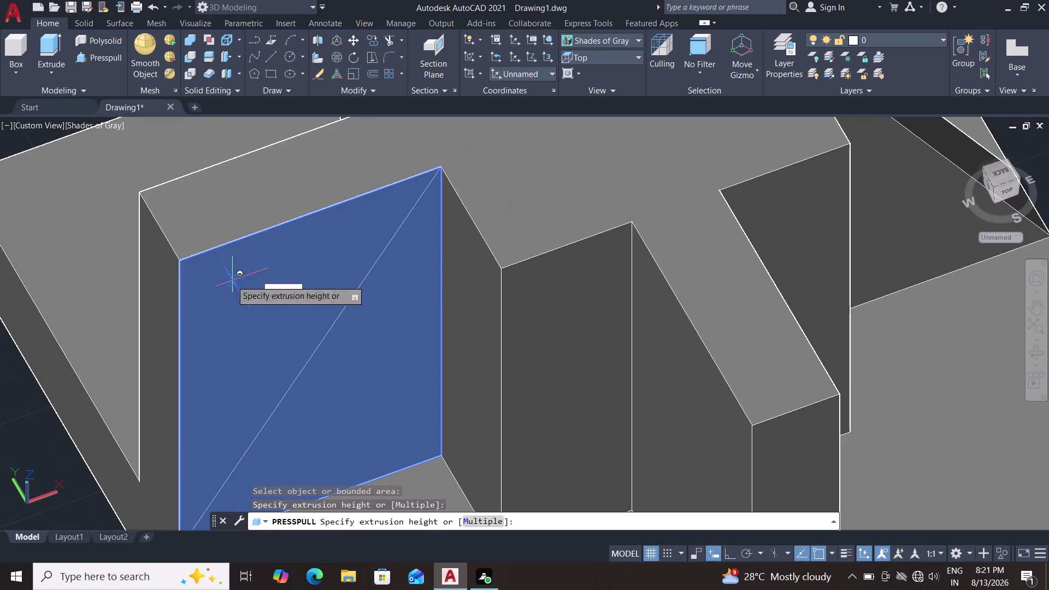
key(Escape)
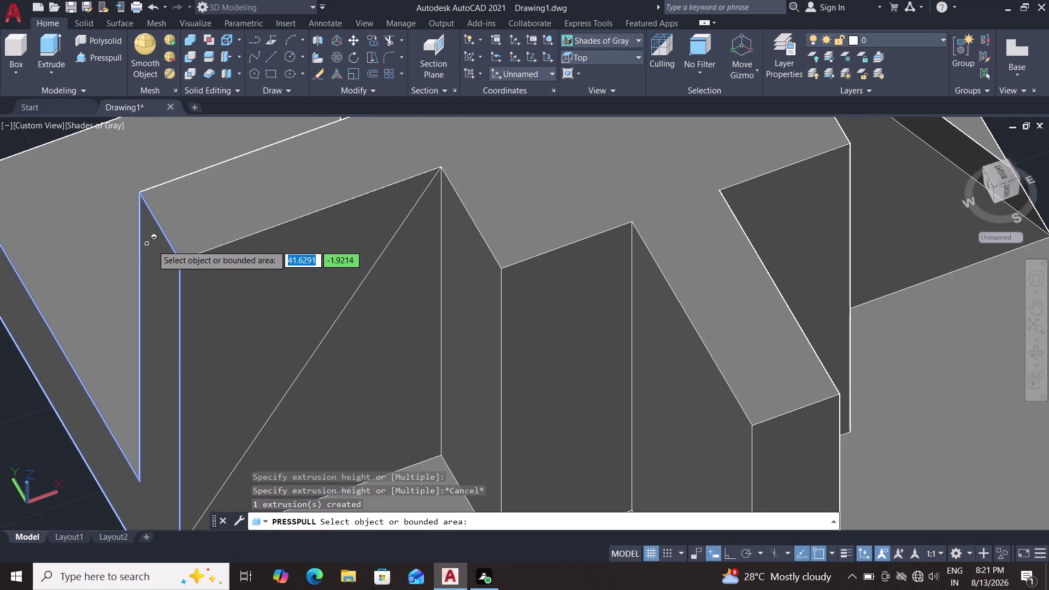
click(95, 61)
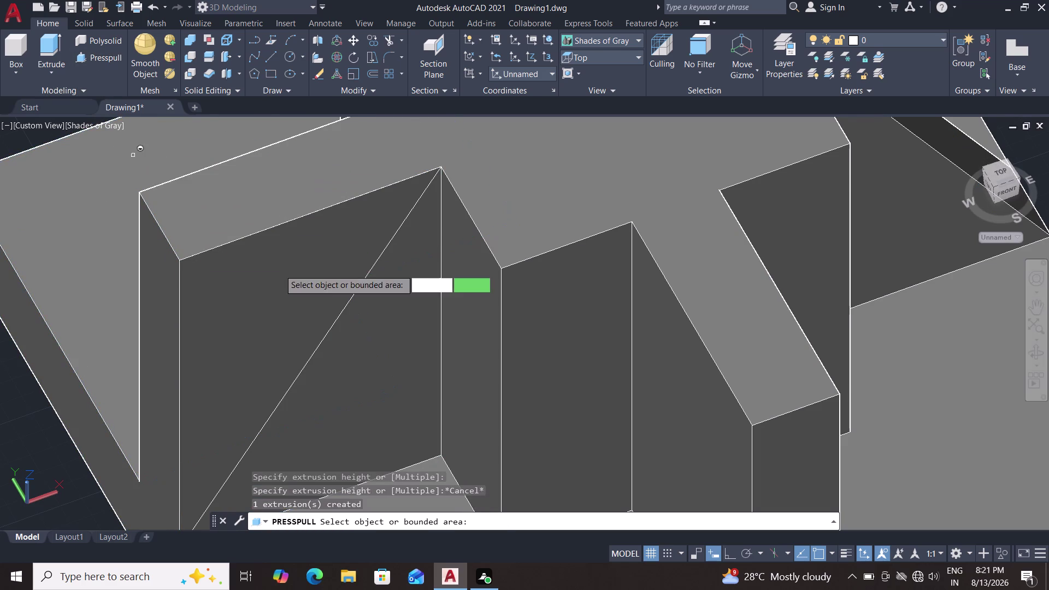
click(322, 339)
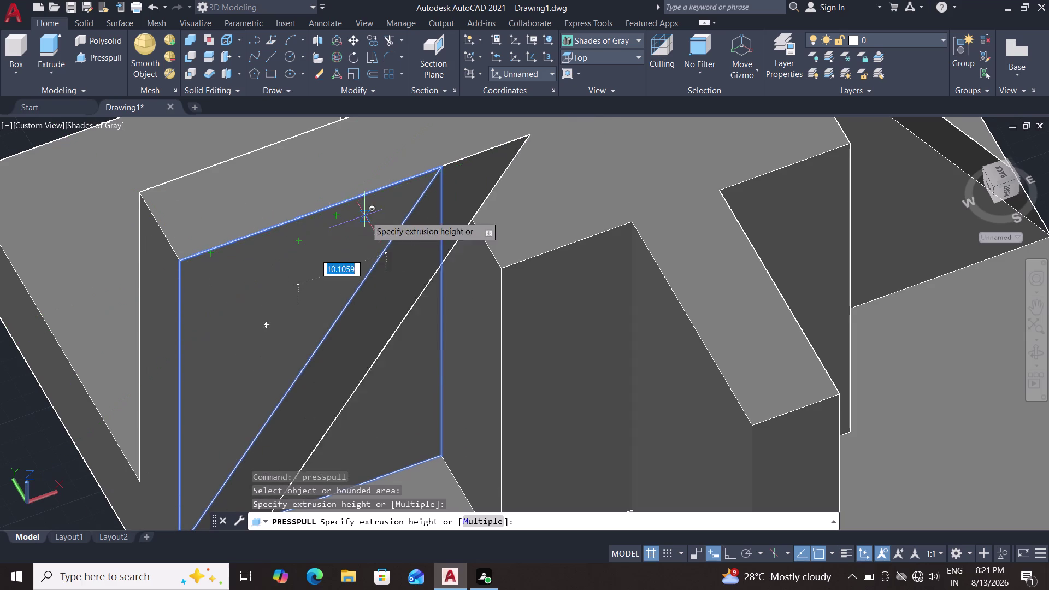
key(Escape)
middle_drag(321, 253, 321, 133)
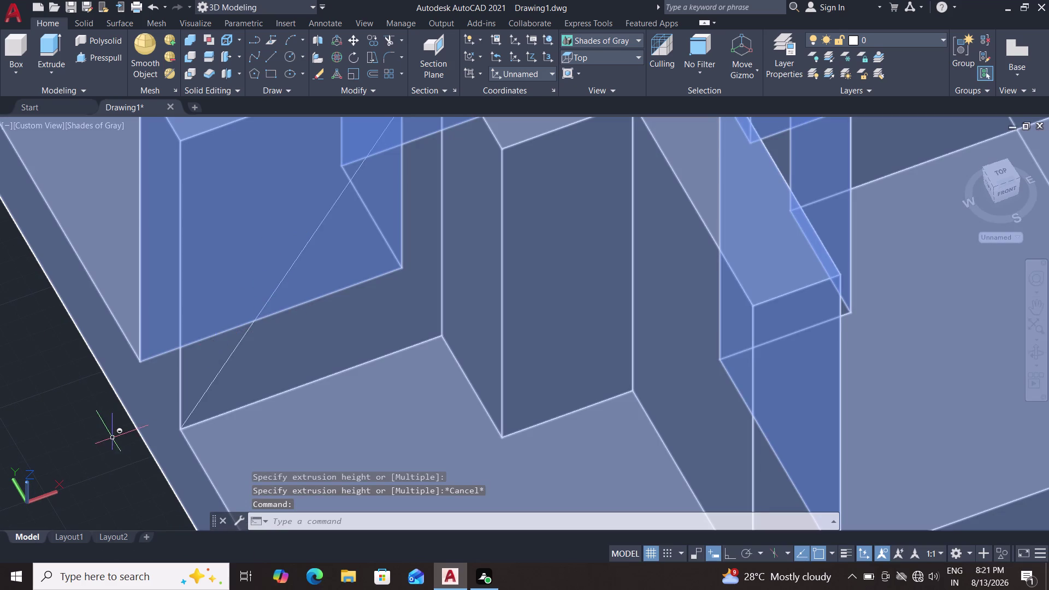
middle_drag(106, 434, 60, 404)
middle_drag(83, 410, 187, 362)
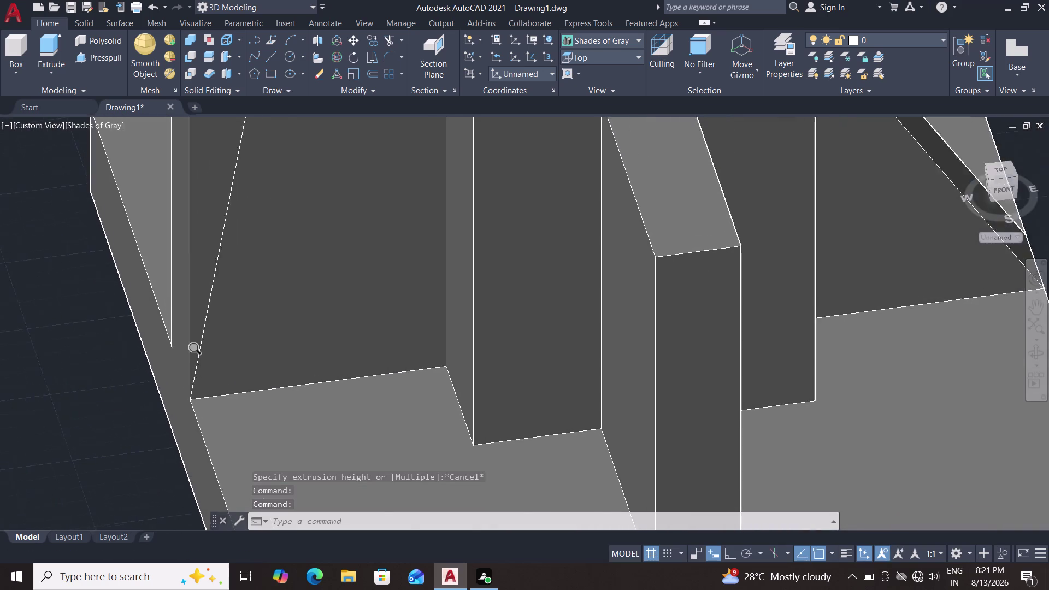
middle_drag(187, 362, 188, 362)
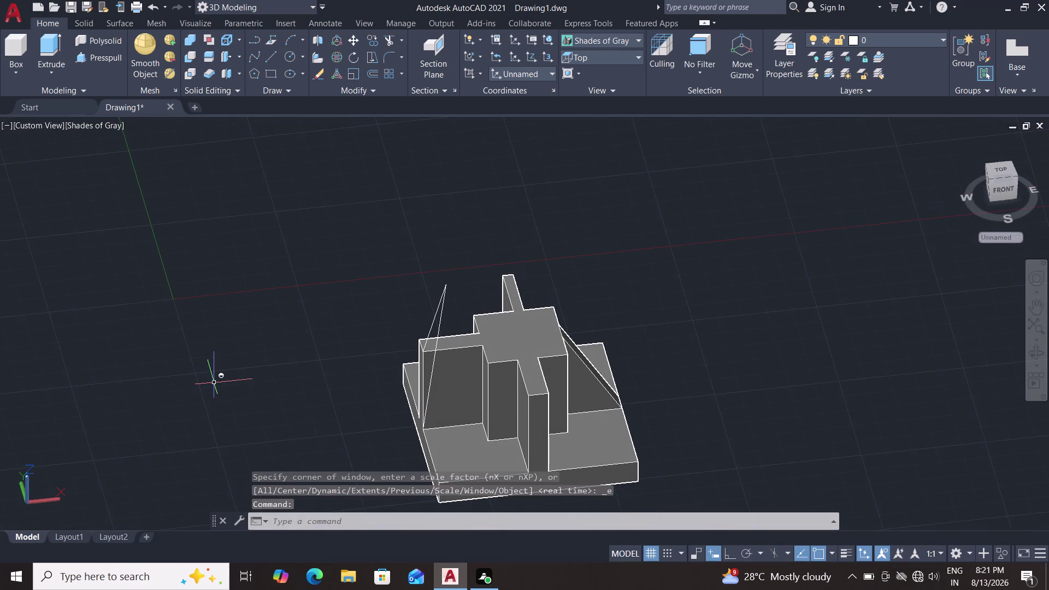
drag(289, 382, 289, 383)
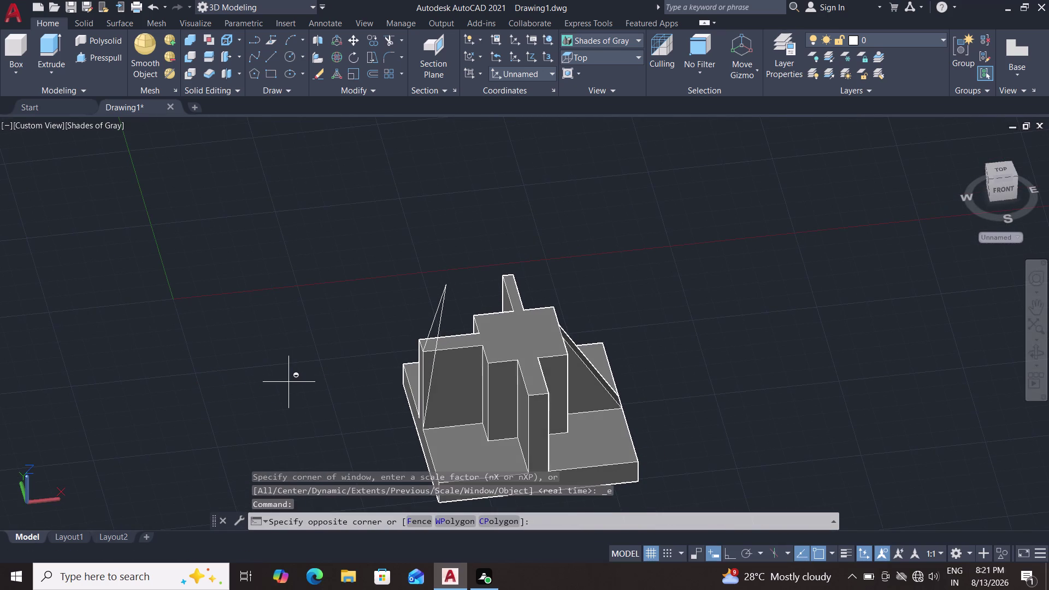
drag(288, 383, 381, 382)
middle_drag(289, 383, 381, 381)
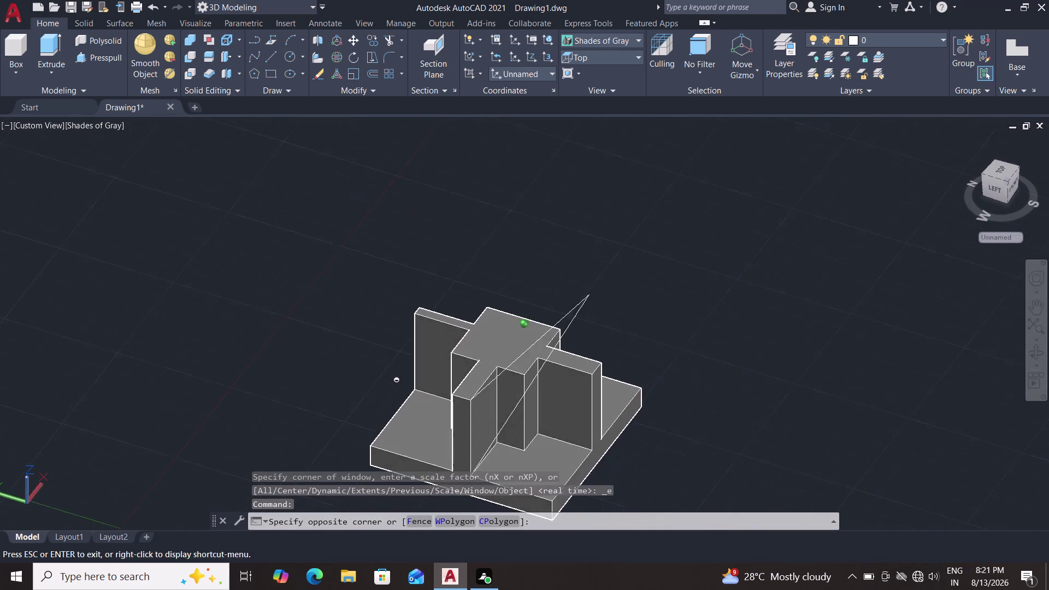
middle_drag(380, 381, 310, 394)
drag(380, 382, 306, 404)
middle_drag(309, 395, 259, 387)
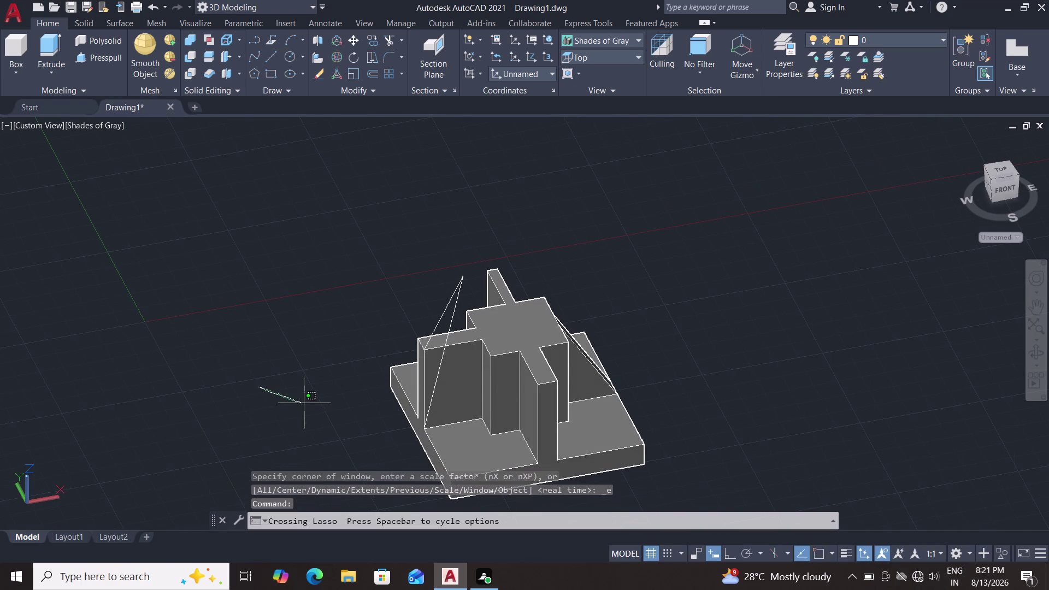
drag(306, 404, 356, 402)
key(Escape)
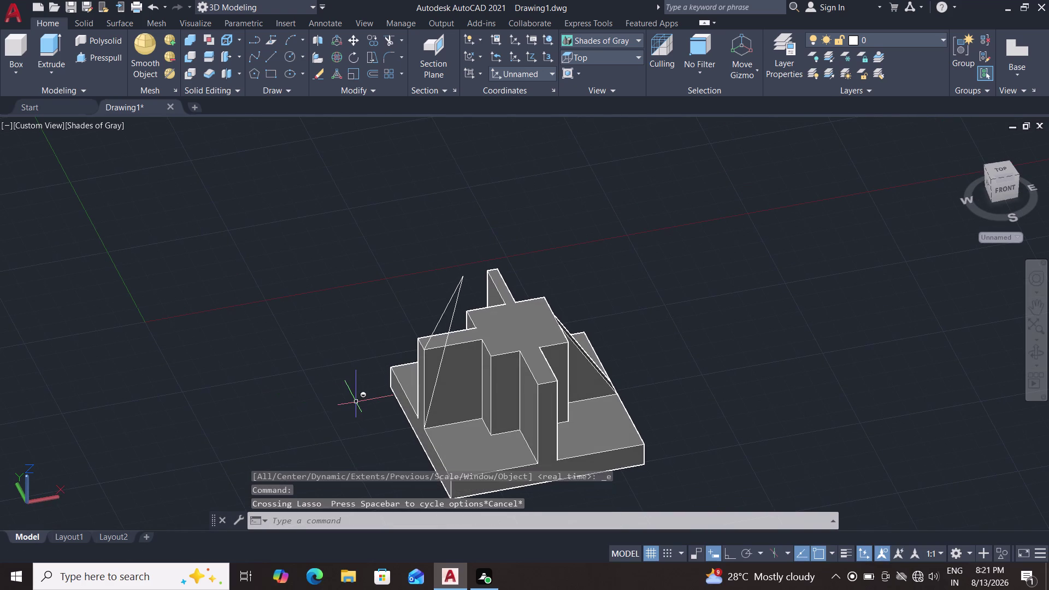
drag(356, 402, 430, 399)
drag(430, 399, 437, 382)
drag(437, 379, 438, 375)
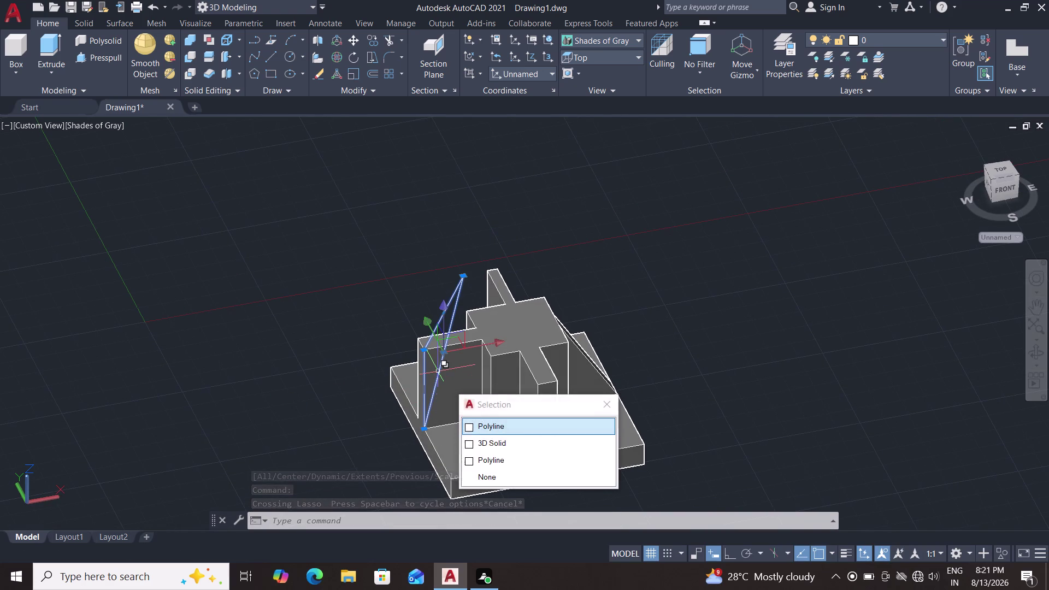
Explode the triangle polyline with X and delete its selected lines.
key(Escape)
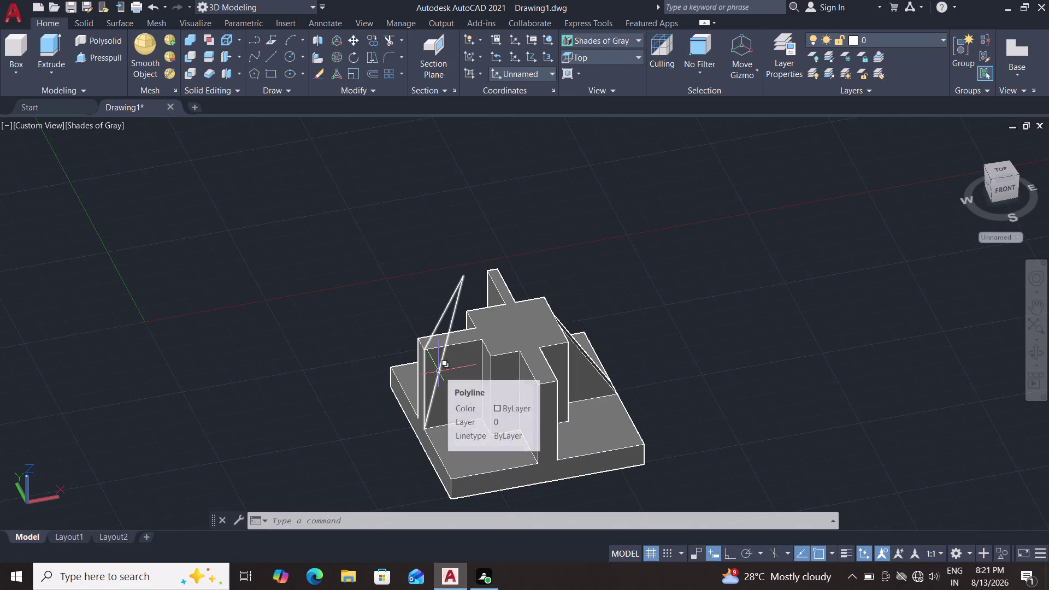
click(439, 371)
key(x)
key(Return)
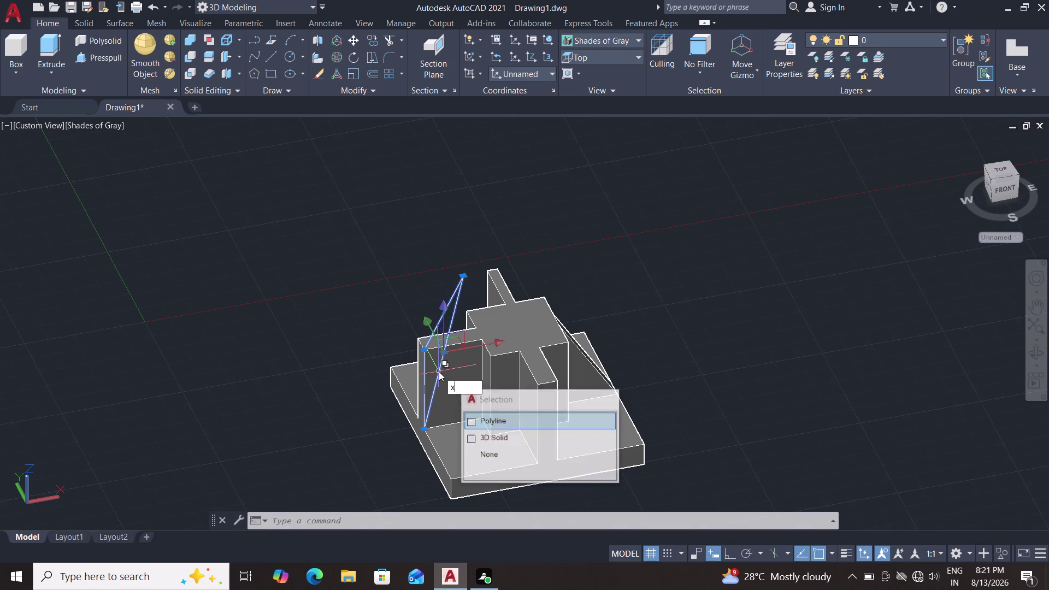
key(Return)
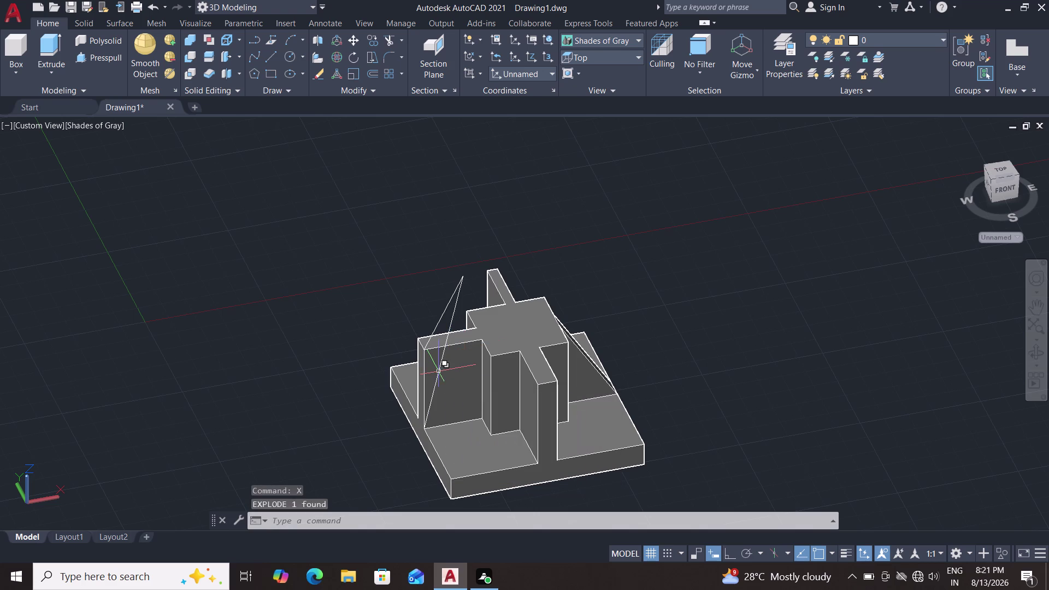
click(440, 369)
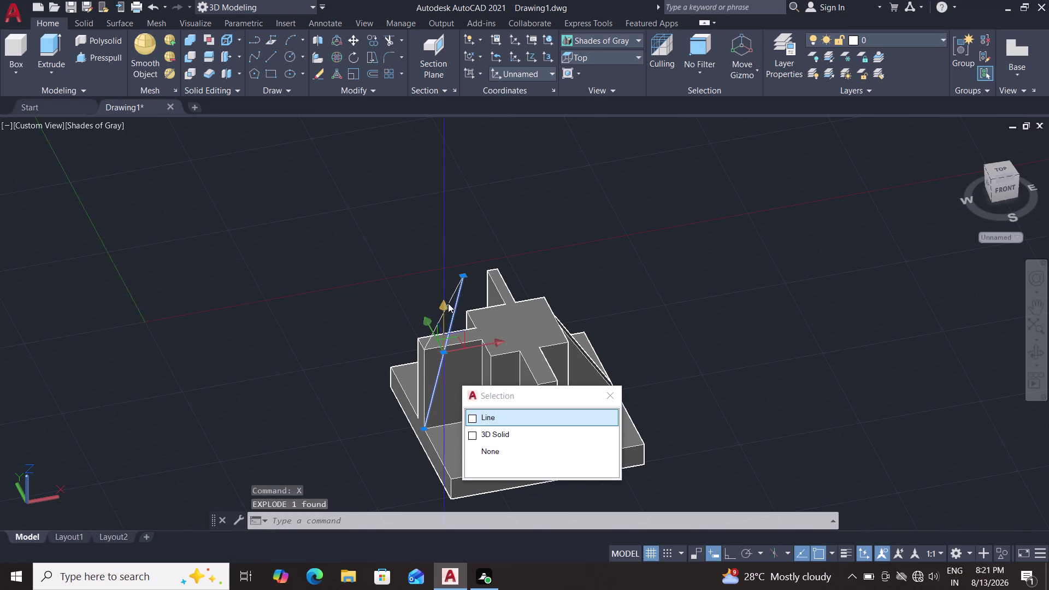
click(439, 321)
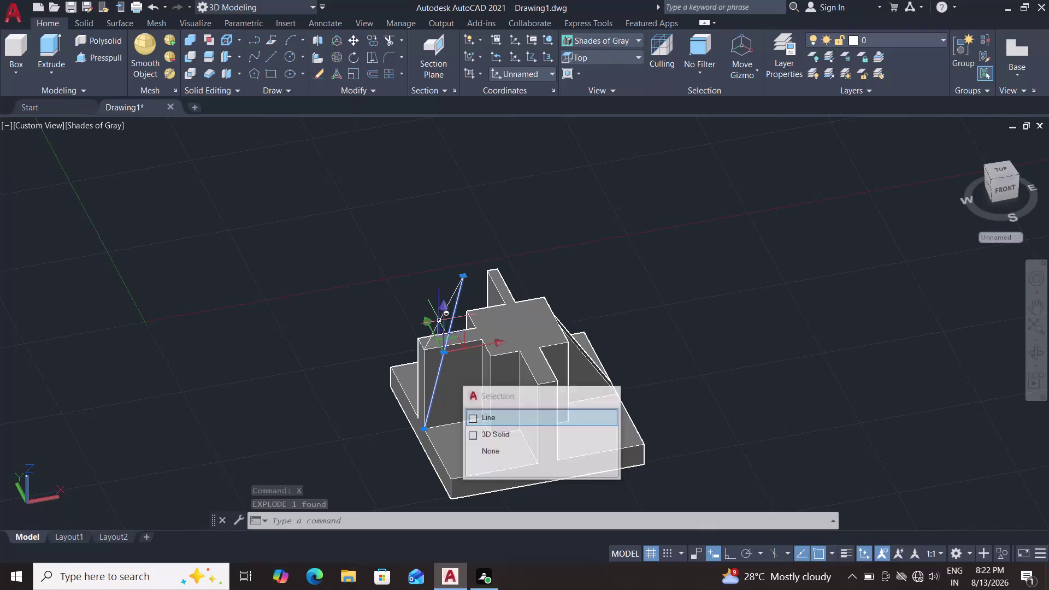
key(Delete)
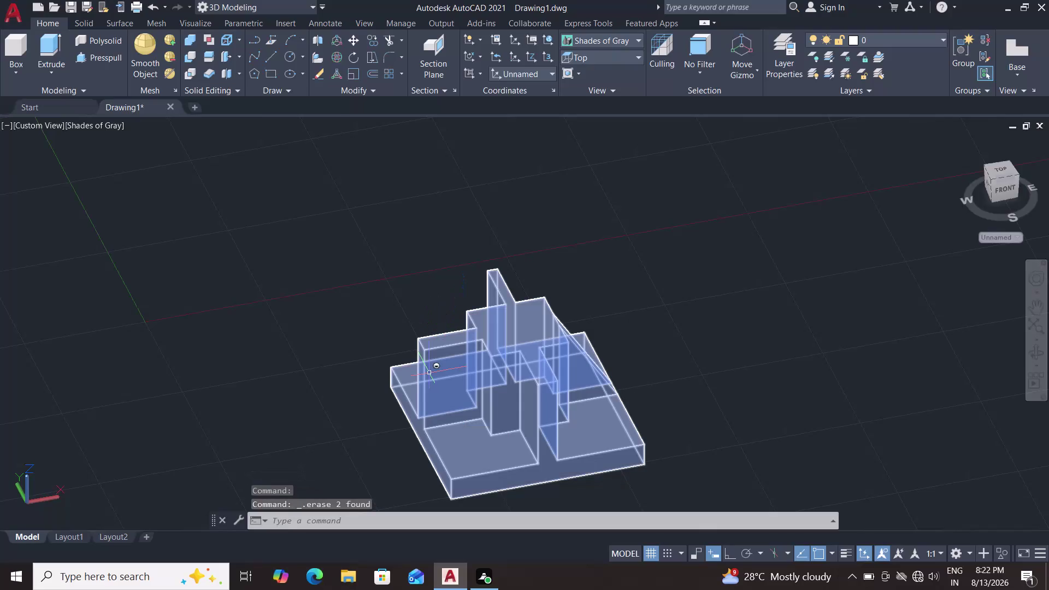
scroll(up, 3)
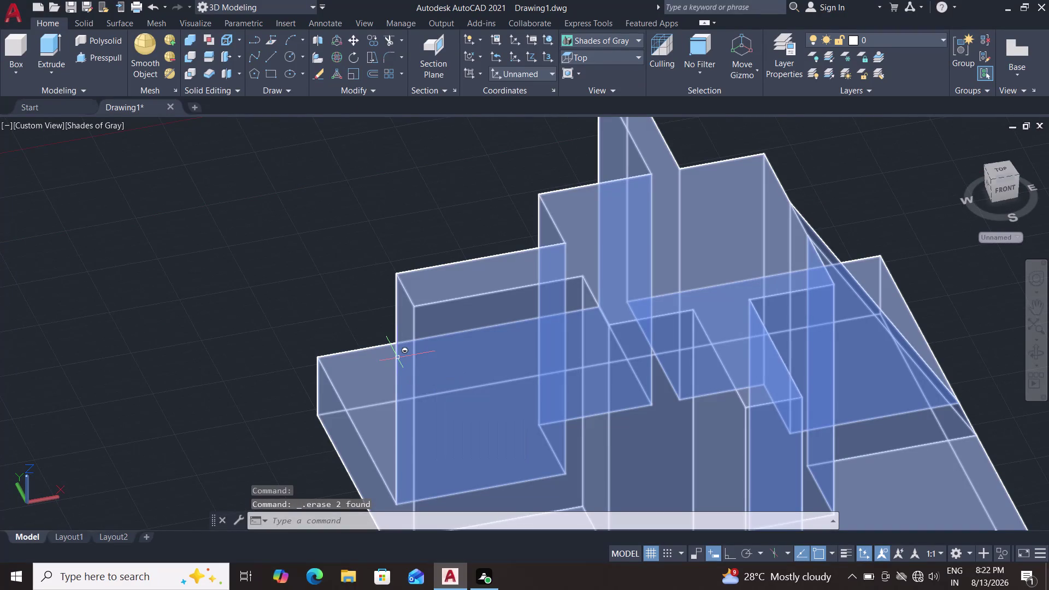
Draw a line from the left wall's top corner down to its bottom corner, then end the command.
key(l)
key(Return)
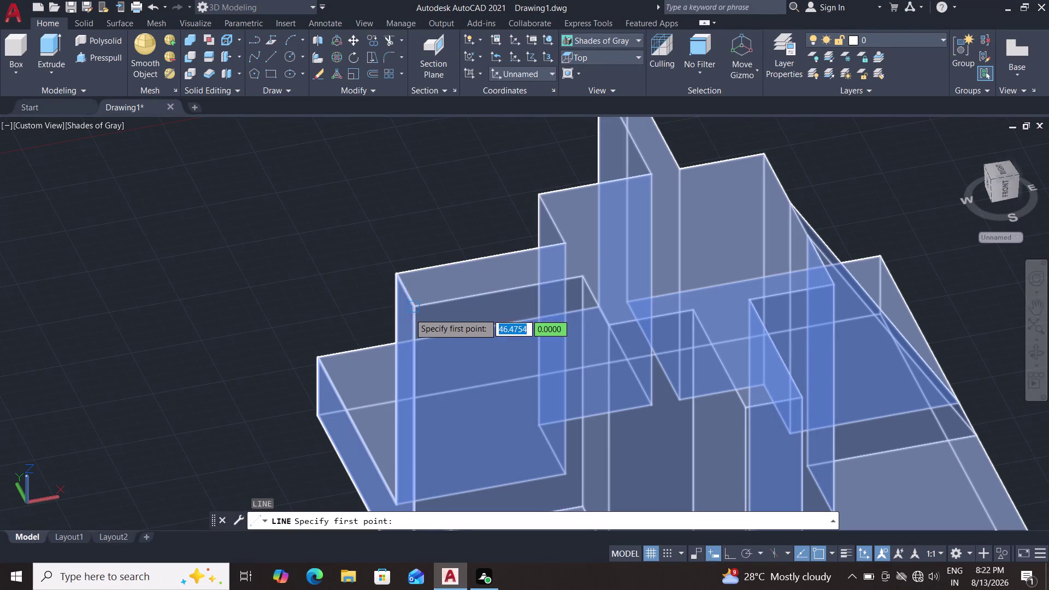
click(416, 308)
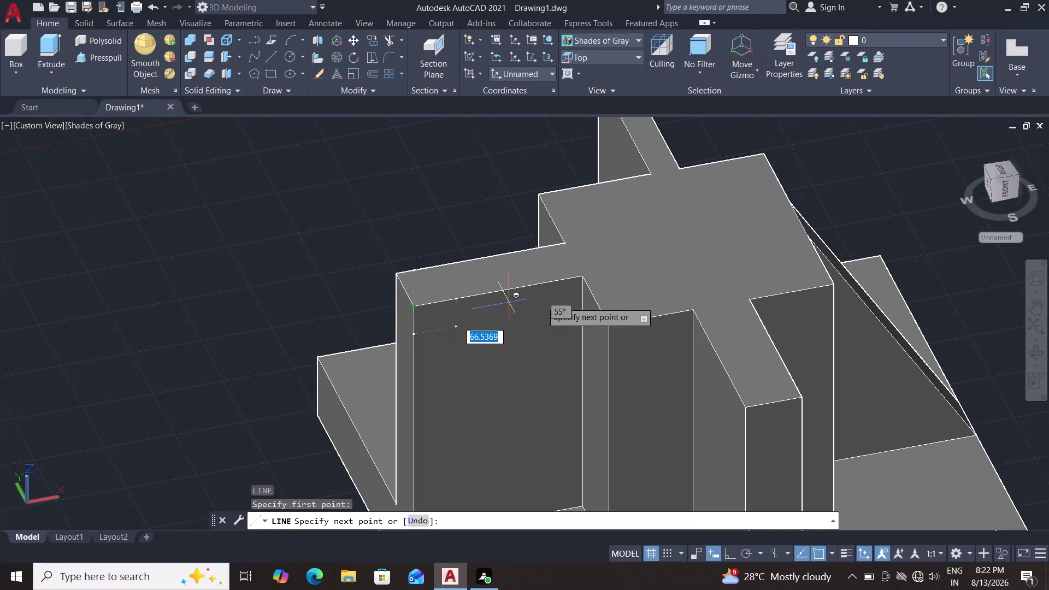
click(584, 279)
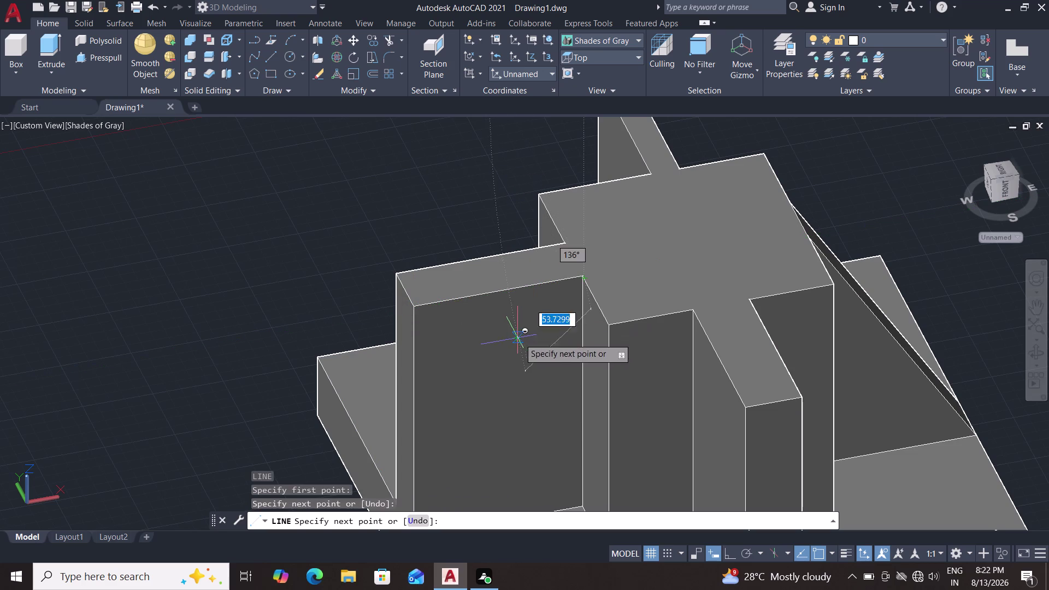
middle_drag(551, 329, 494, 276)
middle_drag(242, 275, 257, 233)
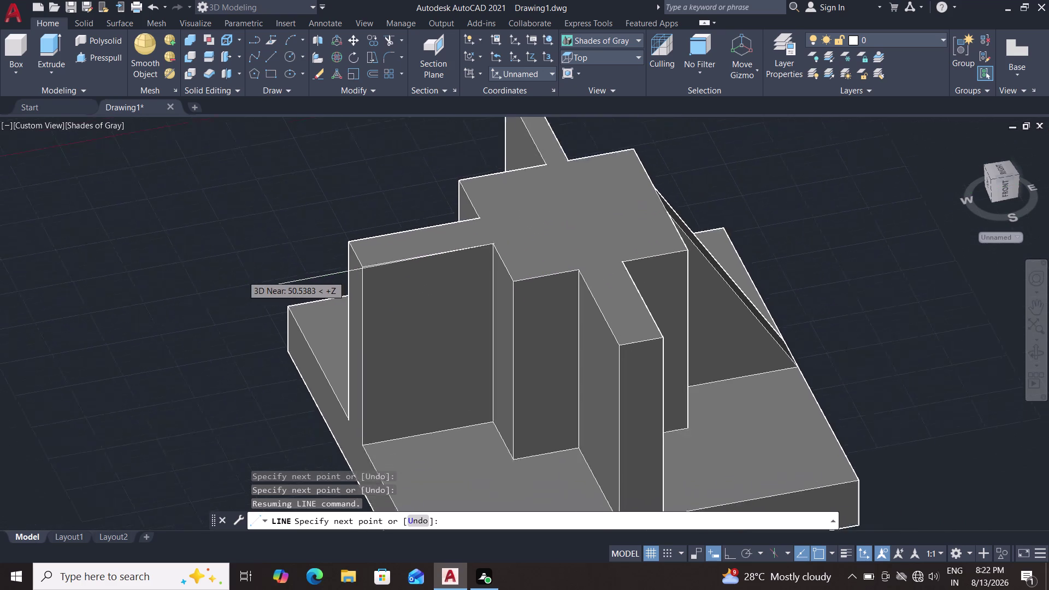
middle_drag(257, 233, 268, 236)
middle_drag(272, 254, 351, 208)
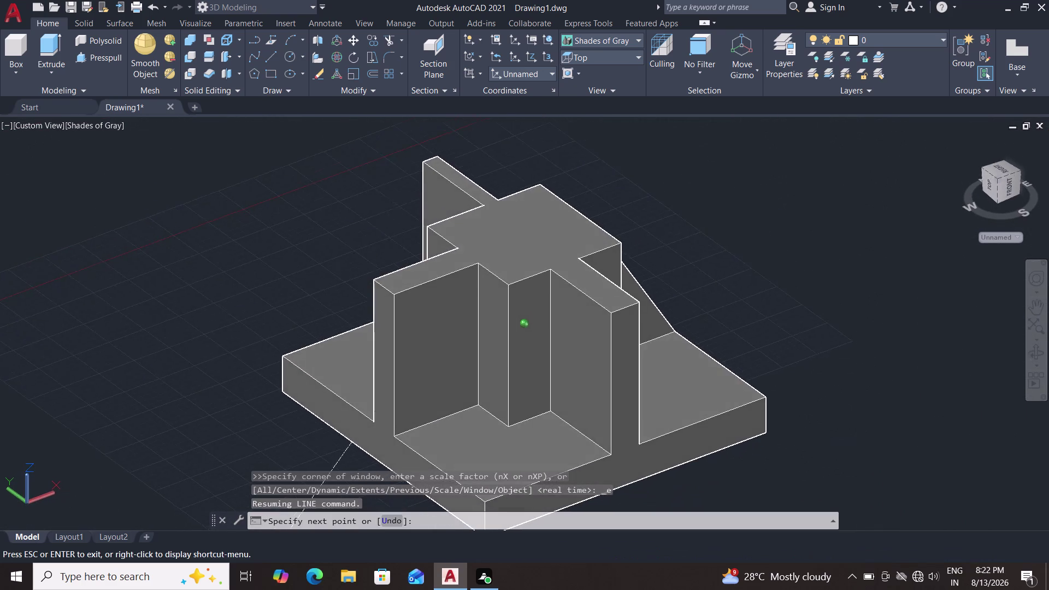
middle_drag(351, 208, 384, 229)
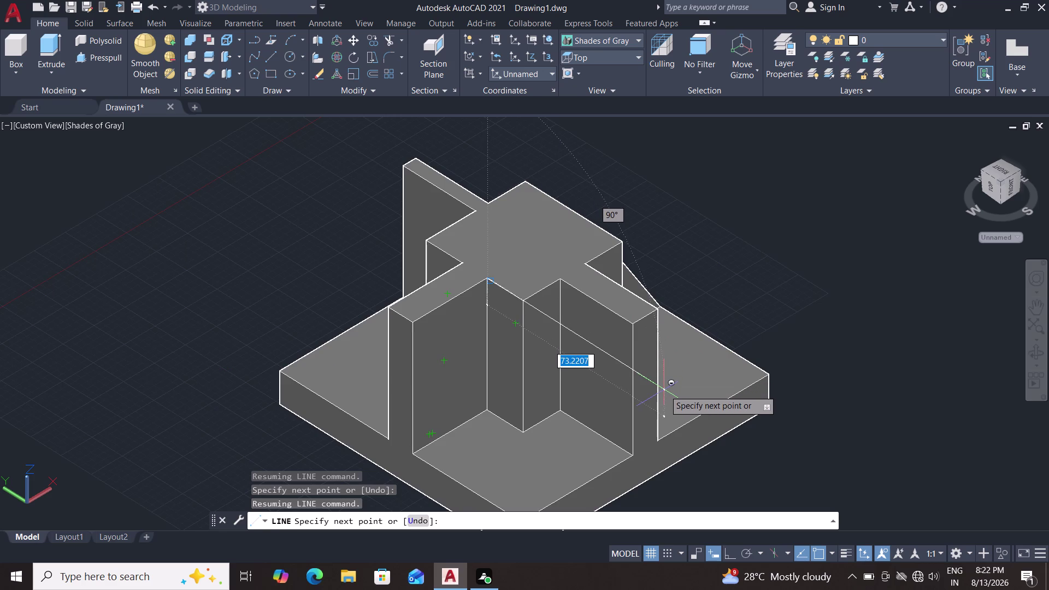
click(414, 453)
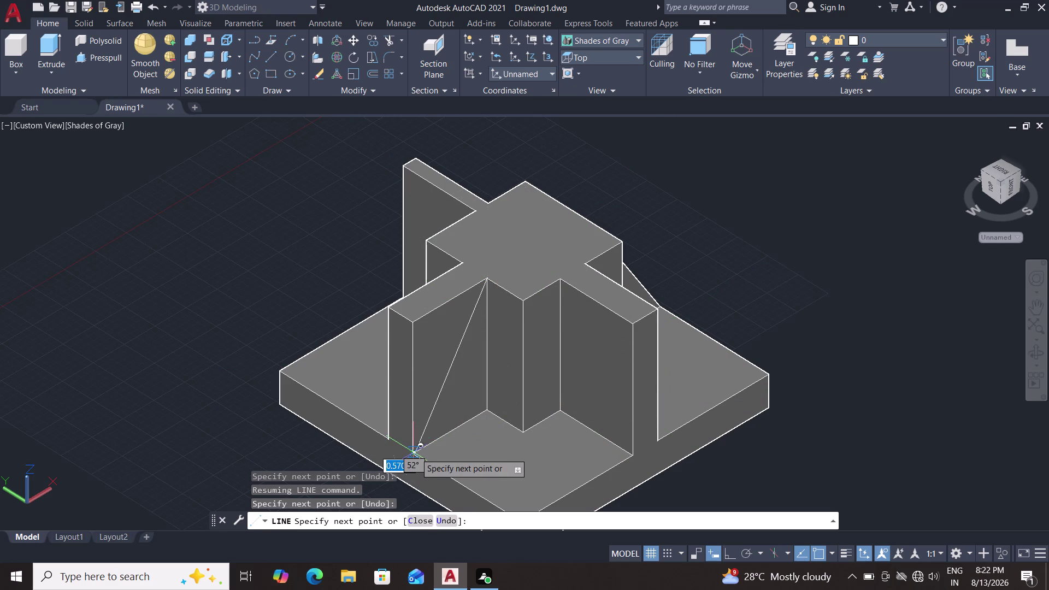
key(Escape)
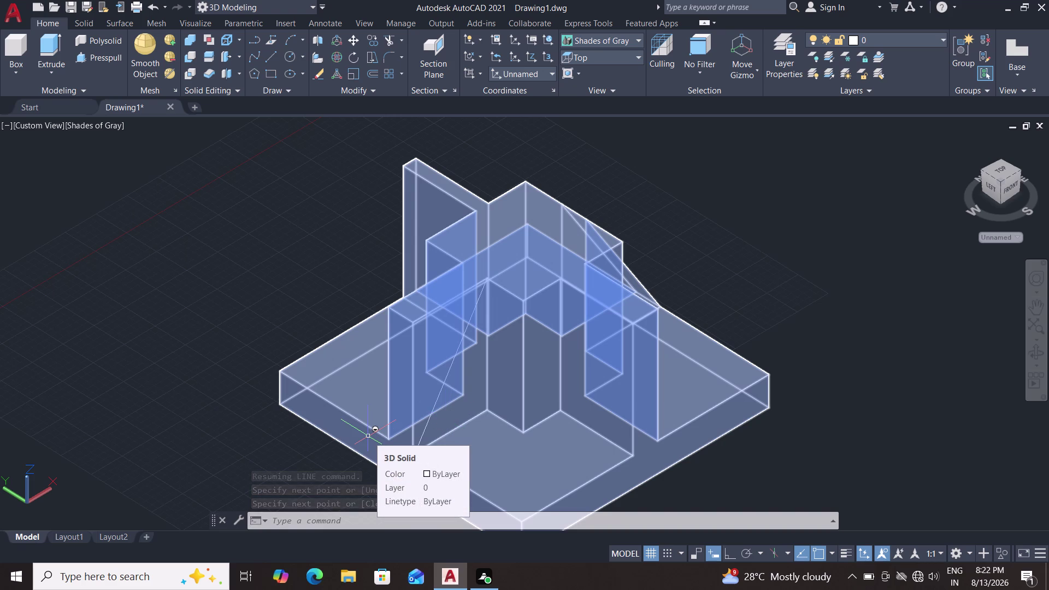
key(Escape)
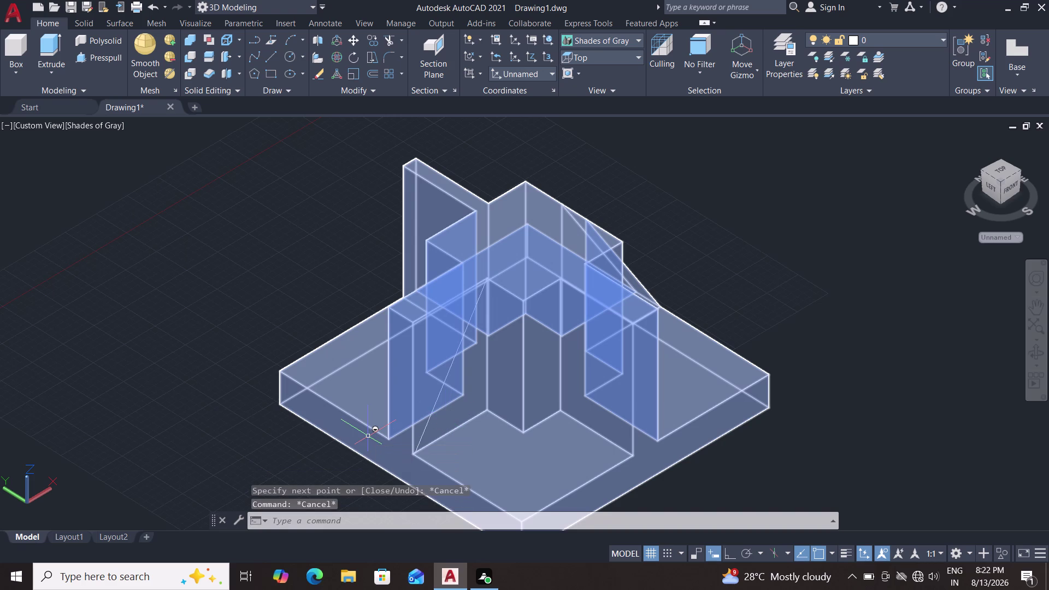
key(Escape)
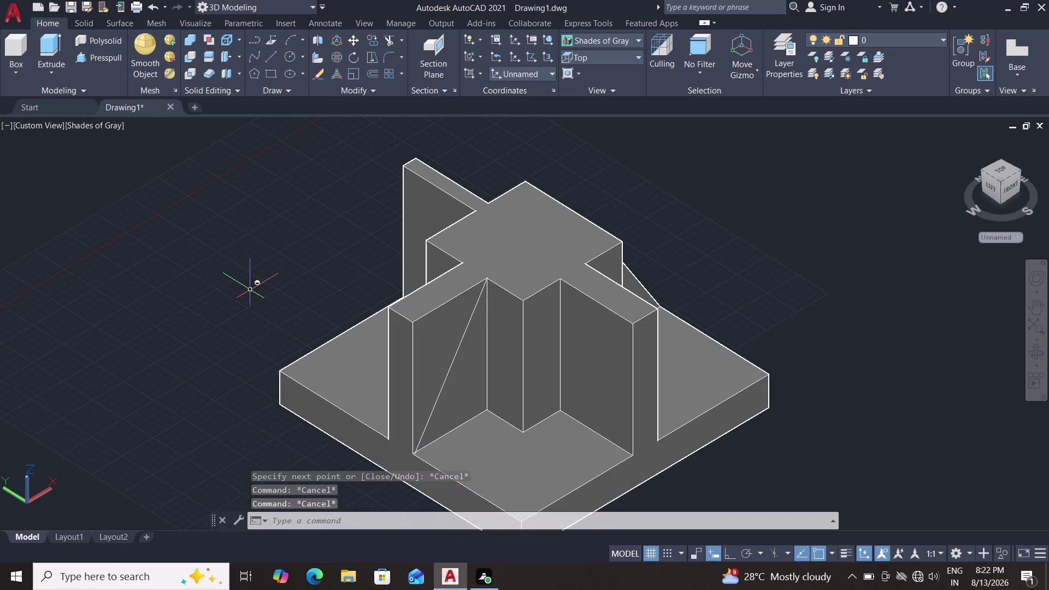
Orbit to face the left wall and pick the first triangle edge as a Line.
middle_drag(262, 296, 229, 275)
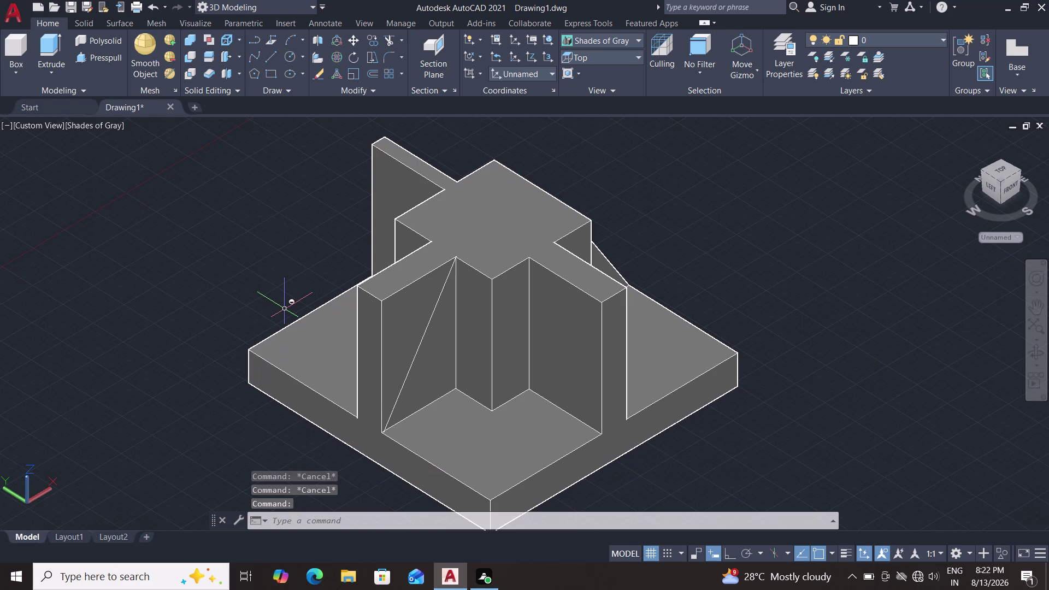
middle_drag(300, 317, 280, 272)
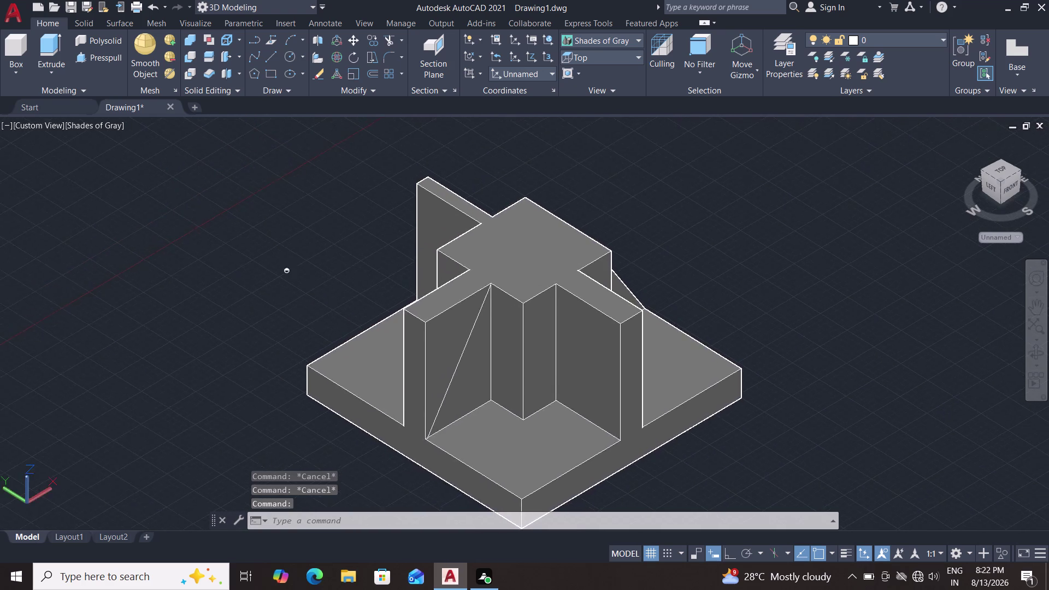
middle_drag(305, 306, 295, 282)
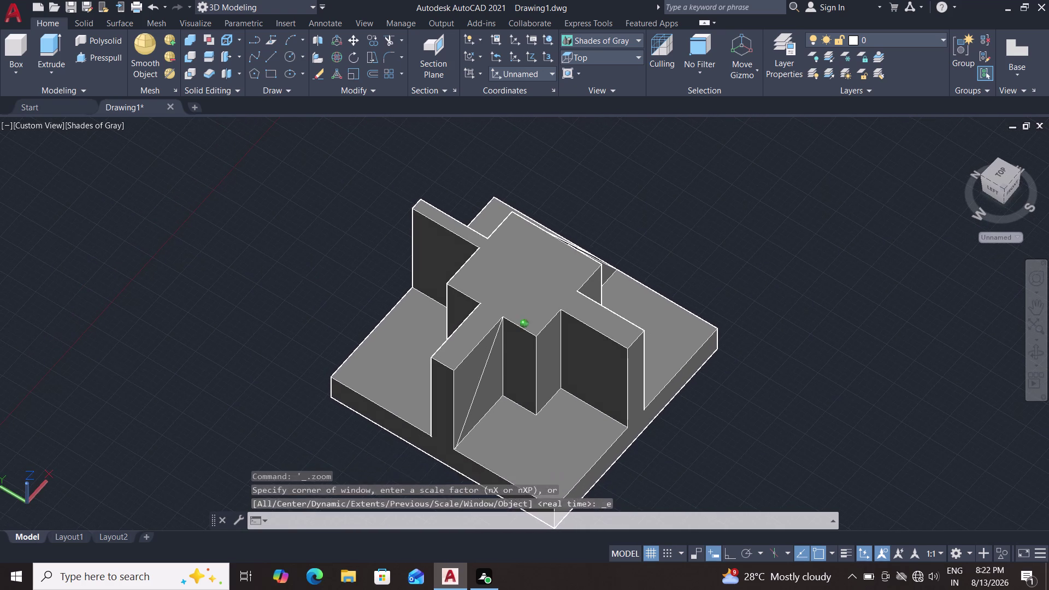
key(Escape)
key(Escape)
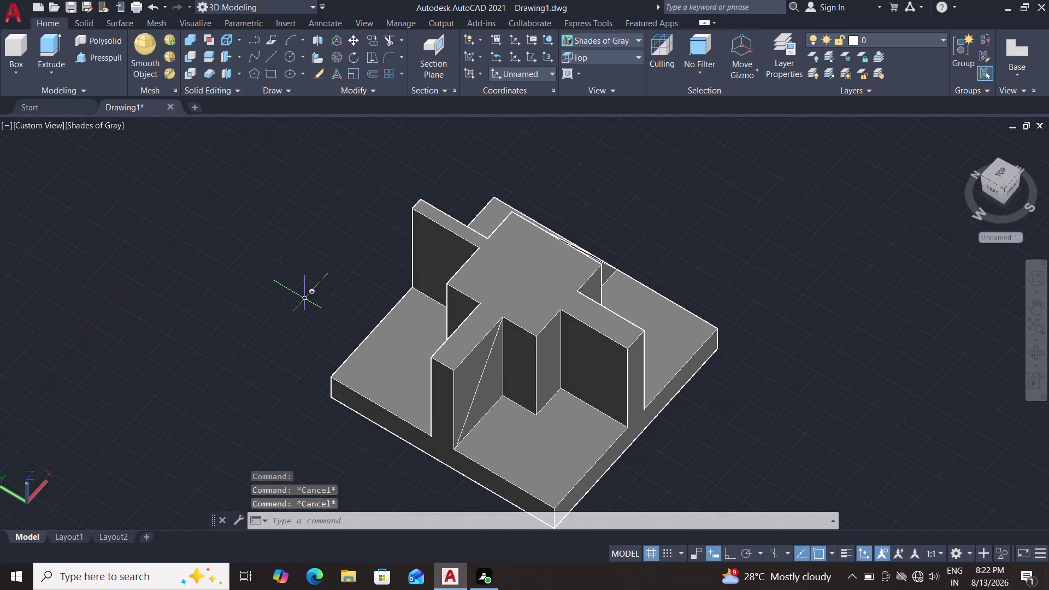
middle_drag(305, 298, 265, 255)
middle_drag(266, 256, 230, 219)
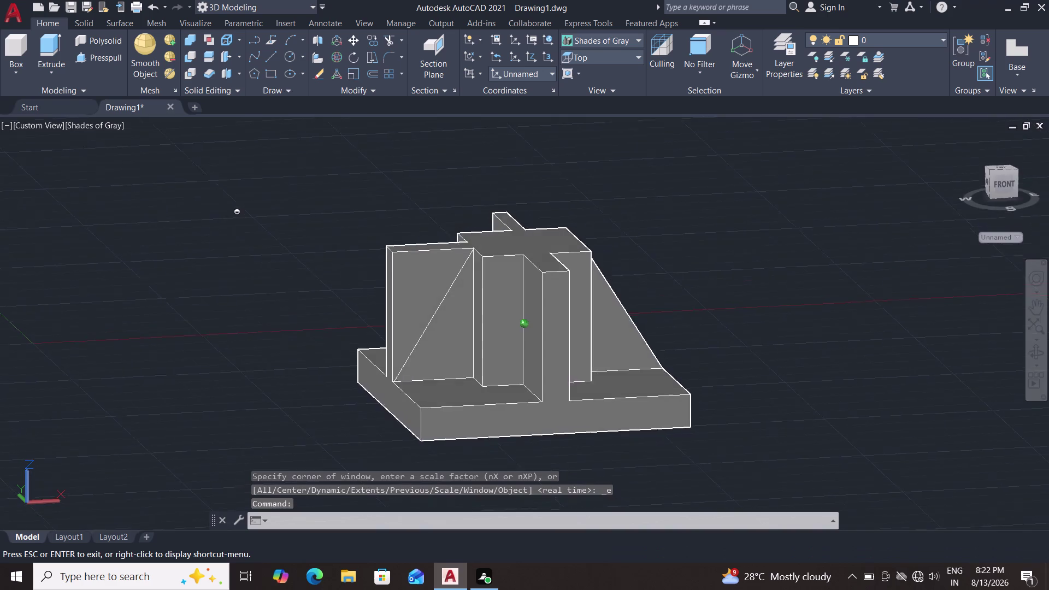
middle_drag(230, 219, 253, 244)
key(Escape)
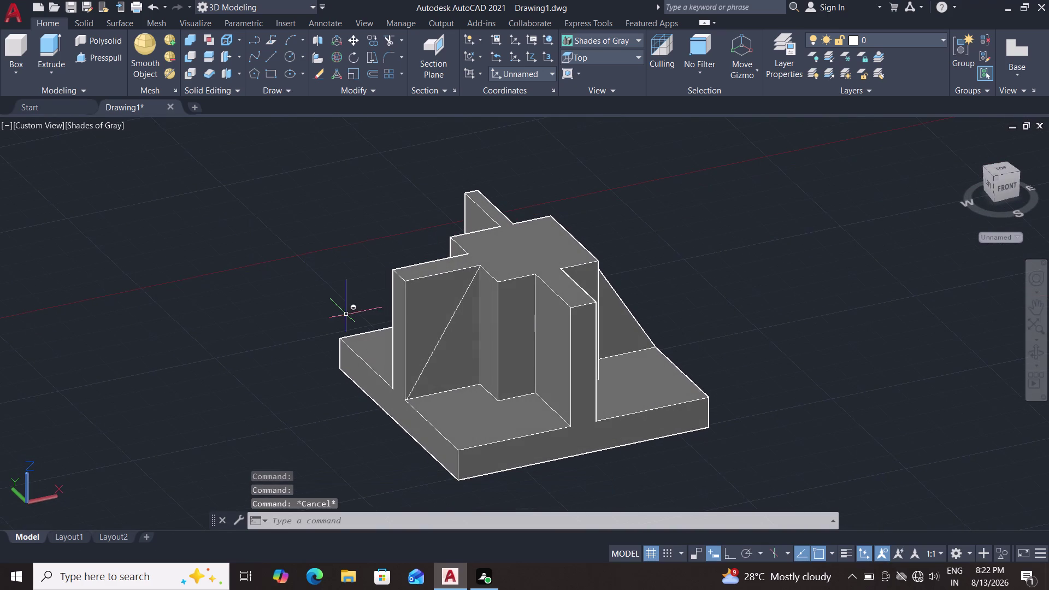
click(432, 352)
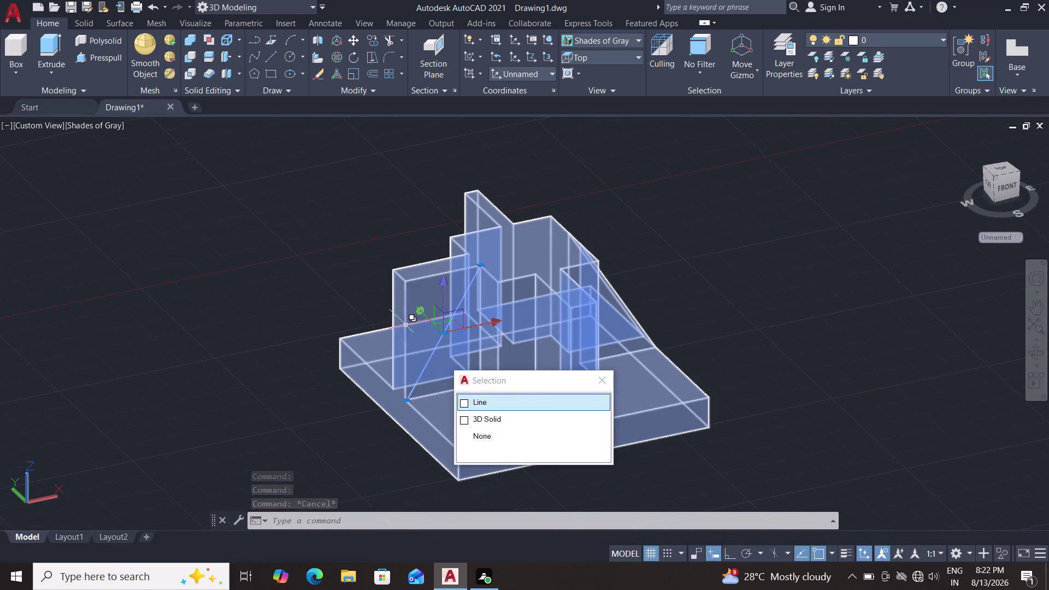
click(408, 326)
key(Escape)
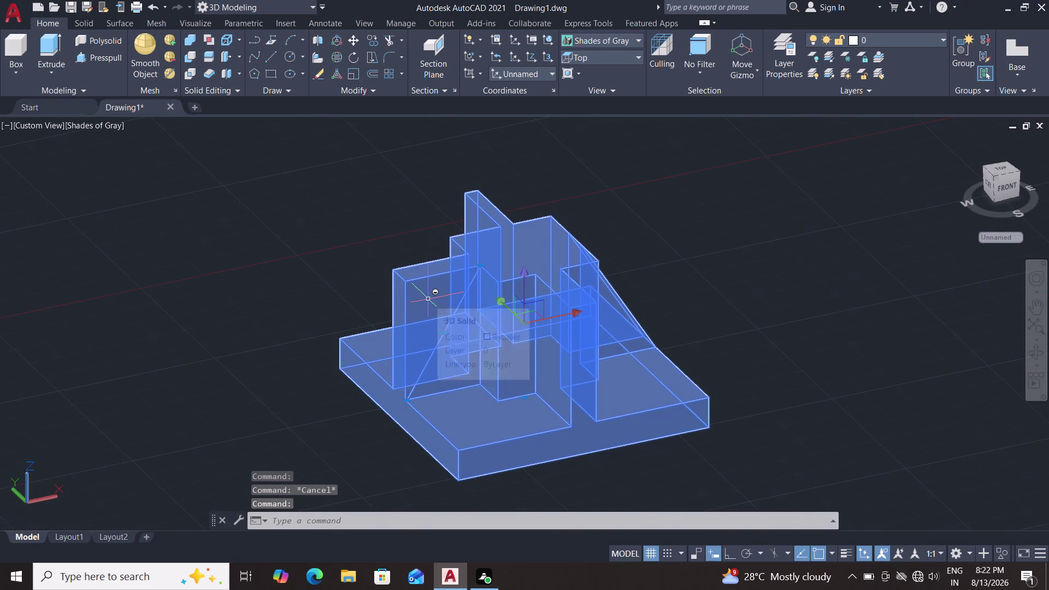
Select the diagonal and remaining triangle edges and JOIN them into one 3D polyline.
click(441, 342)
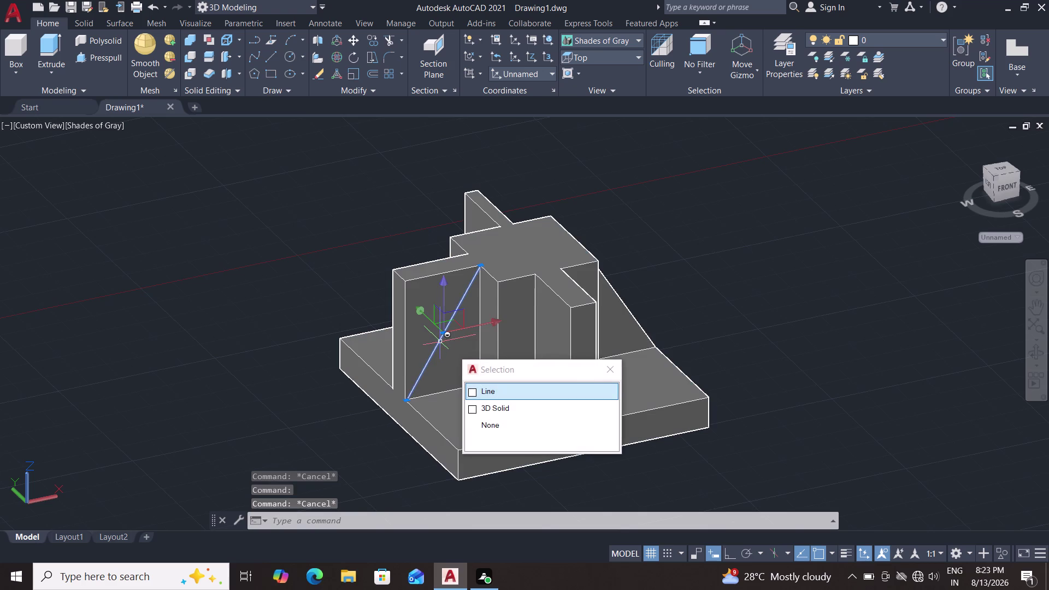
click(435, 275)
click(480, 335)
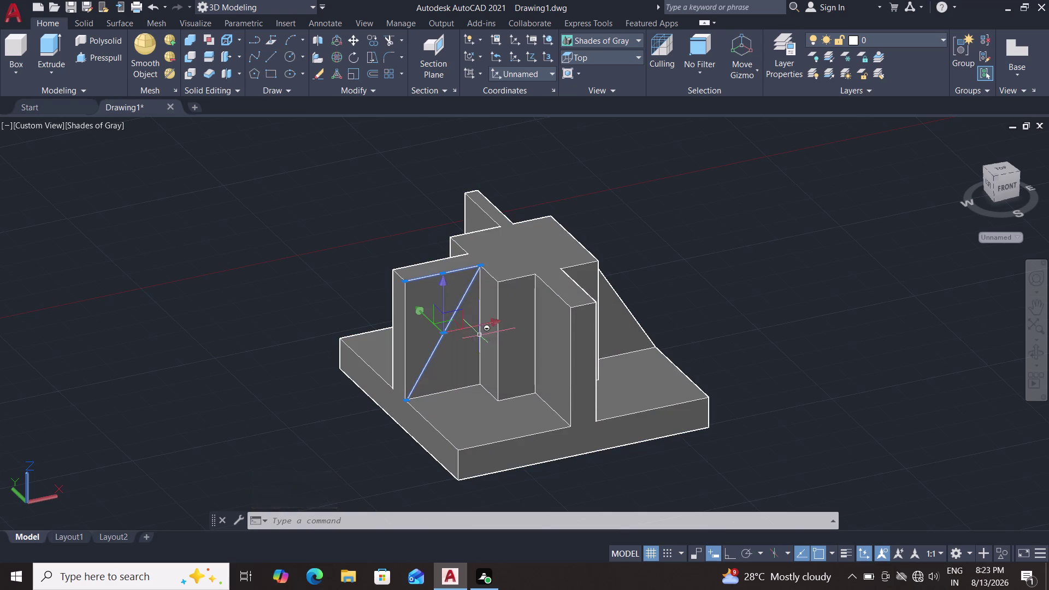
click(407, 327)
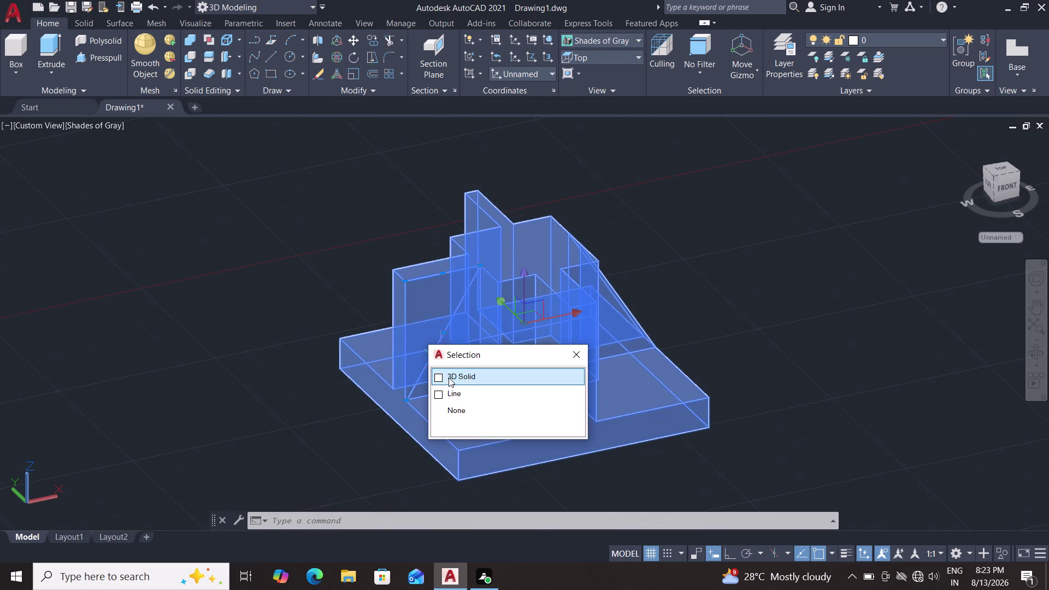
click(453, 387)
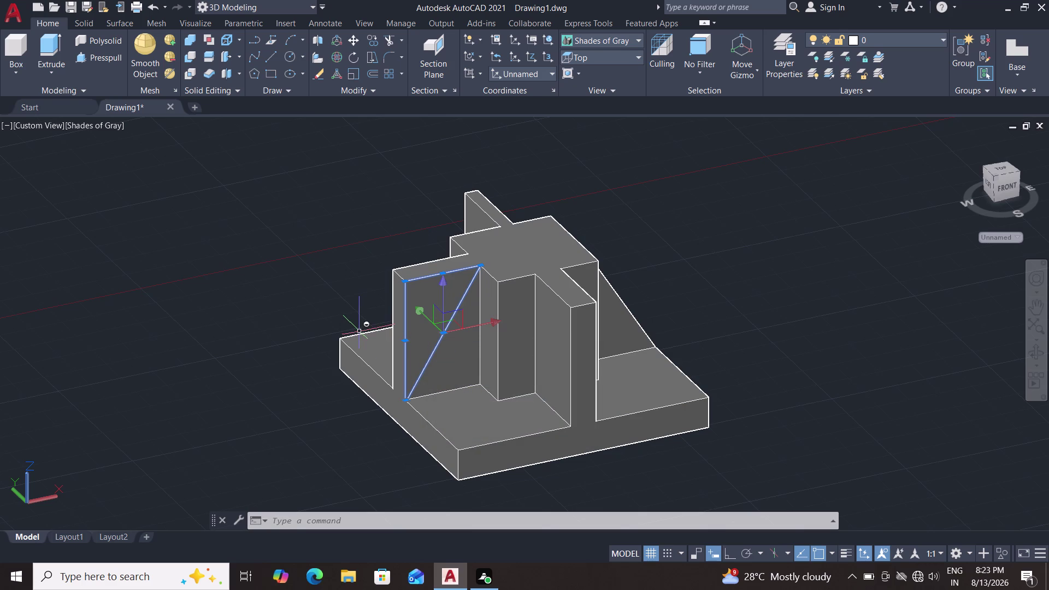
key(j)
key(Return)
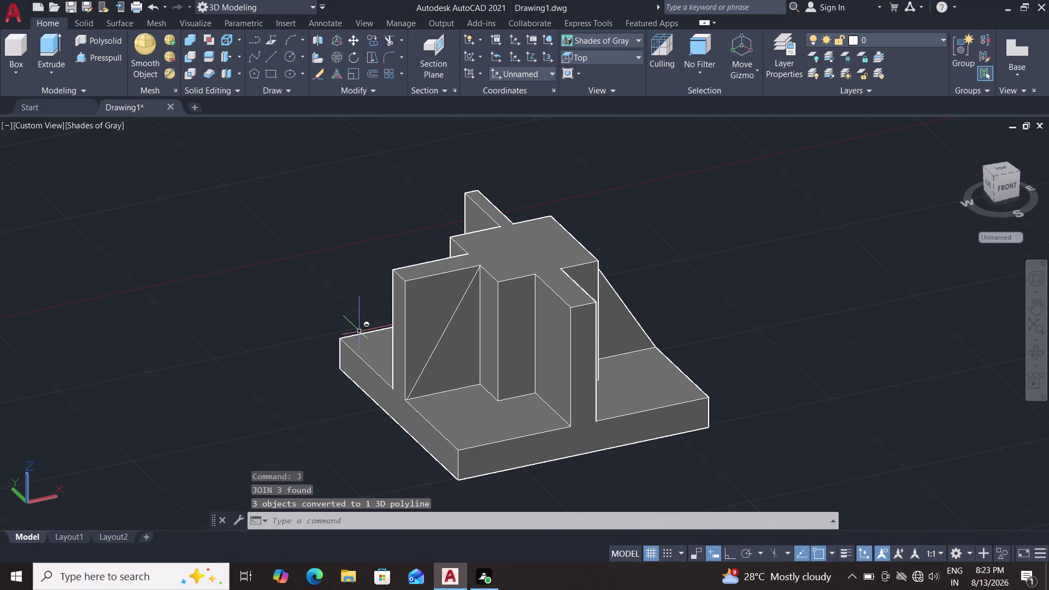
Press-pull the left wall's outer face outward to a picked height.
click(90, 53)
click(440, 277)
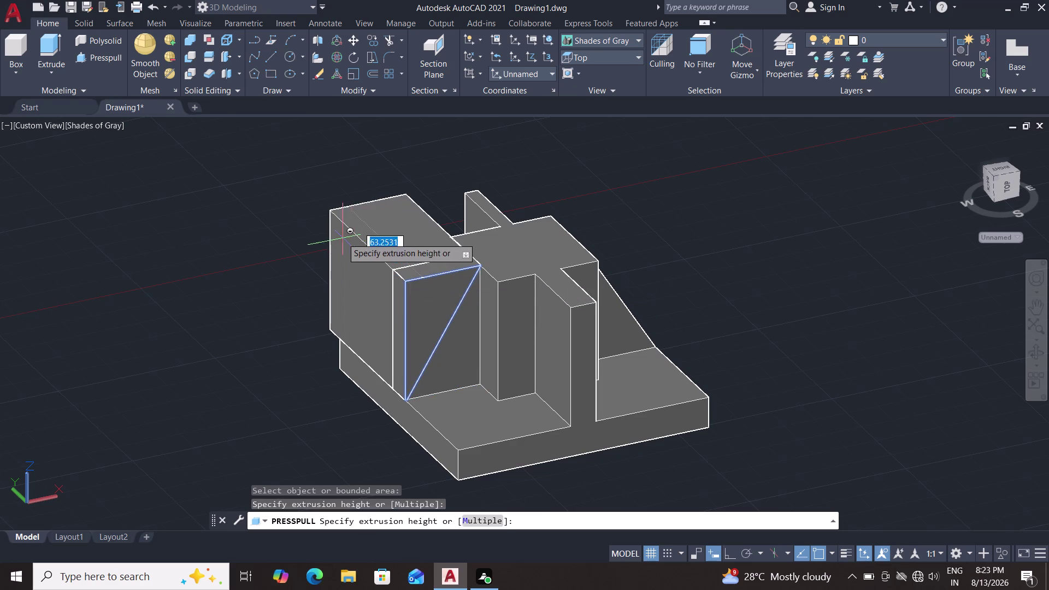
click(261, 191)
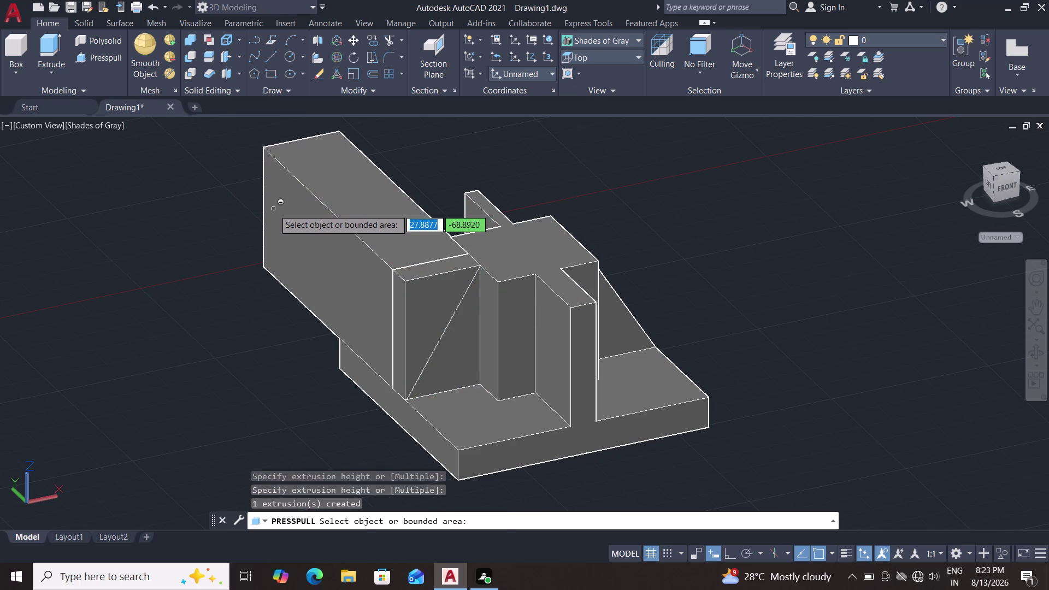
Finish the press-pull, orbit around the extended wall block, and select the extra tall box.
key(Escape)
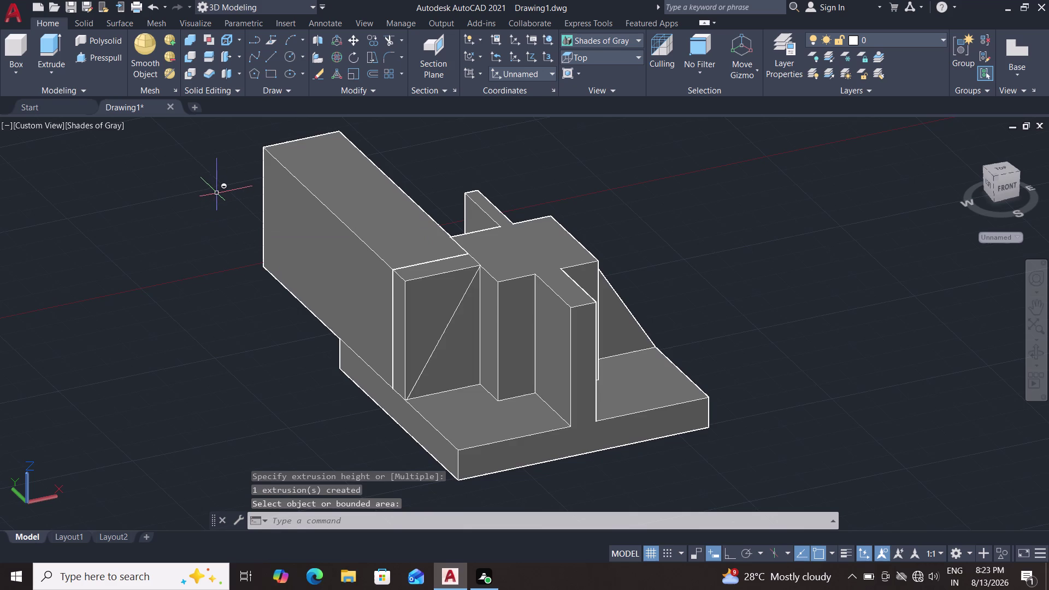
middle_drag(166, 166, 187, 189)
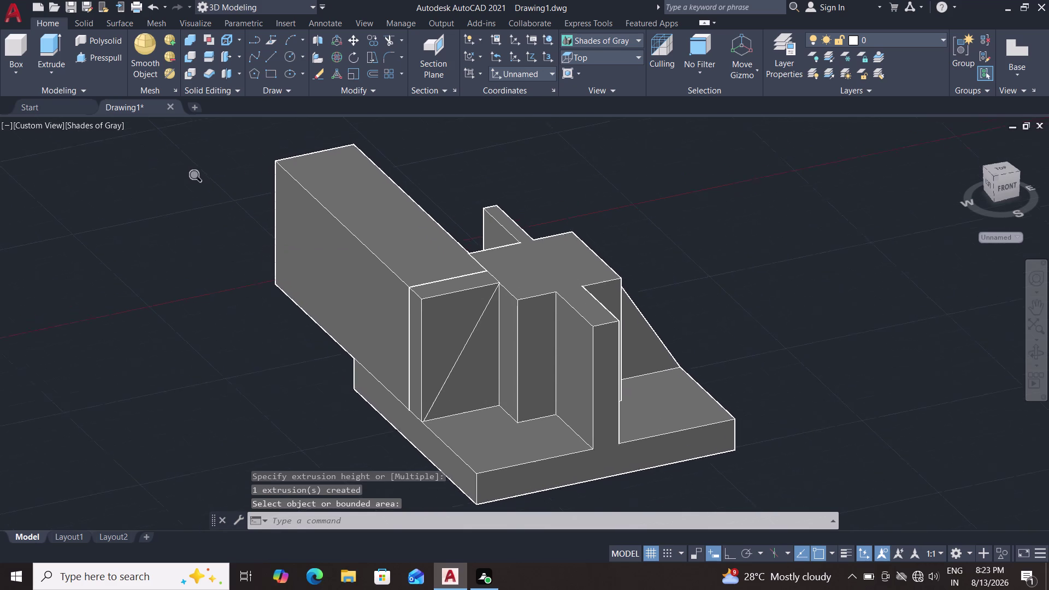
middle_drag(195, 197, 196, 198)
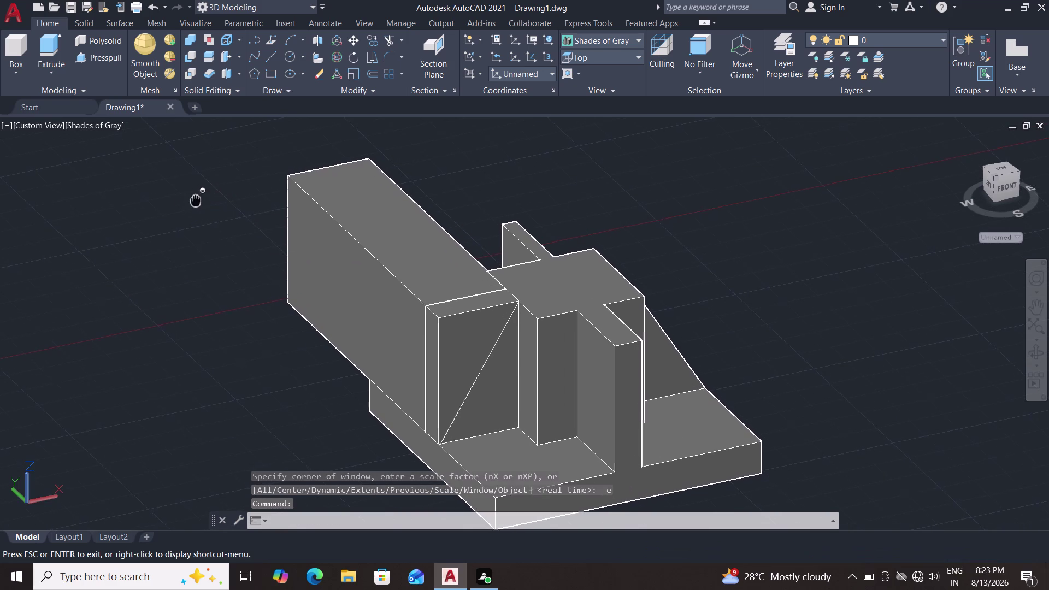
middle_drag(196, 199, 249, 218)
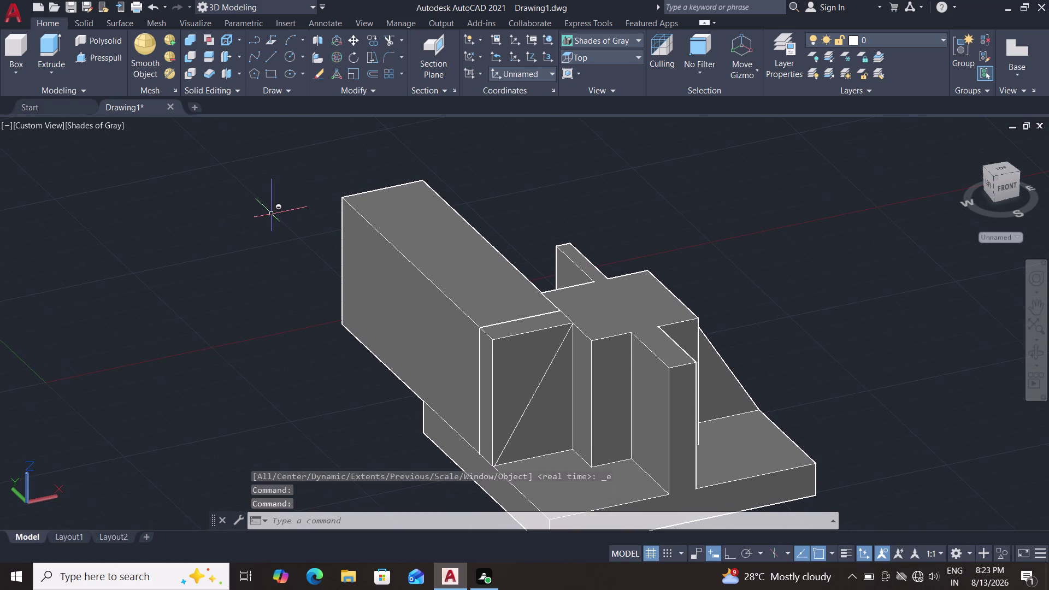
middle_drag(270, 214, 311, 231)
key(Escape)
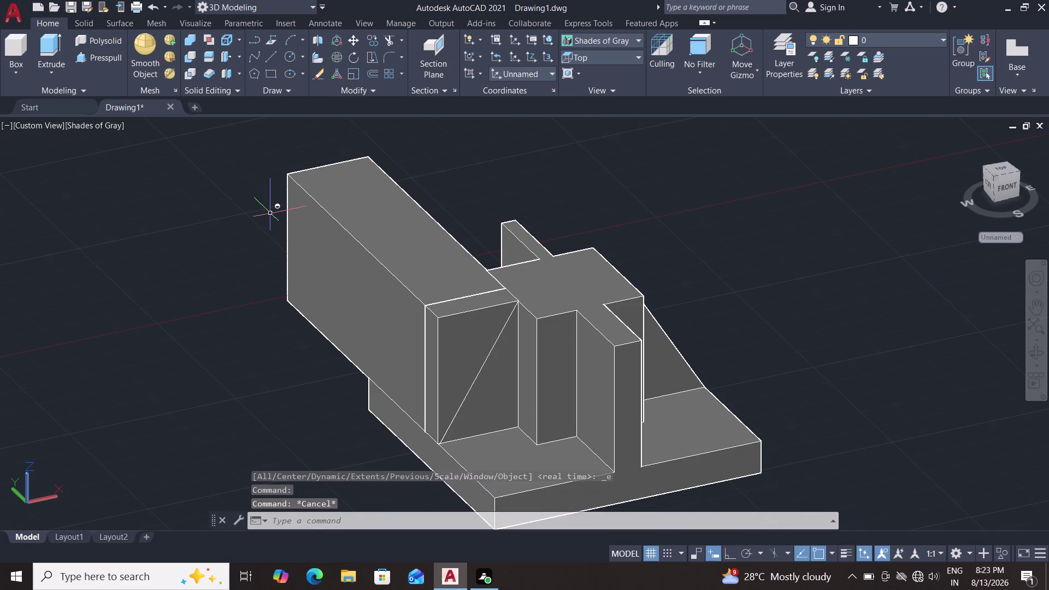
key(Escape)
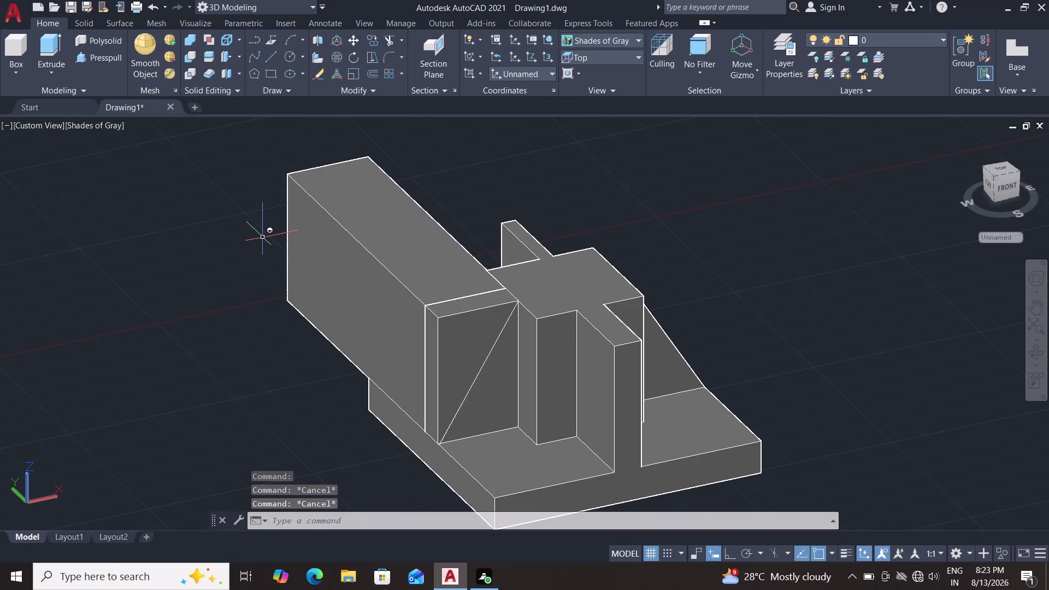
middle_drag(261, 237, 343, 259)
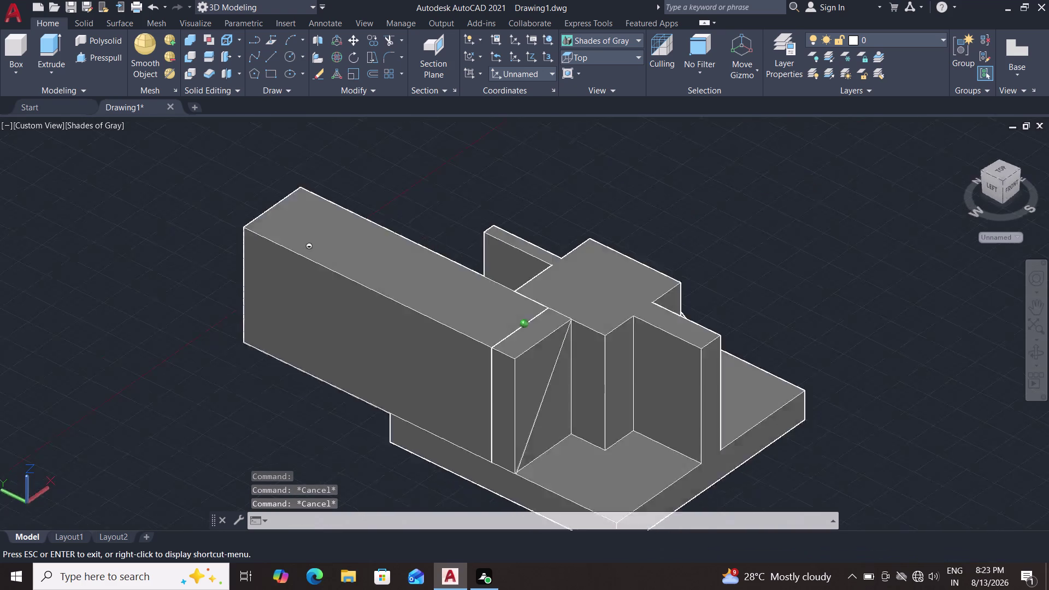
middle_drag(342, 259, 546, 190)
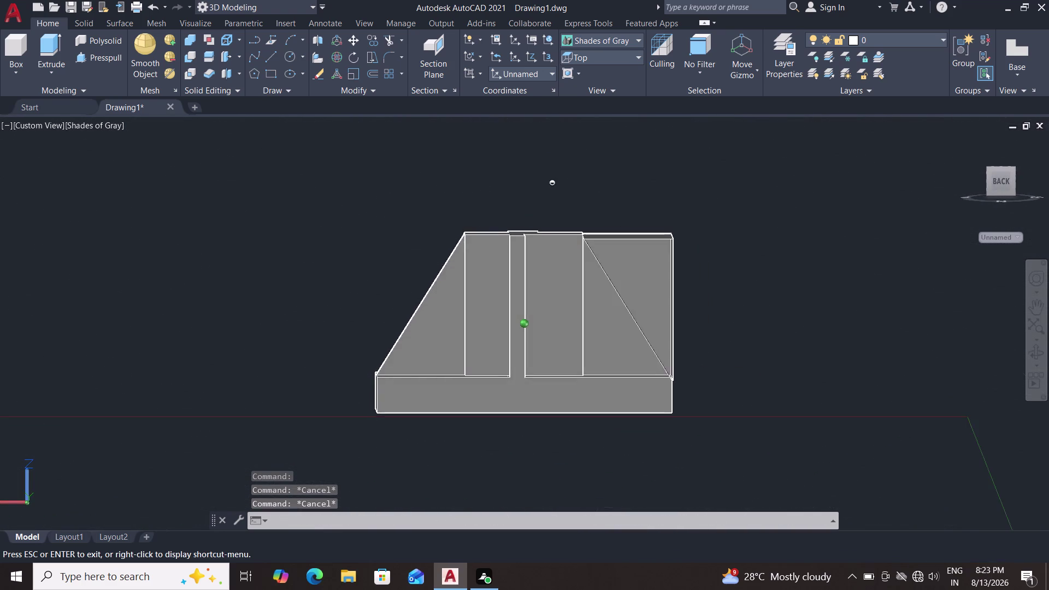
middle_drag(546, 190, 250, 209)
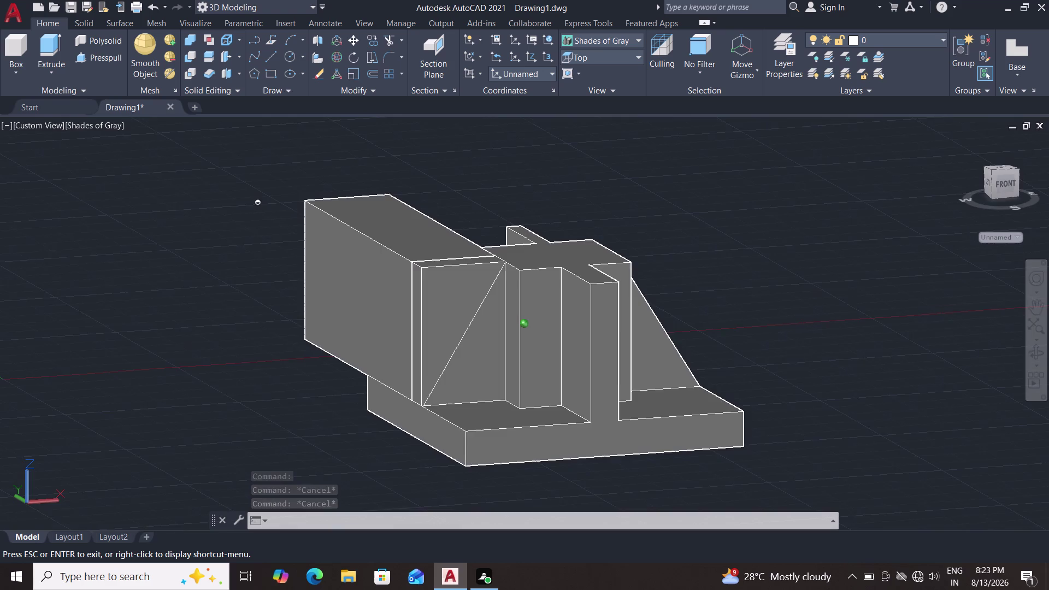
middle_drag(250, 209, 231, 244)
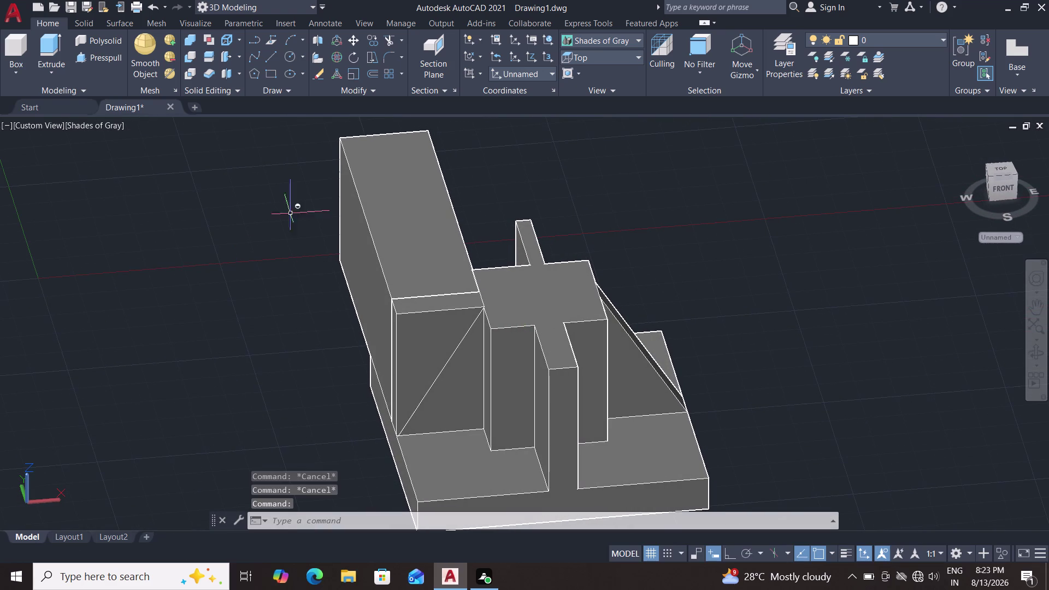
click(373, 218)
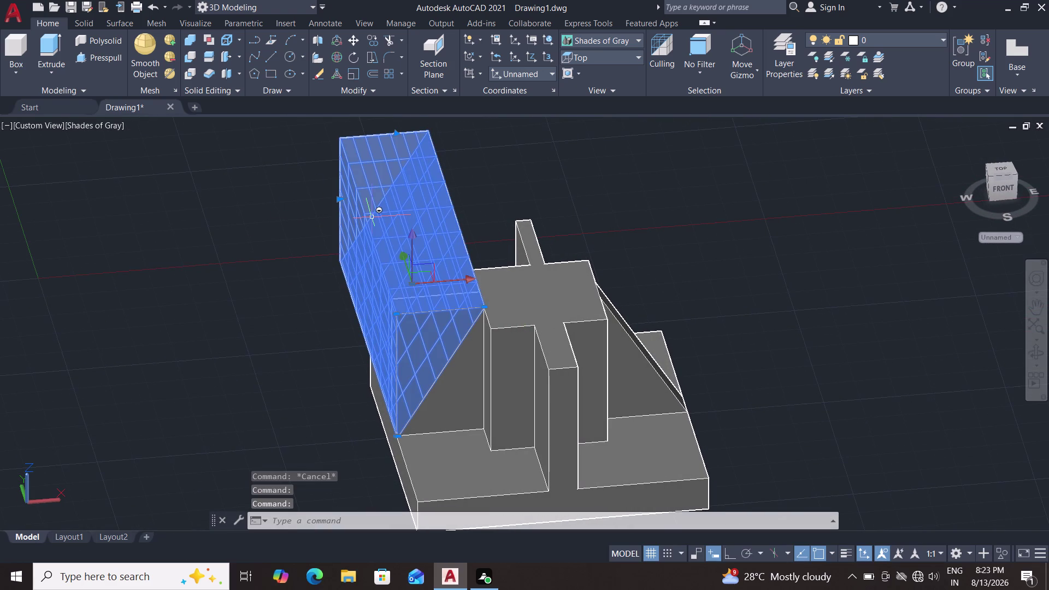
Delete the extra tall box solid and zoom in on the wall face.
key(Delete)
scroll(up, 3)
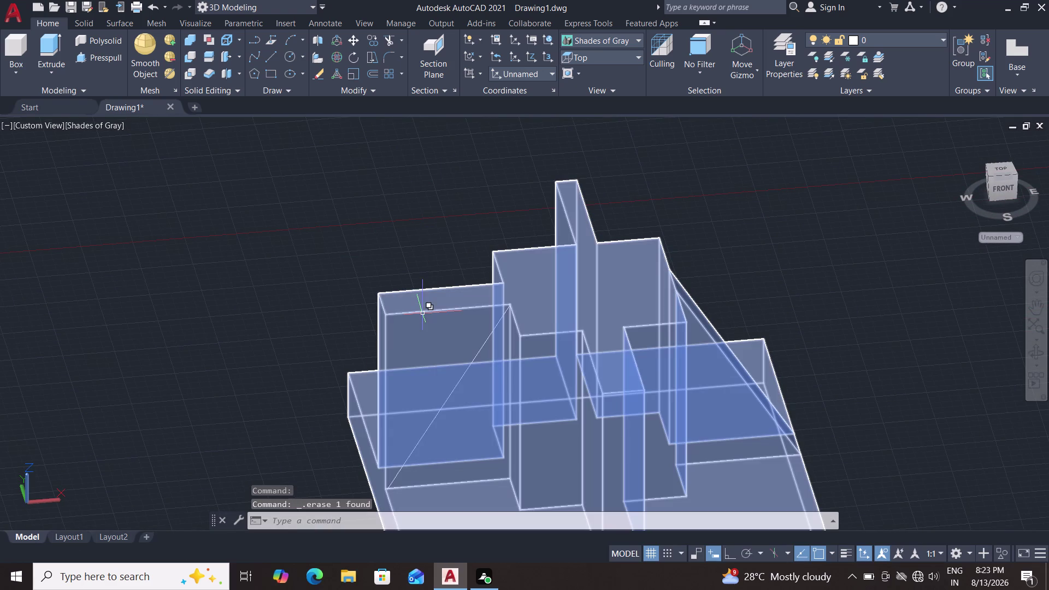
scroll(up, 3)
middle_drag(423, 315, 406, 112)
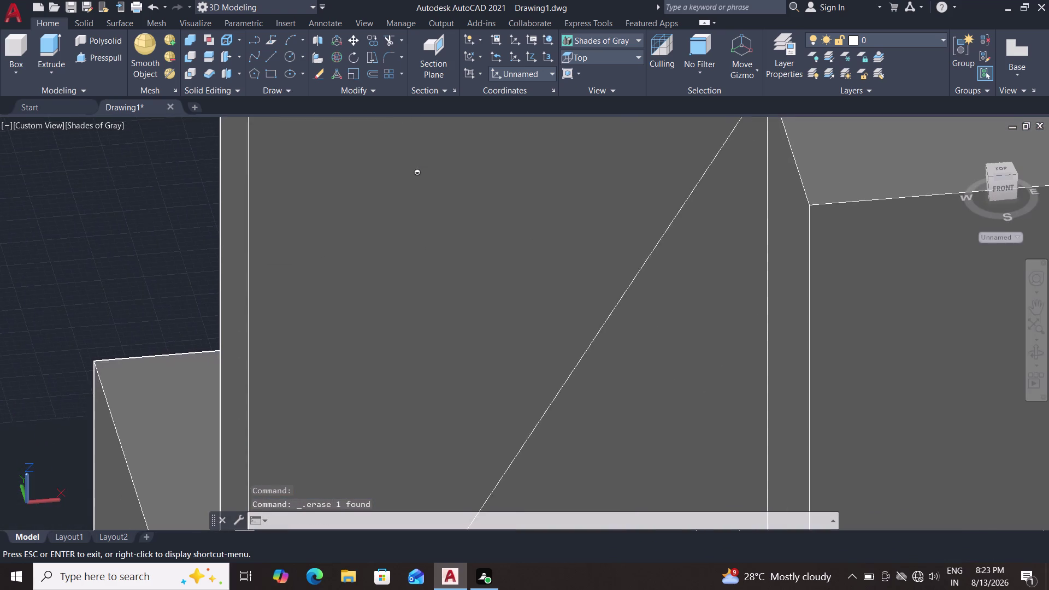
middle_drag(406, 112, 441, 201)
middle_drag(486, 191, 351, 212)
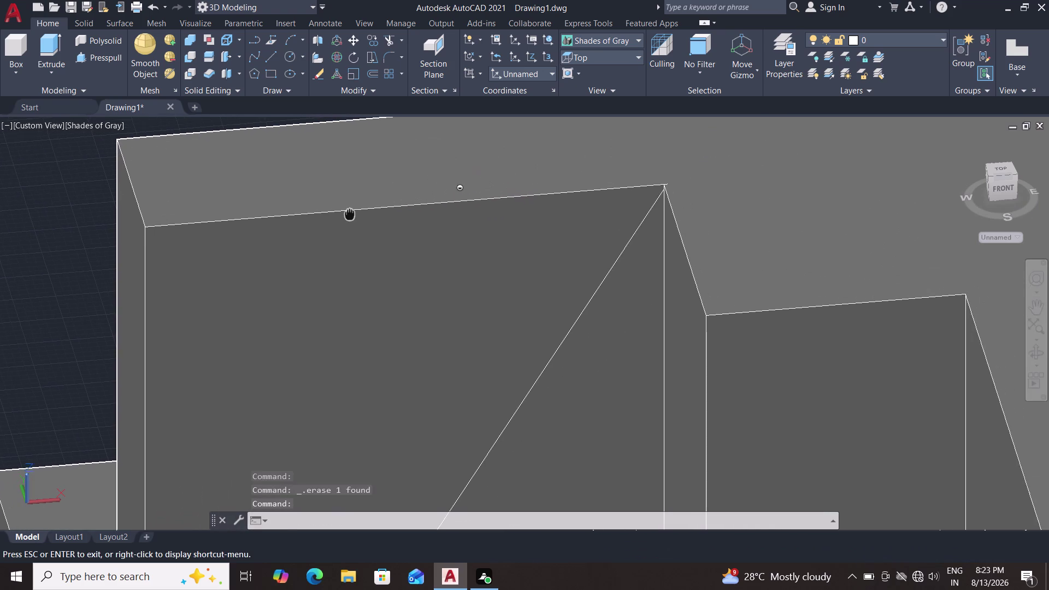
middle_drag(350, 212, 351, 213)
scroll(up, 3)
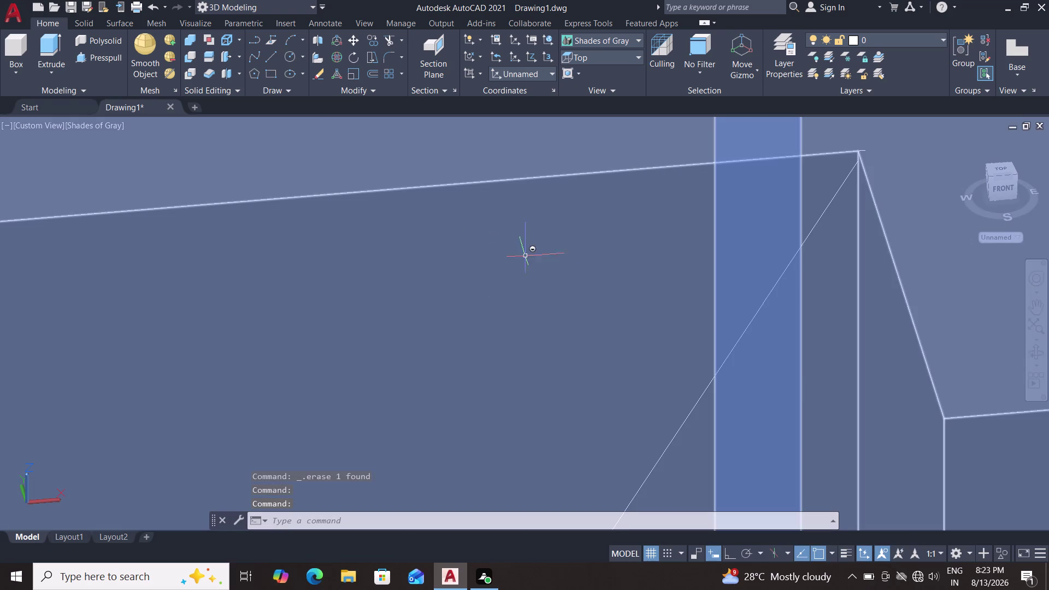
scroll(down, 3)
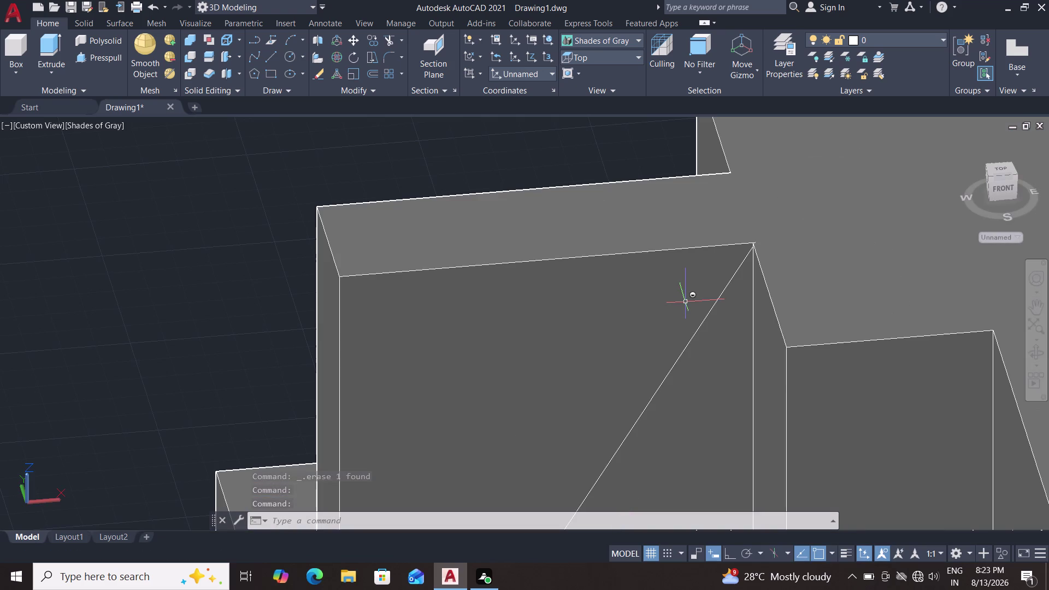
Select and erase the stray diagonal outline on the wall face.
click(688, 345)
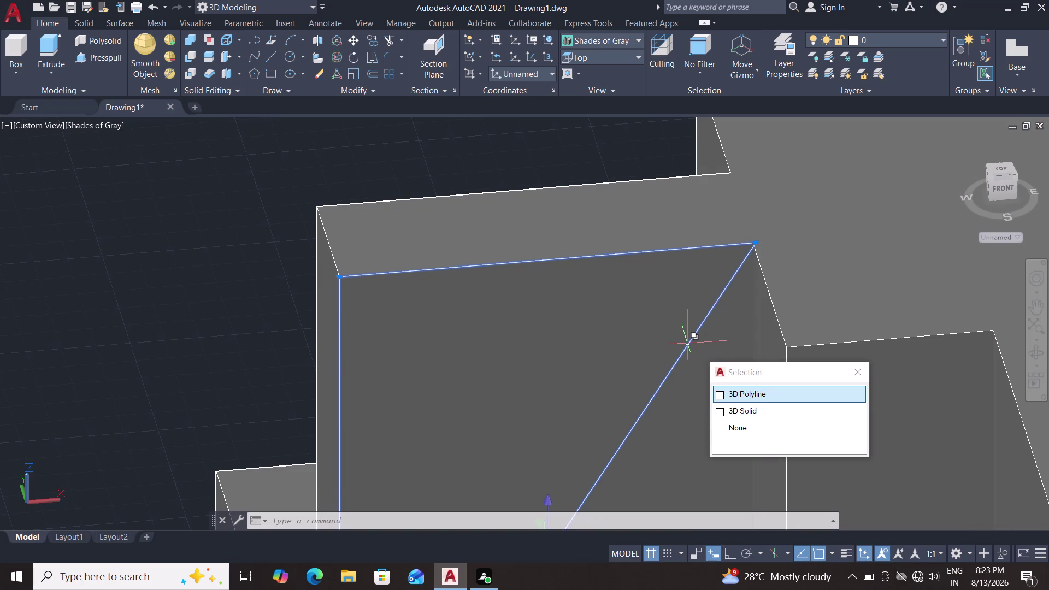
key(Delete)
middle_drag(688, 343, 662, 261)
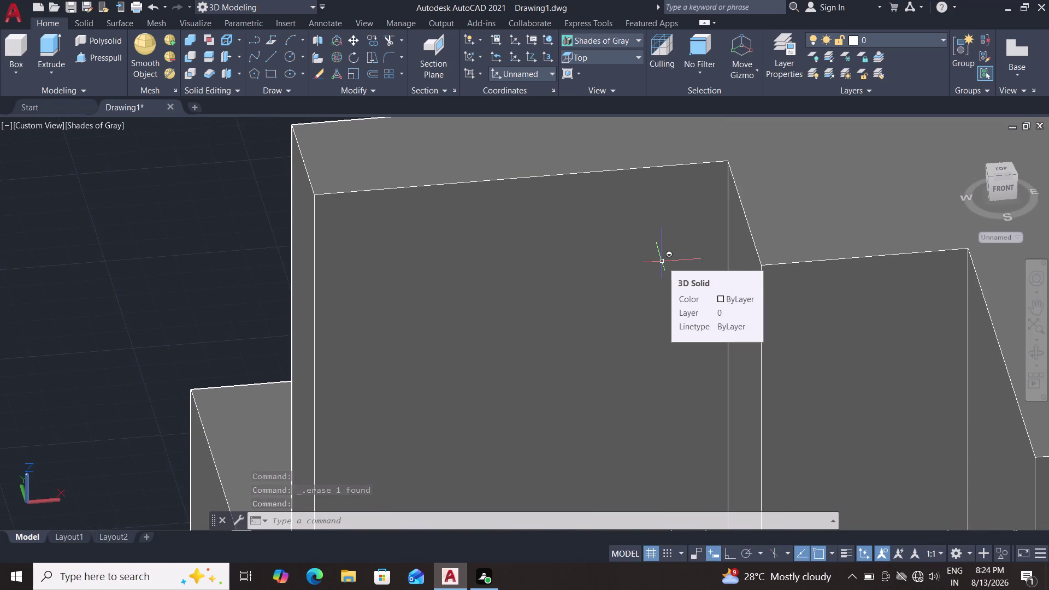
scroll(down, 3)
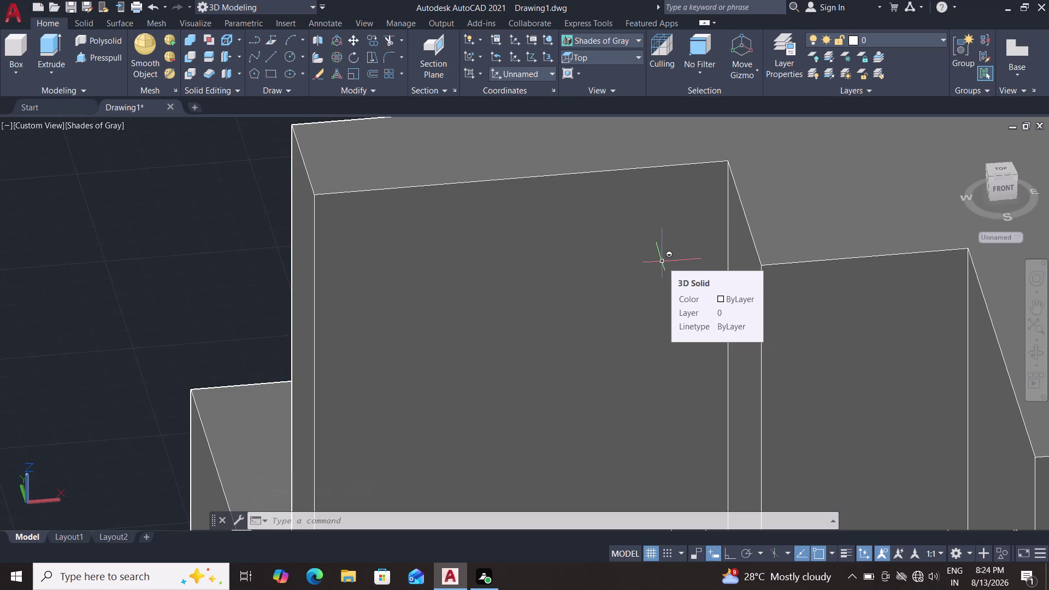
scroll(down, 3)
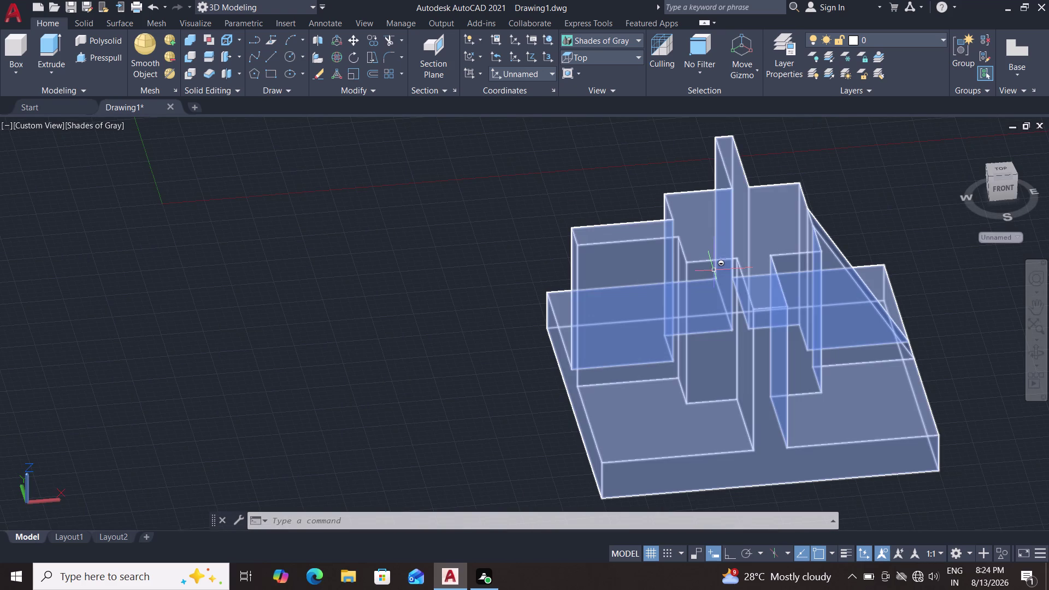
middle_drag(703, 269, 678, 255)
middle_click(678, 254)
key(Escape)
key(Escape)
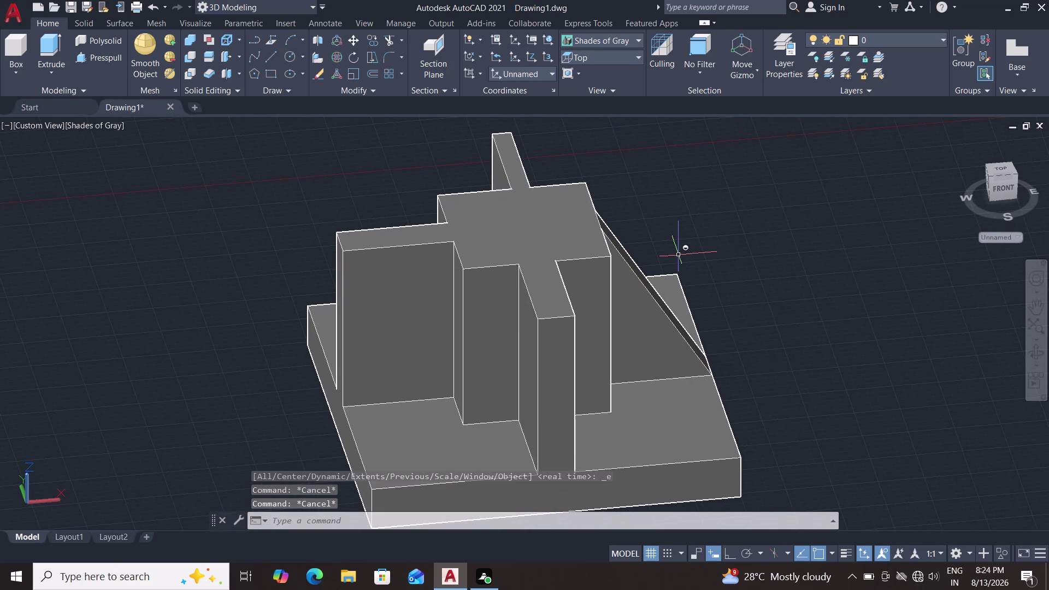
middle_drag(689, 257, 615, 252)
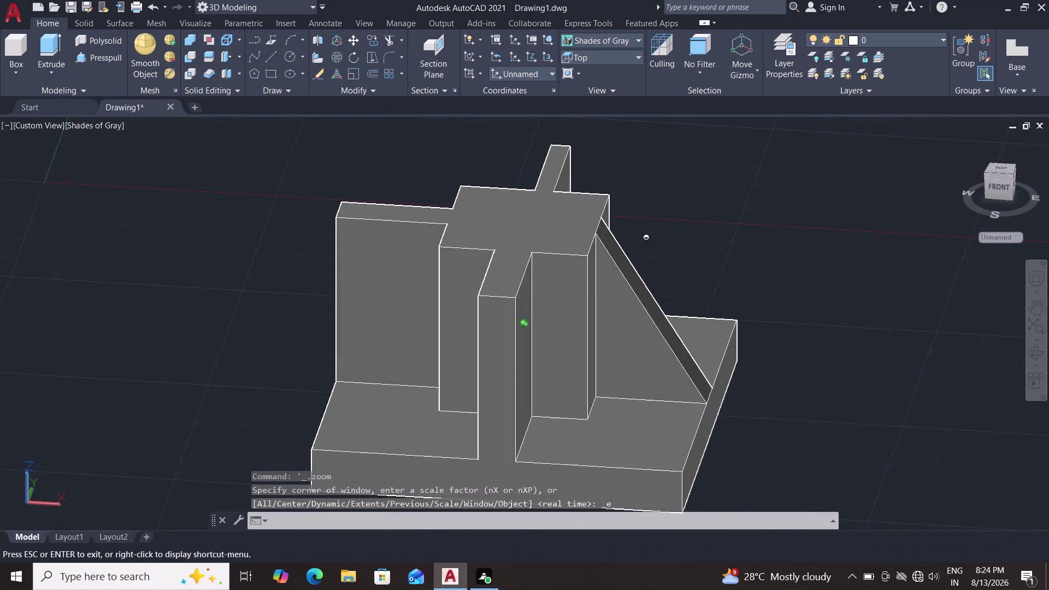
middle_drag(615, 251, 465, 240)
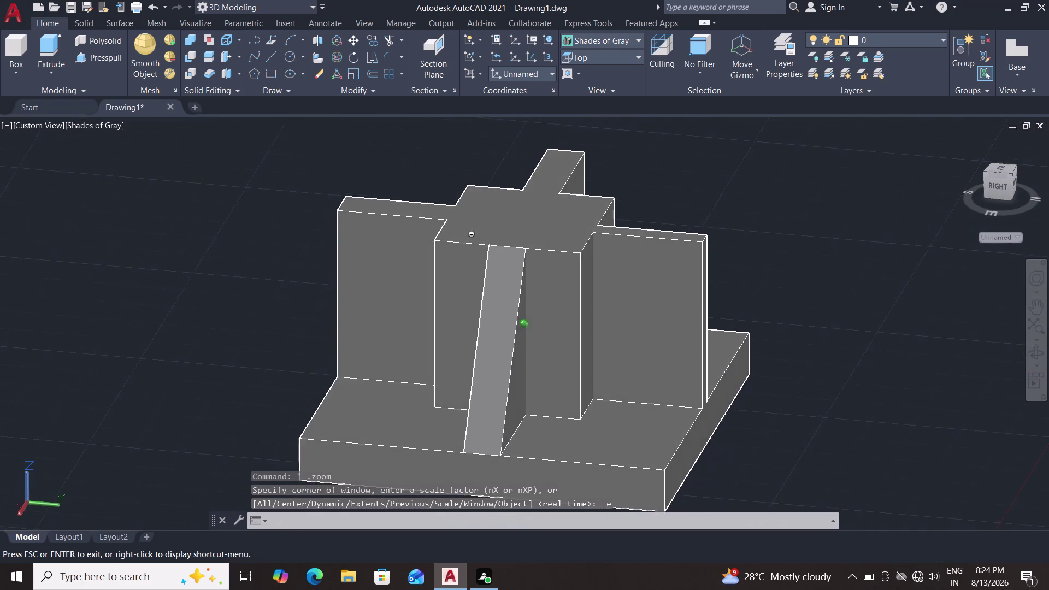
middle_drag(464, 240, 546, 234)
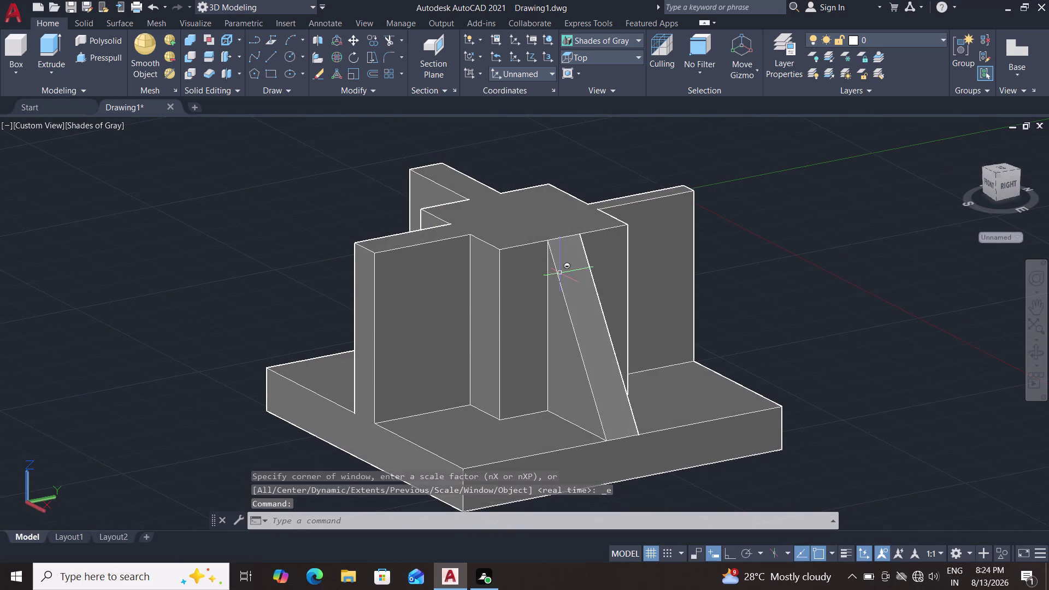
click(575, 333)
key(Escape)
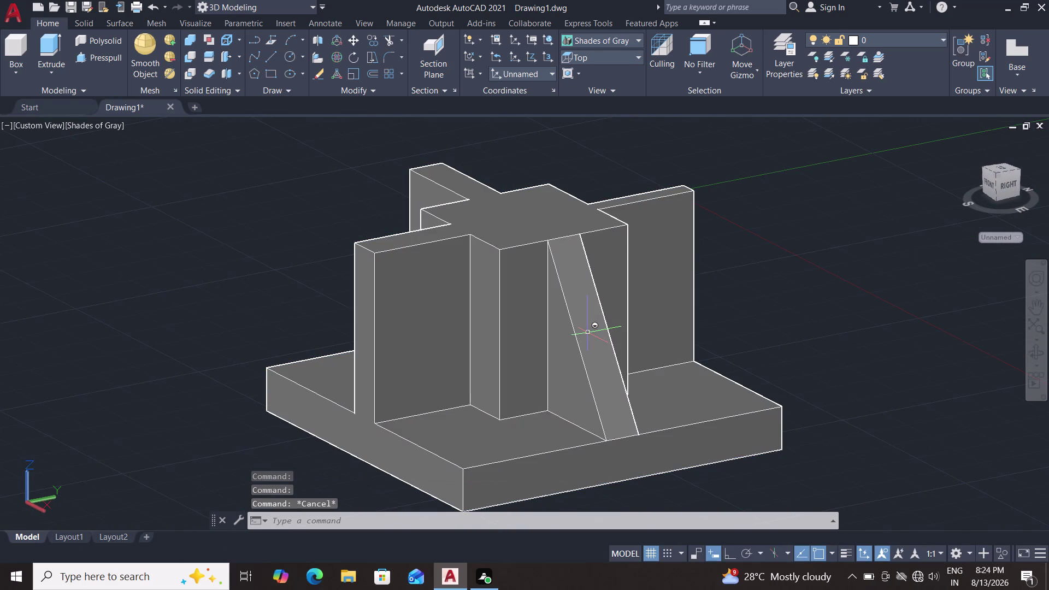
click(588, 332)
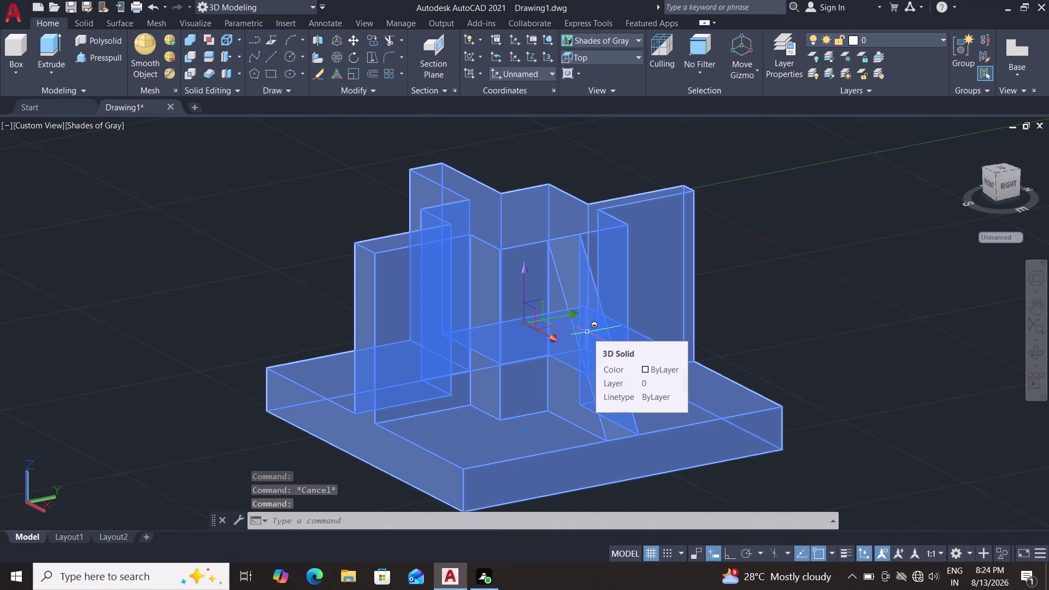
text(co)
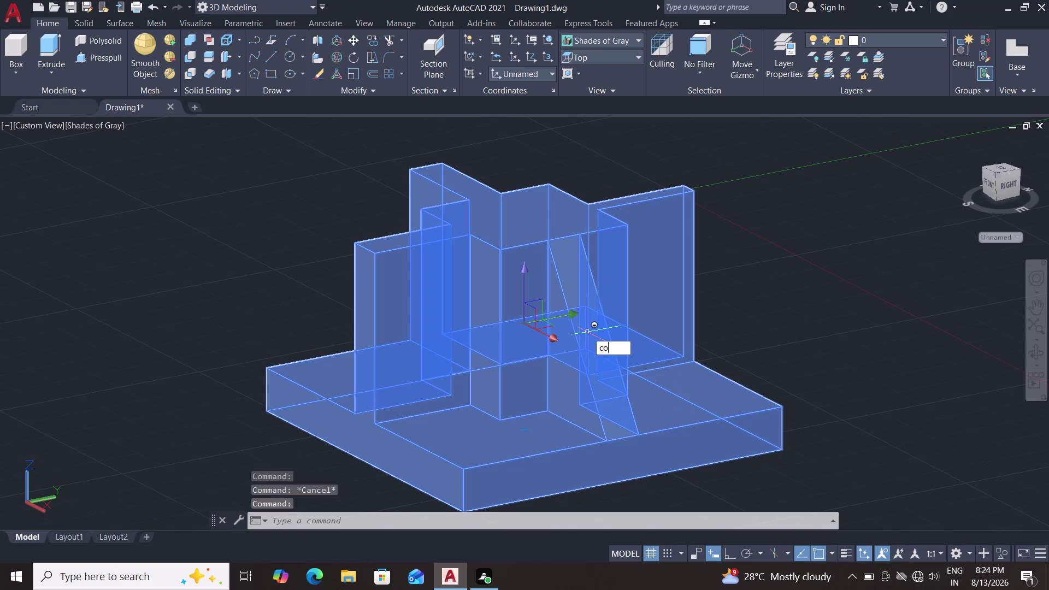
key(Return)
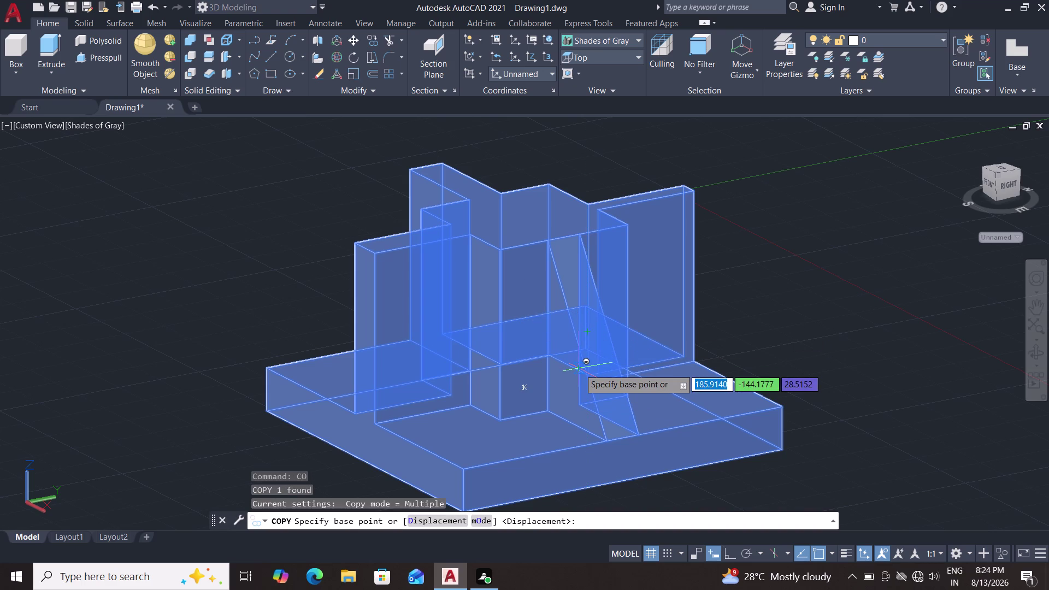
click(587, 331)
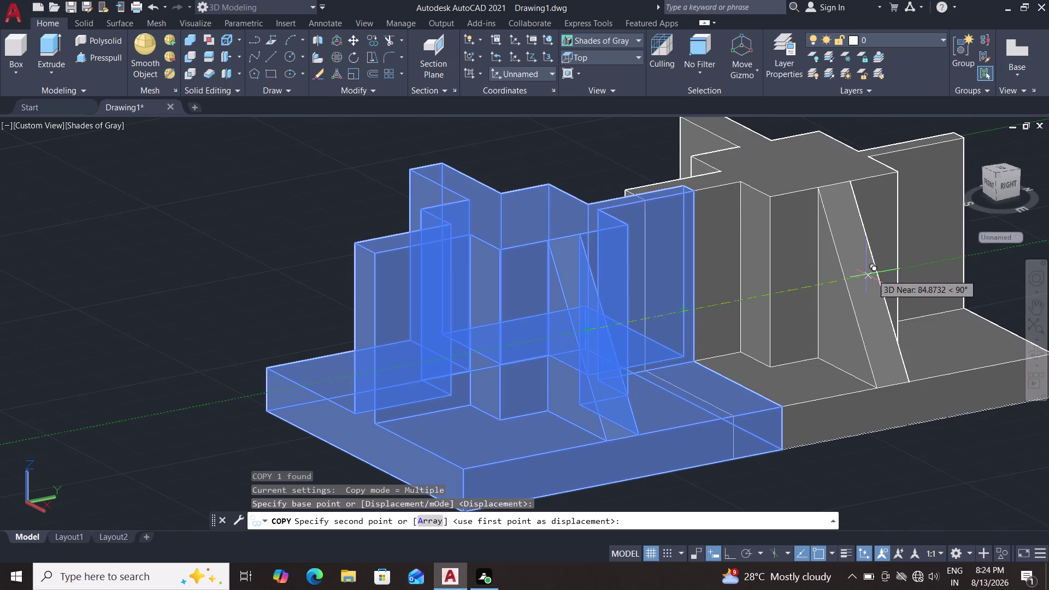
key(Escape)
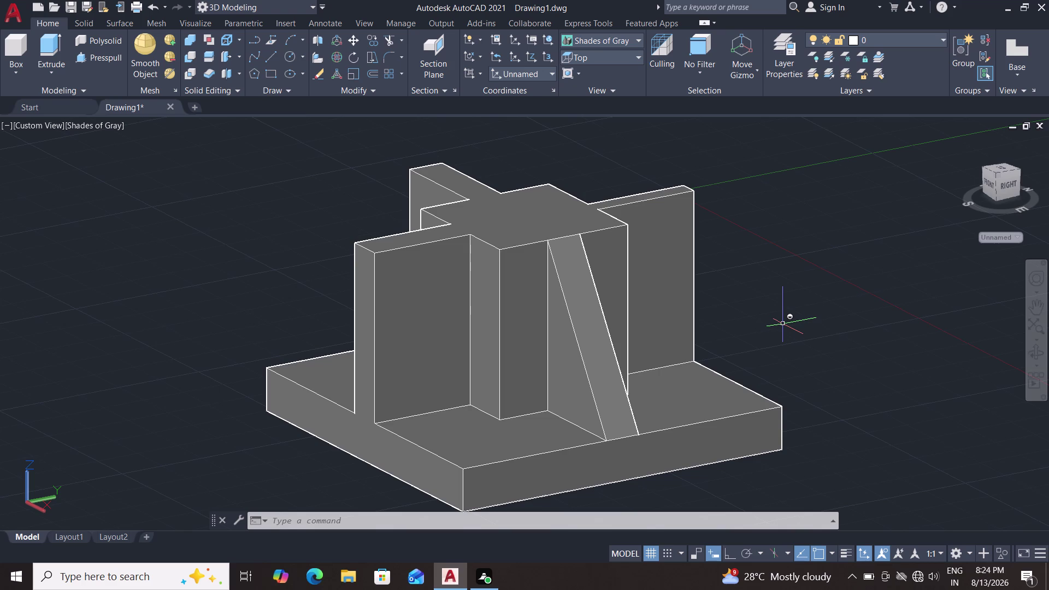
drag(742, 151, 733, 154)
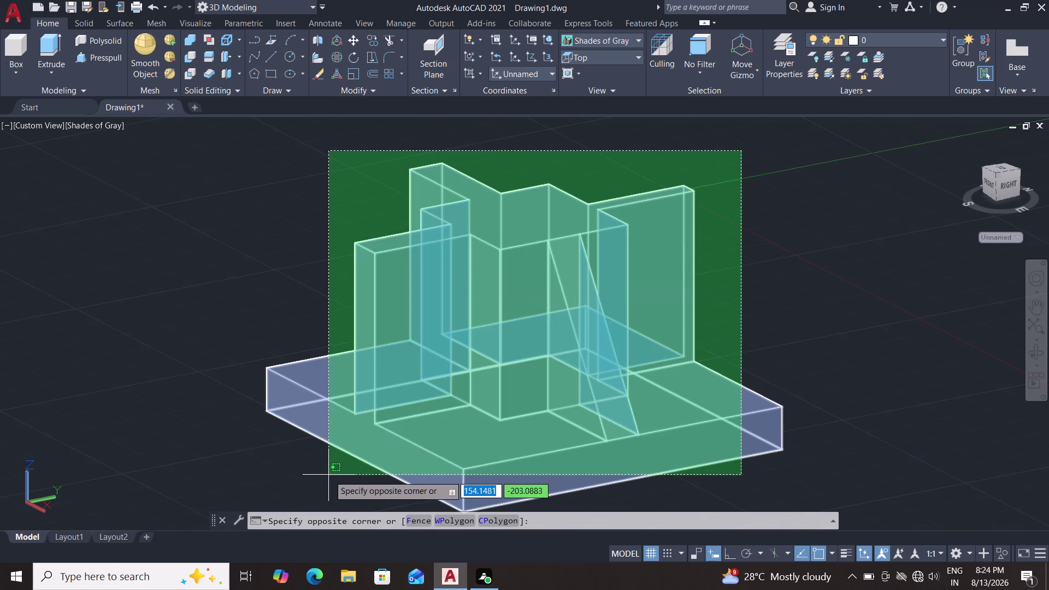
click(328, 475)
key(x)
key(Return)
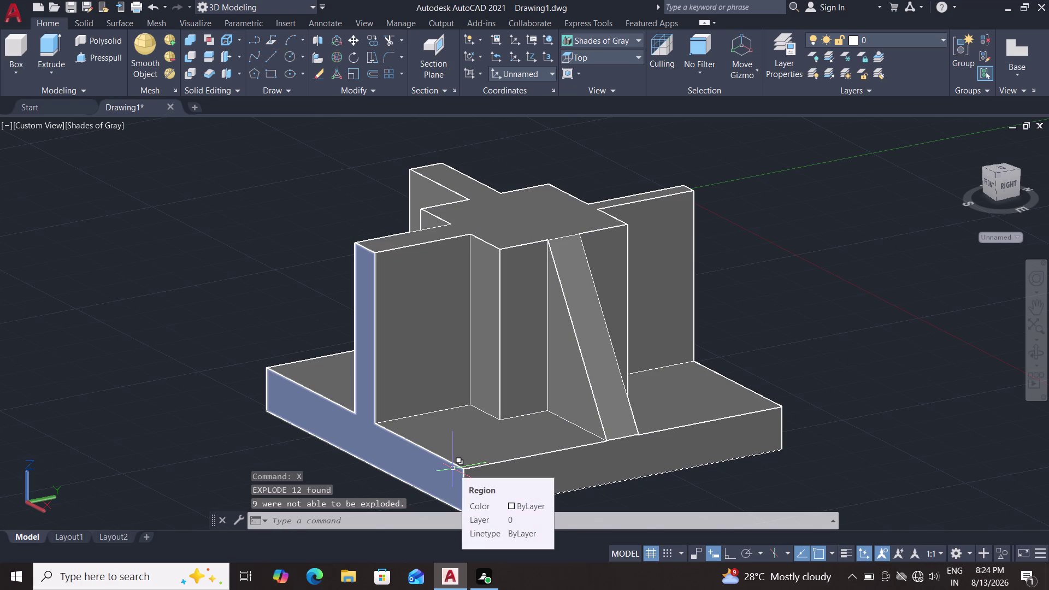
click(576, 353)
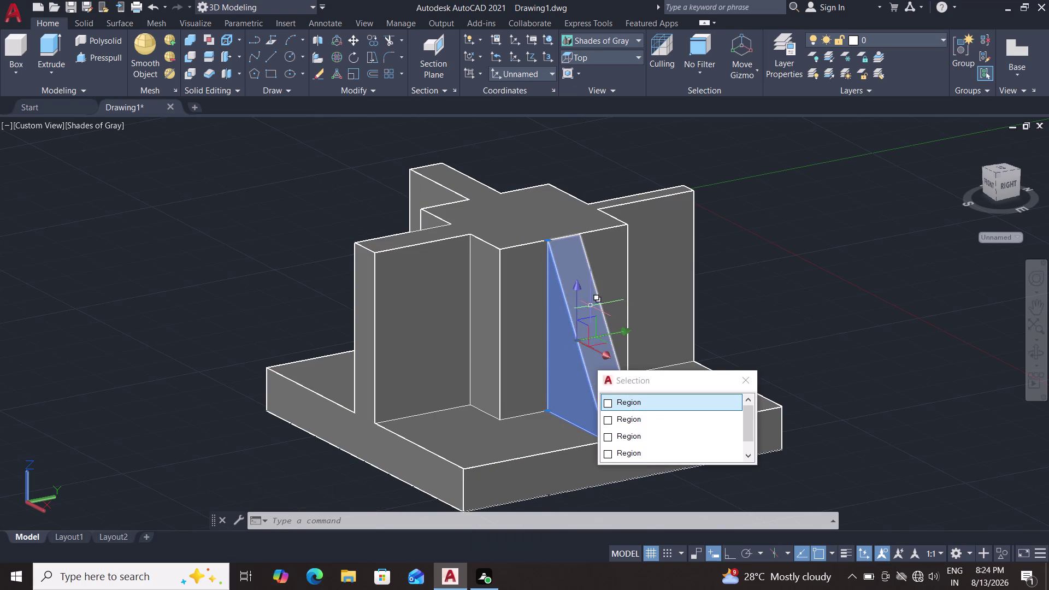
click(590, 306)
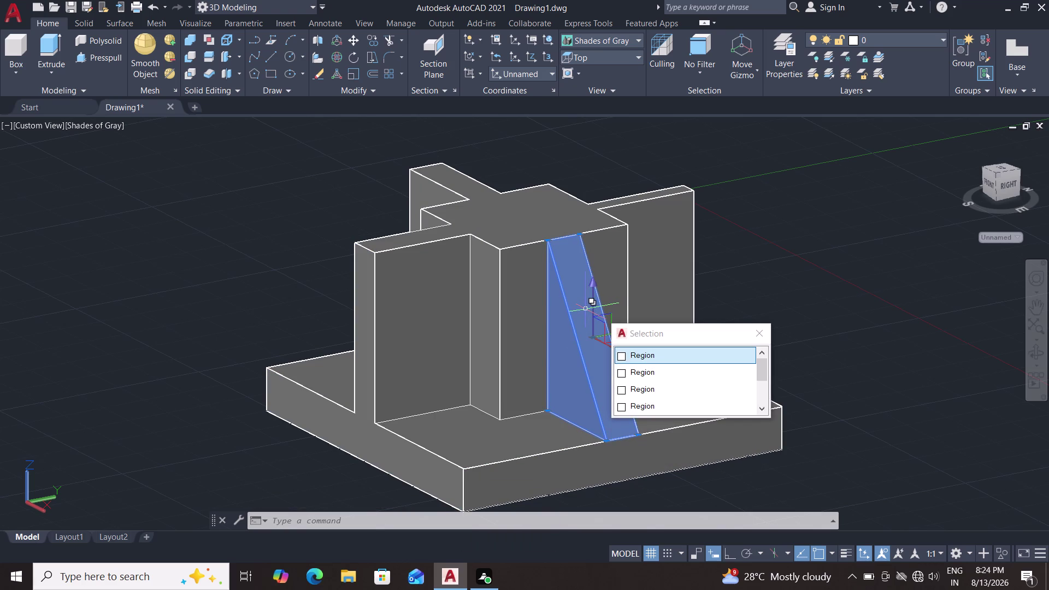
key(m)
key(Return)
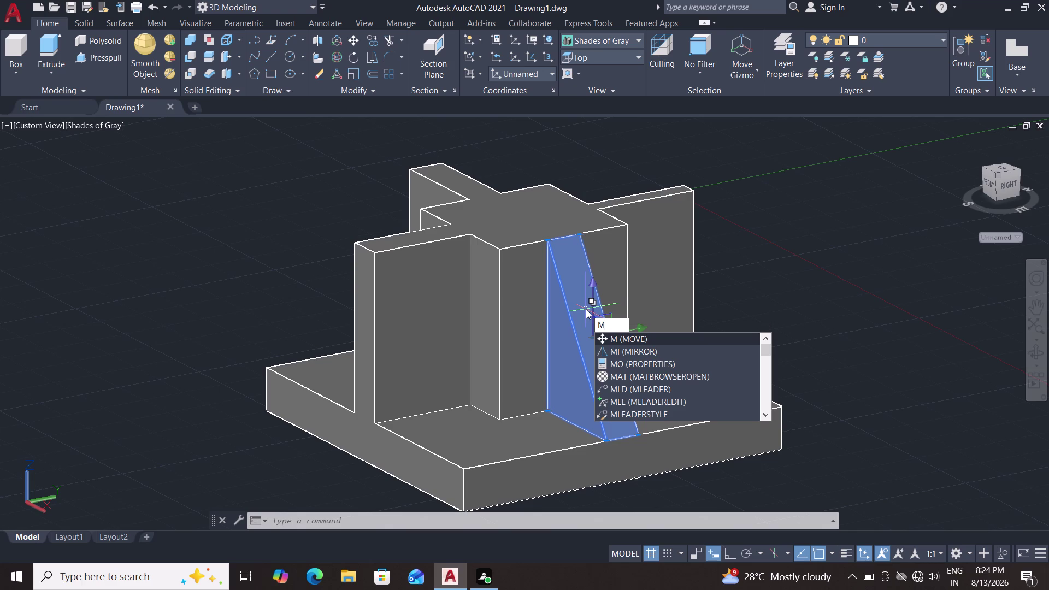
key(Return)
click(574, 341)
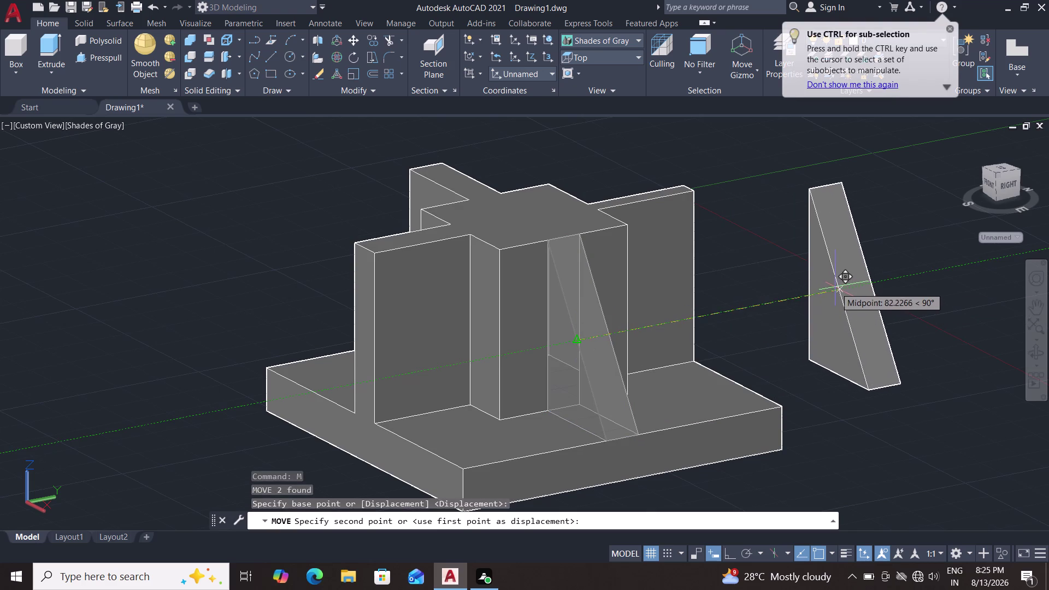
key(Escape)
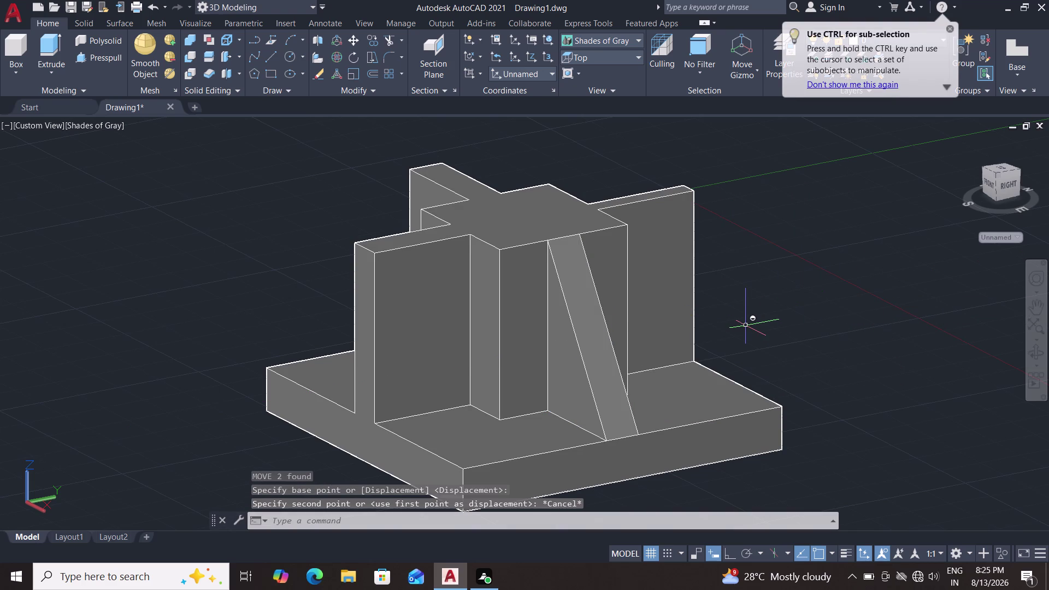
text(co)
key(Return)
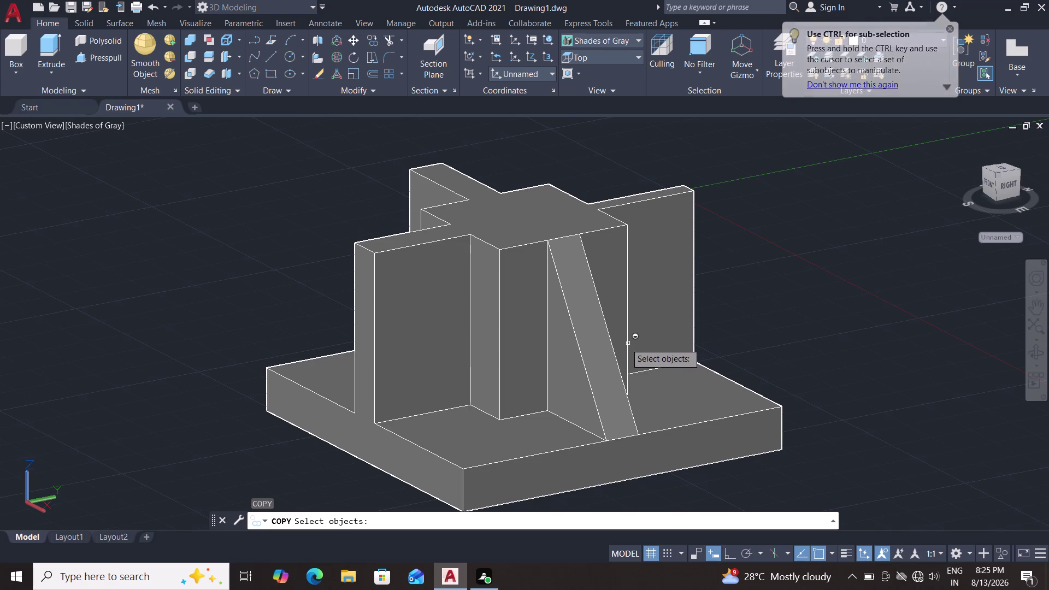
click(588, 347)
click(568, 352)
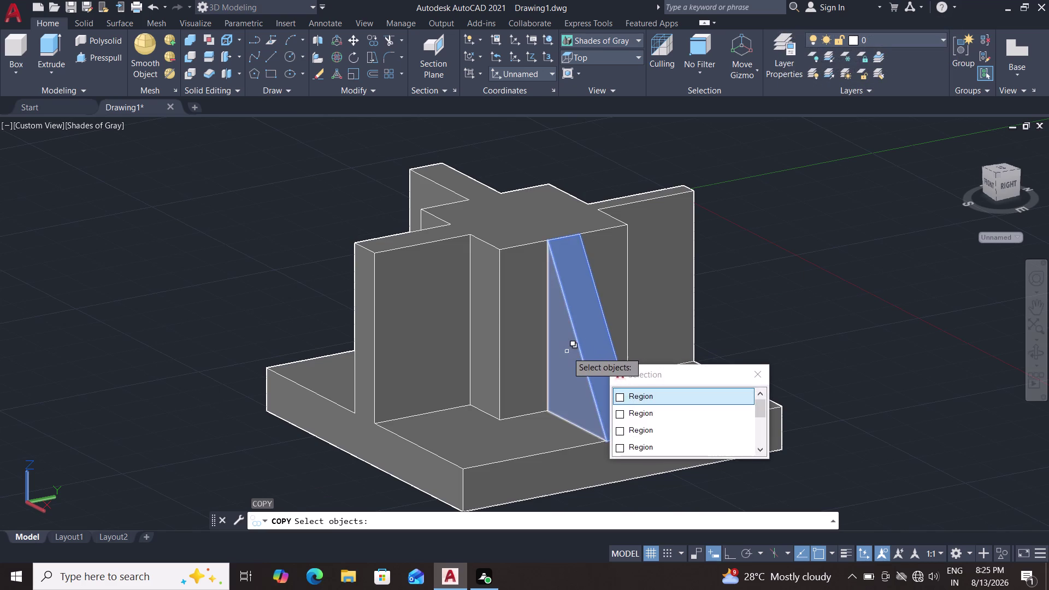
middle_drag(621, 347, 589, 339)
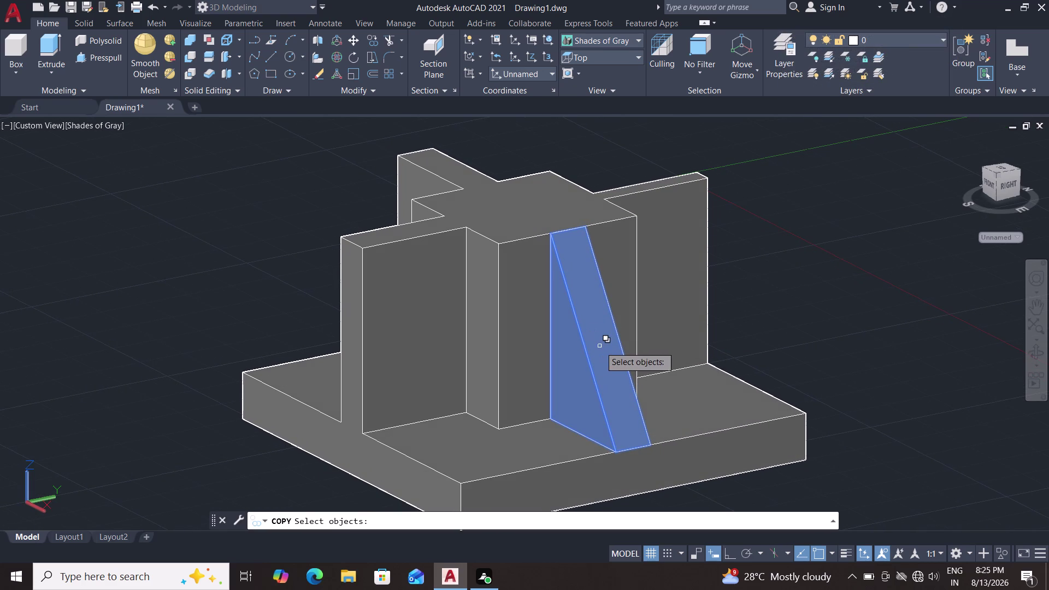
middle_drag(586, 342, 474, 319)
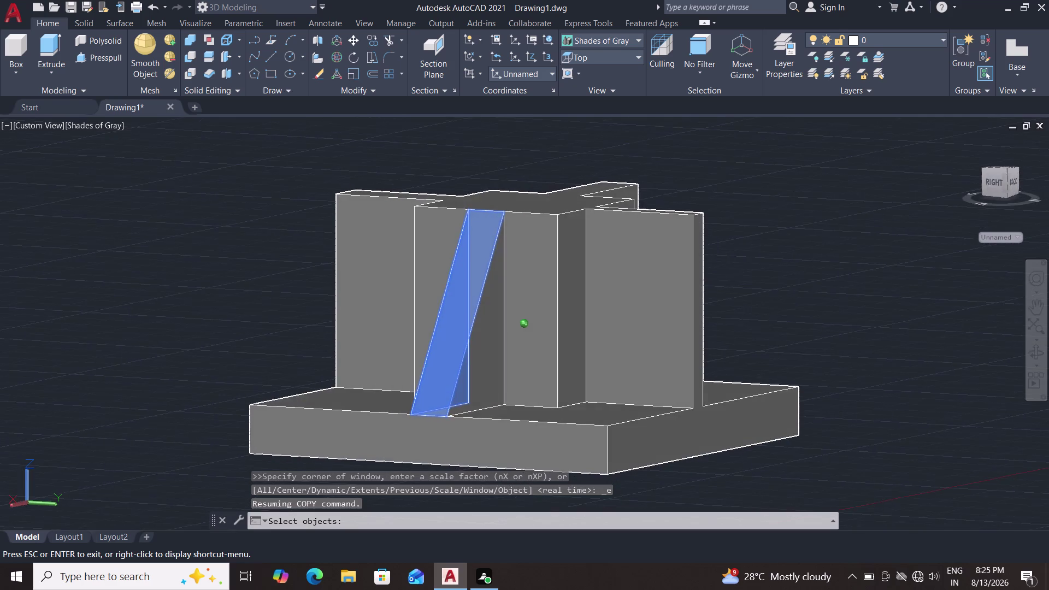
middle_drag(474, 319, 420, 320)
click(440, 331)
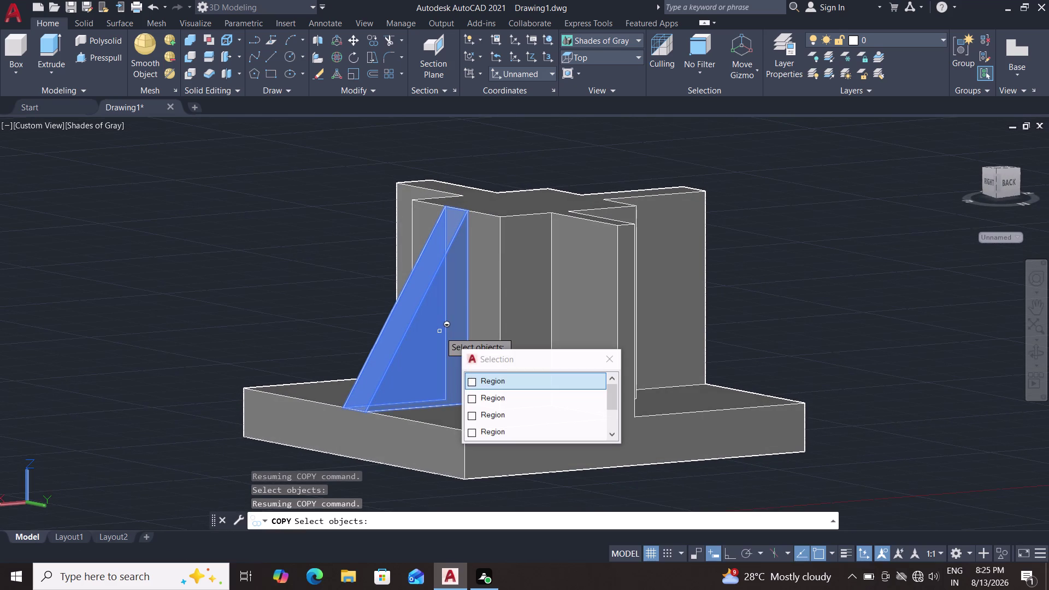
key(m)
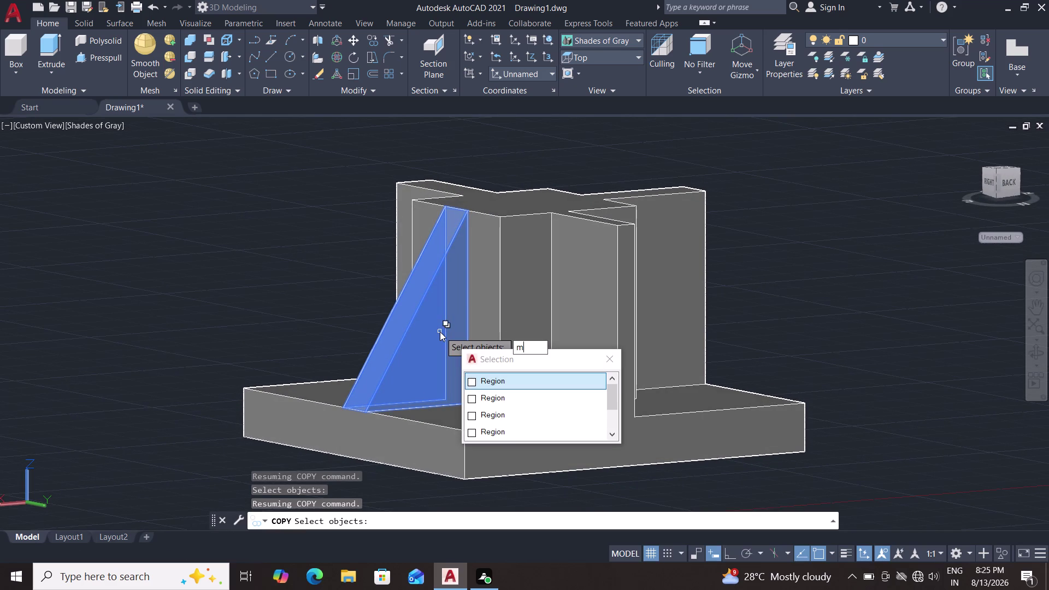
key(Return)
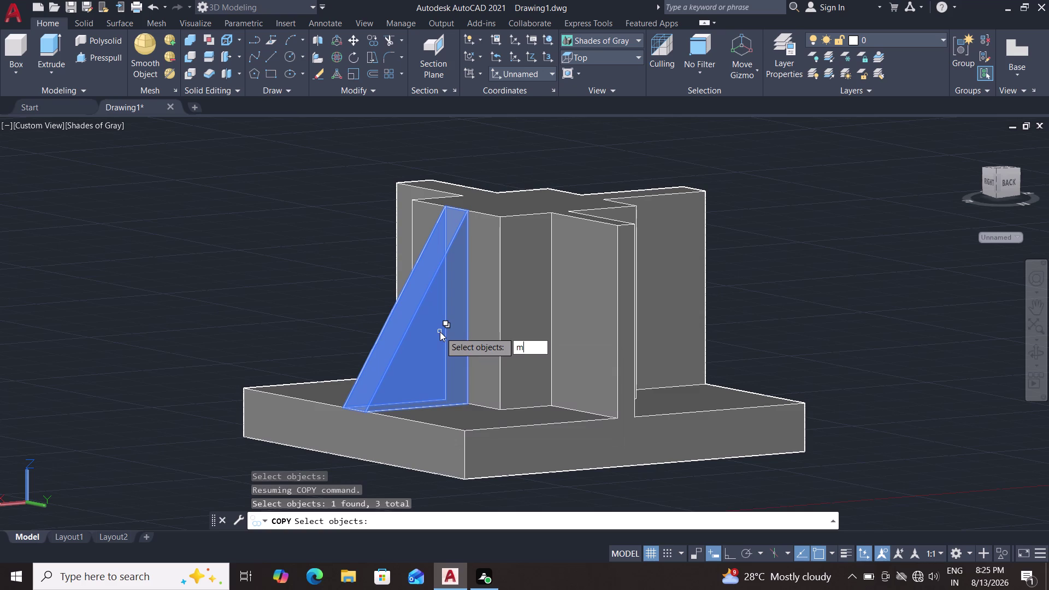
key(Return)
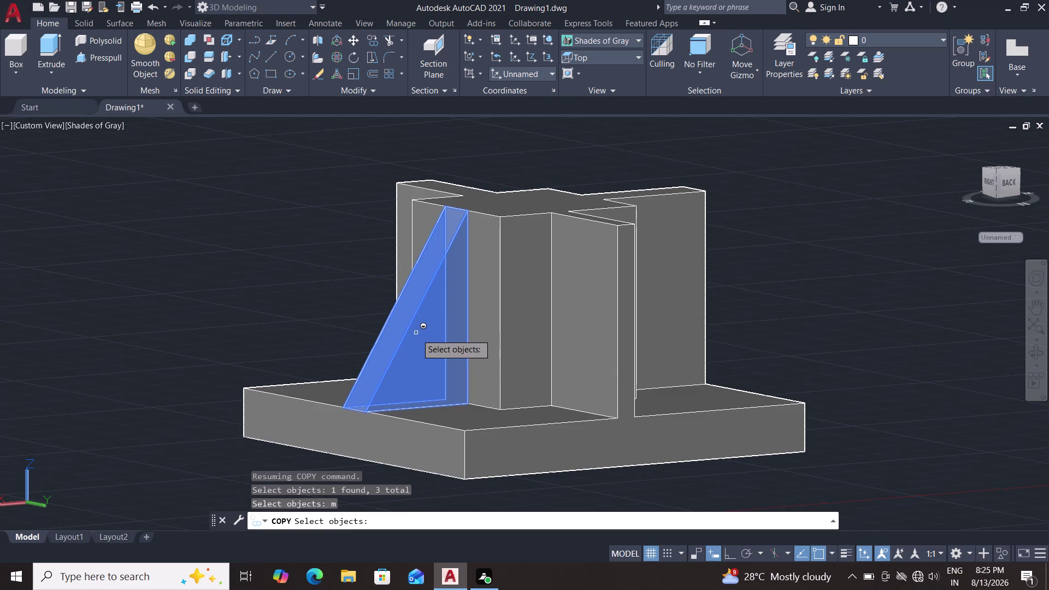
key(Escape)
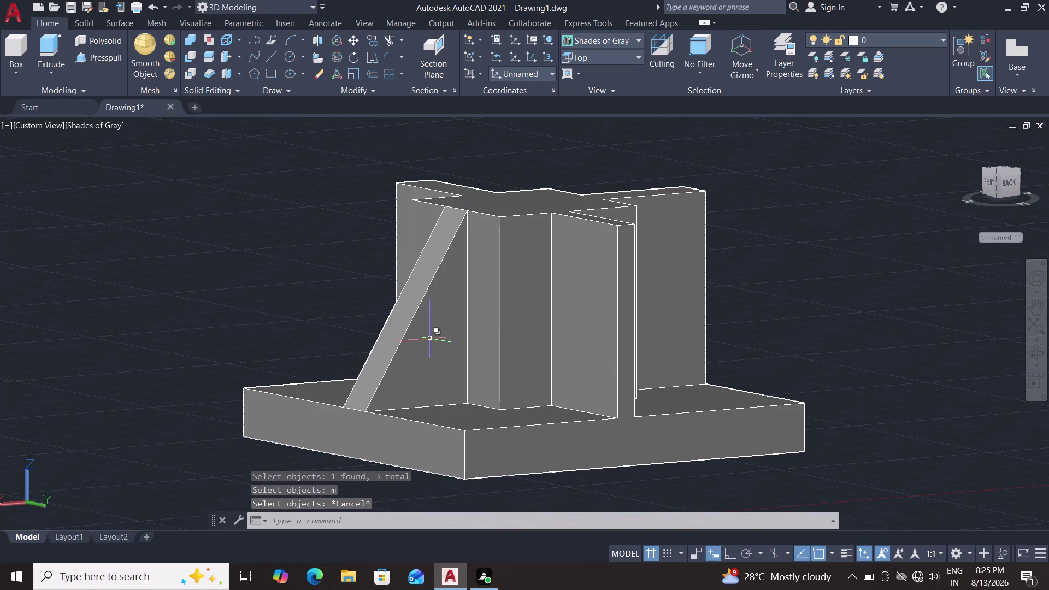
click(433, 341)
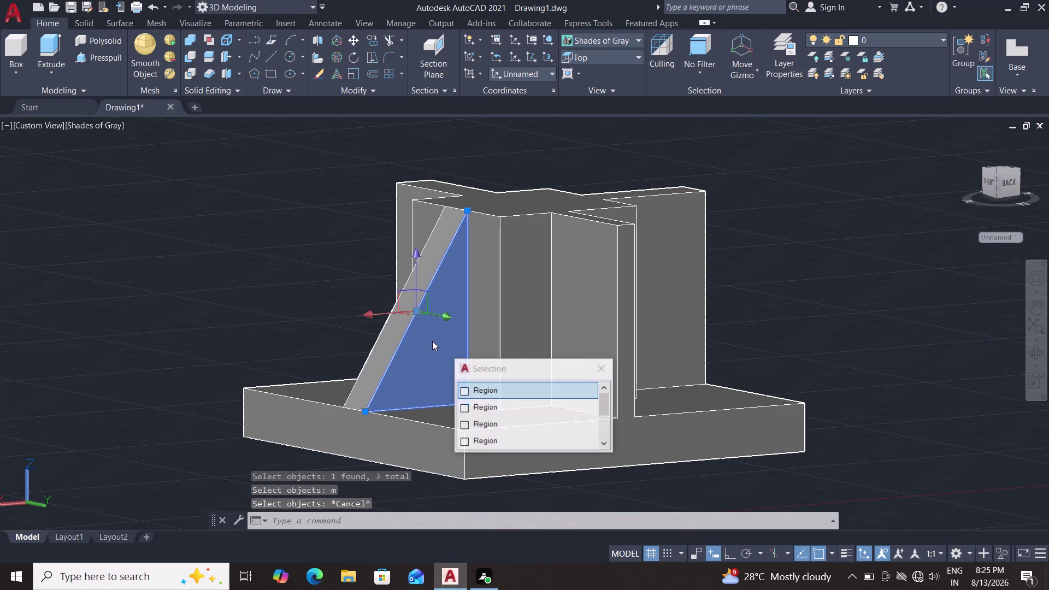
click(392, 341)
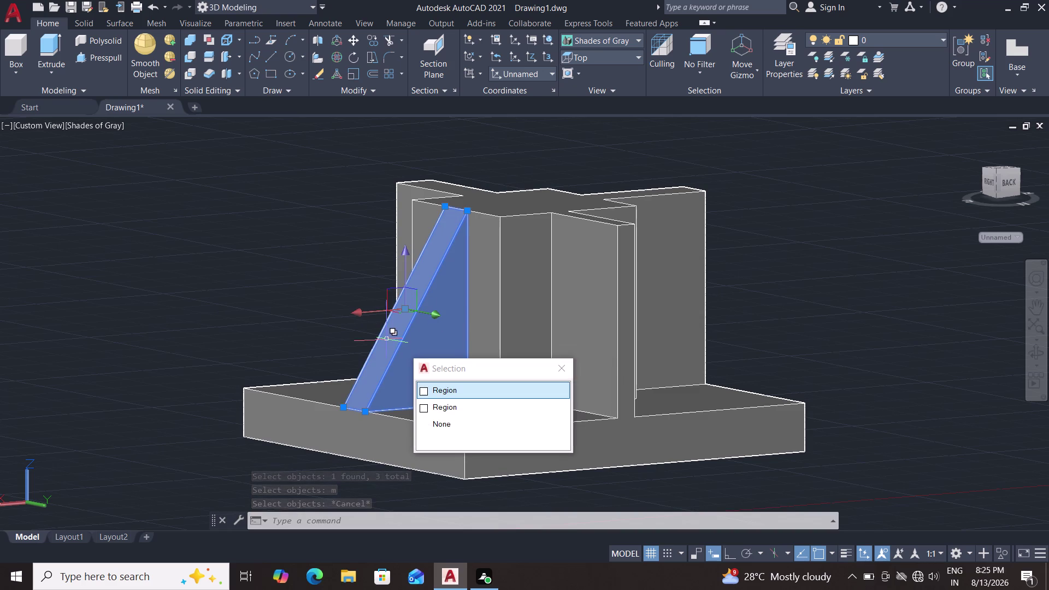
middle_drag(386, 339, 560, 341)
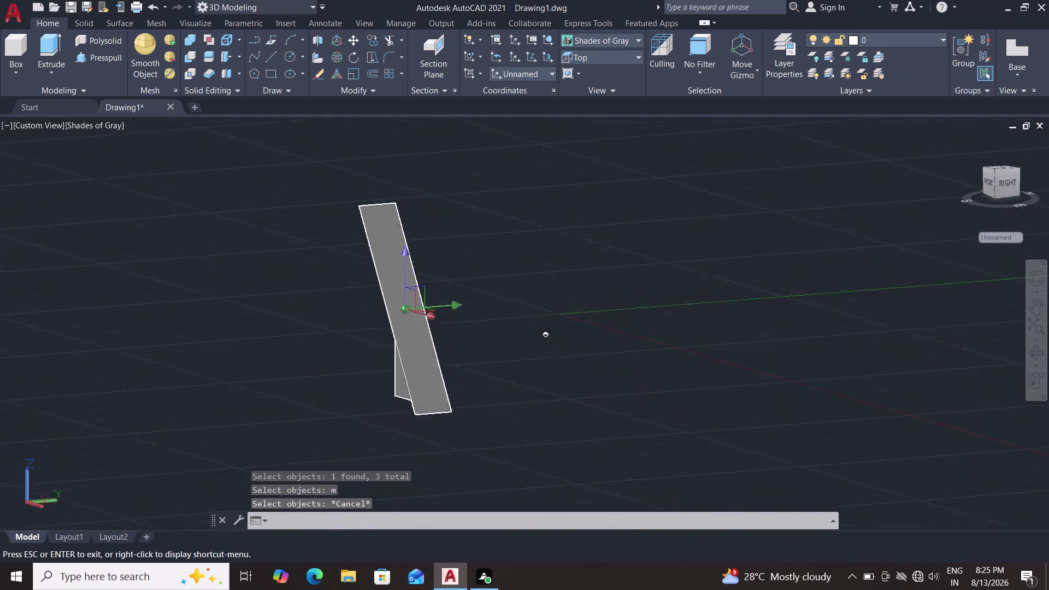
middle_drag(560, 341, 611, 333)
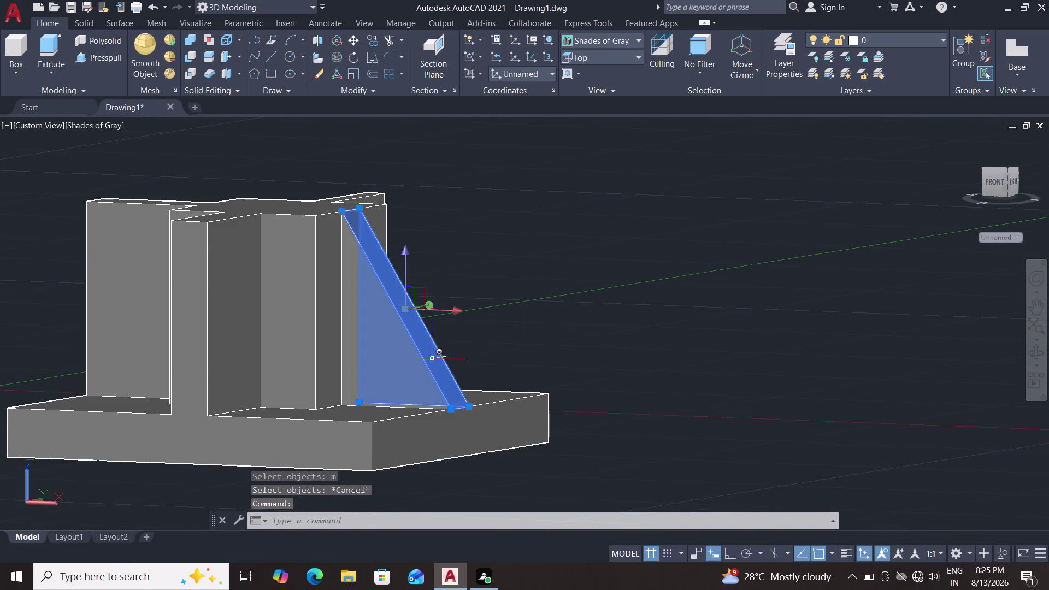
click(354, 291)
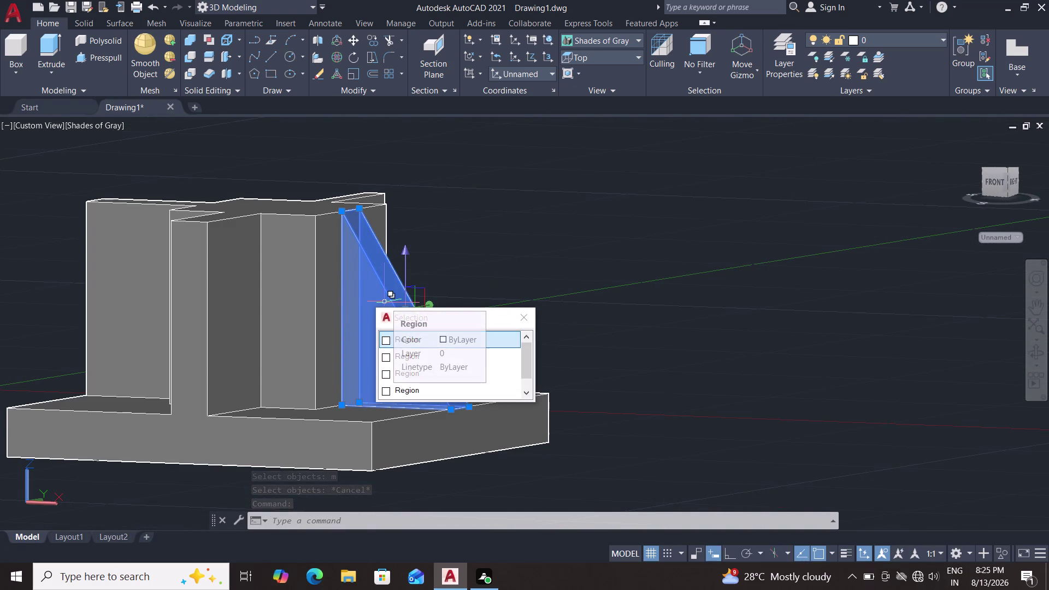
Move the wedge regions from the block to a point on its right.
key(m)
key(Return)
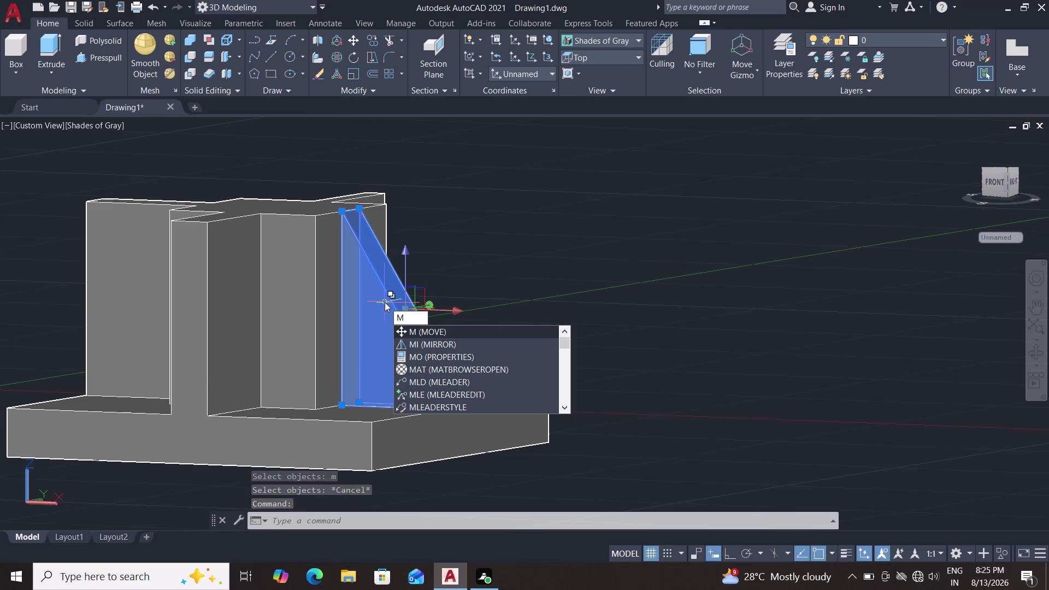
key(Return)
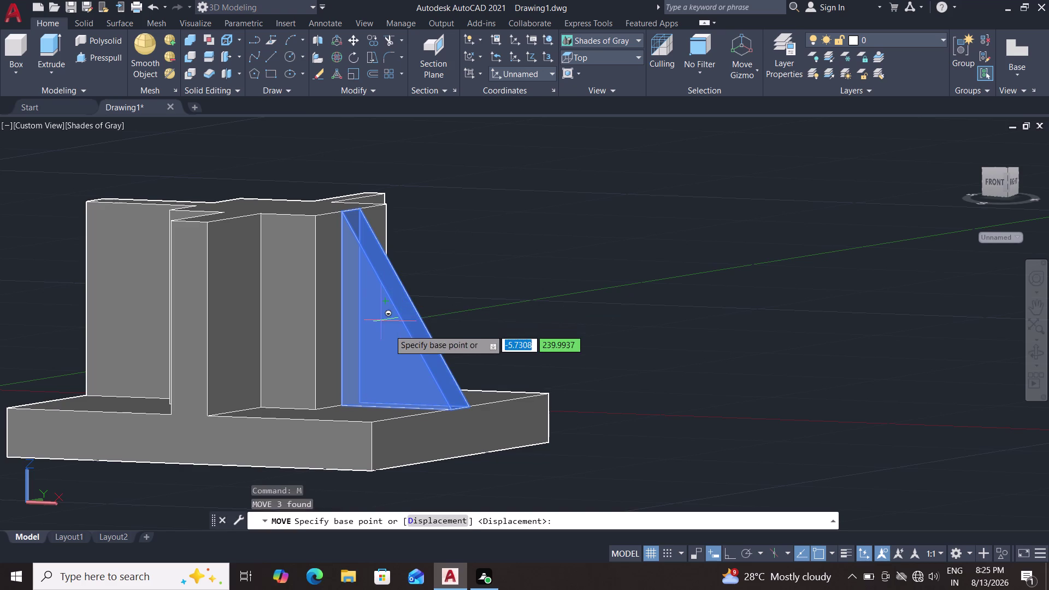
click(384, 301)
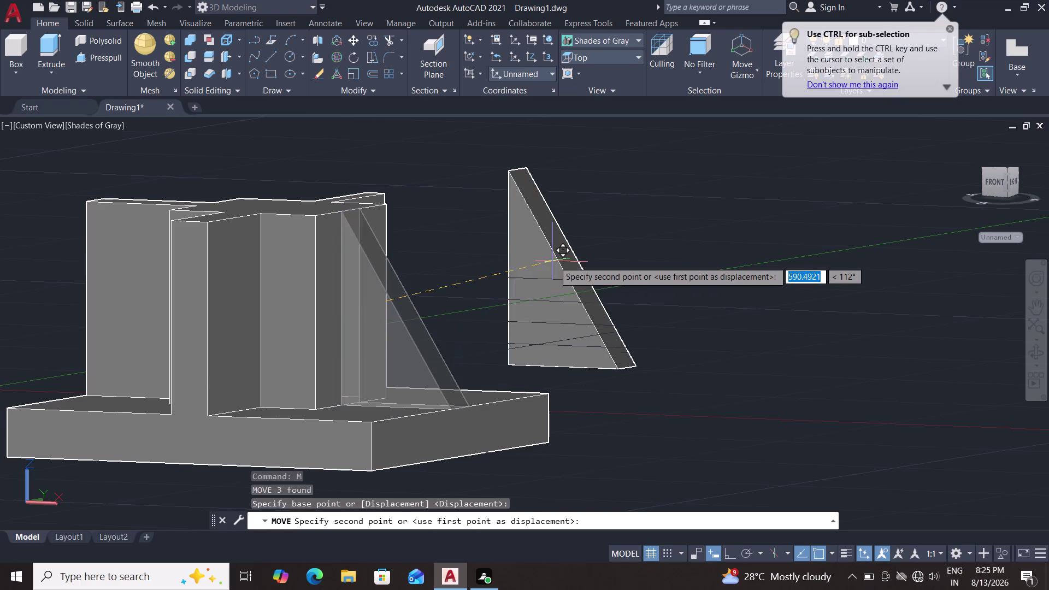
click(588, 253)
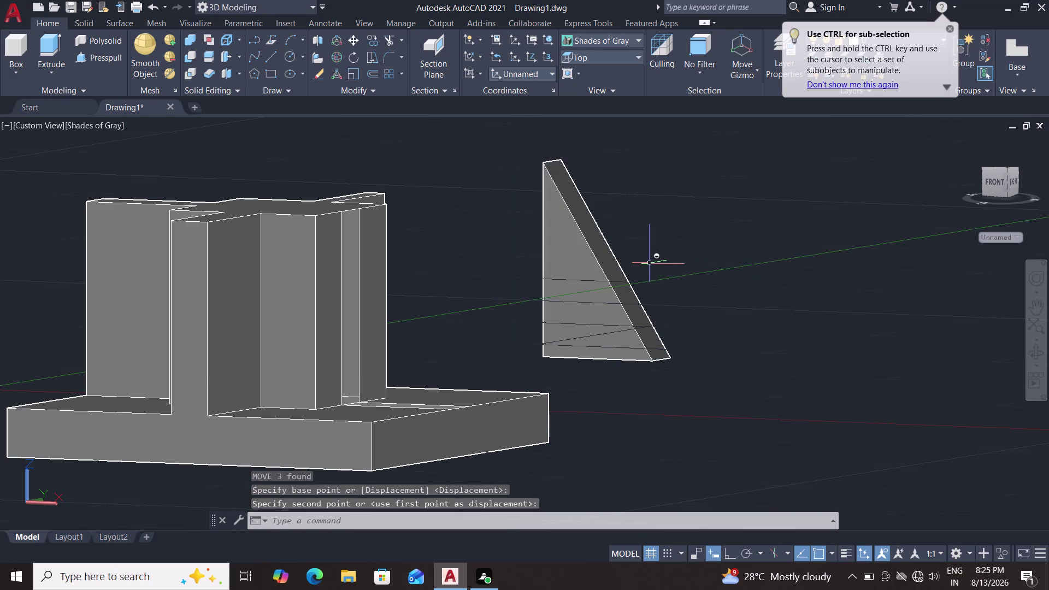
Orbit around the model to view the block and moved wedge from behind.
middle_drag(655, 262, 633, 263)
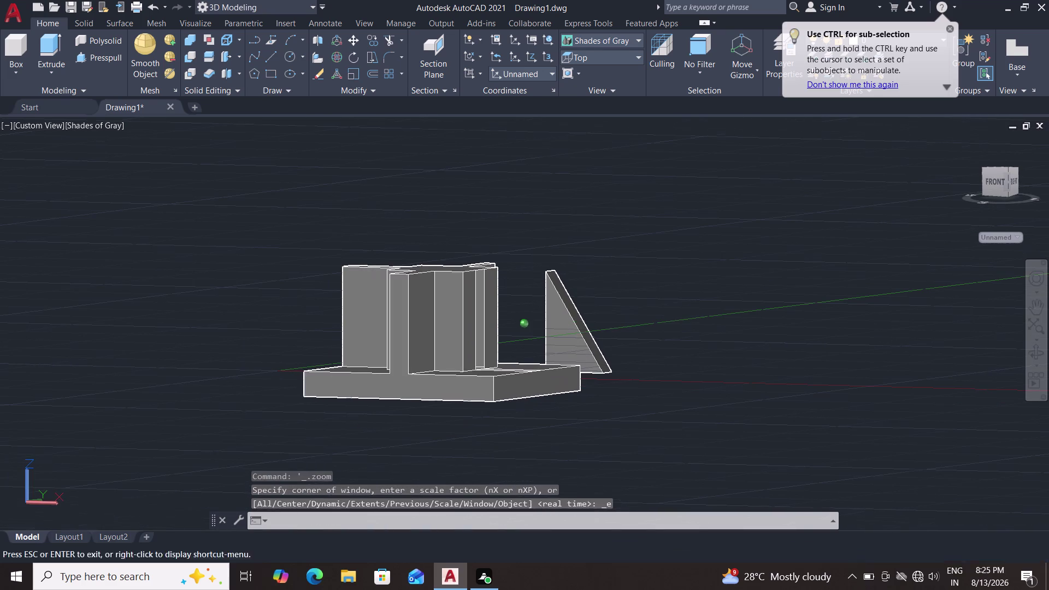
key(Escape)
middle_drag(585, 320, 557, 326)
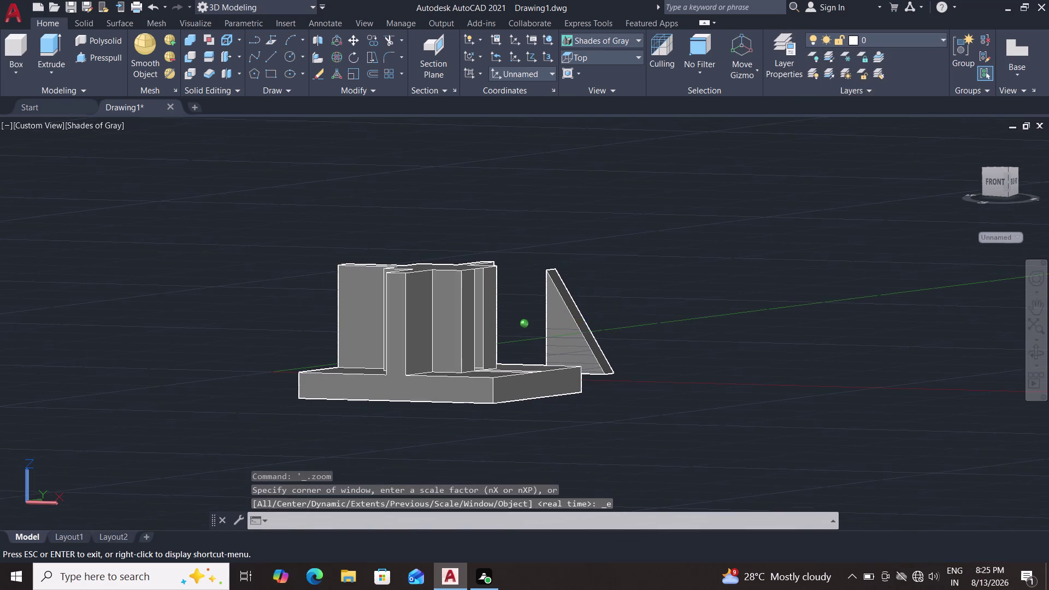
middle_drag(557, 326, 428, 365)
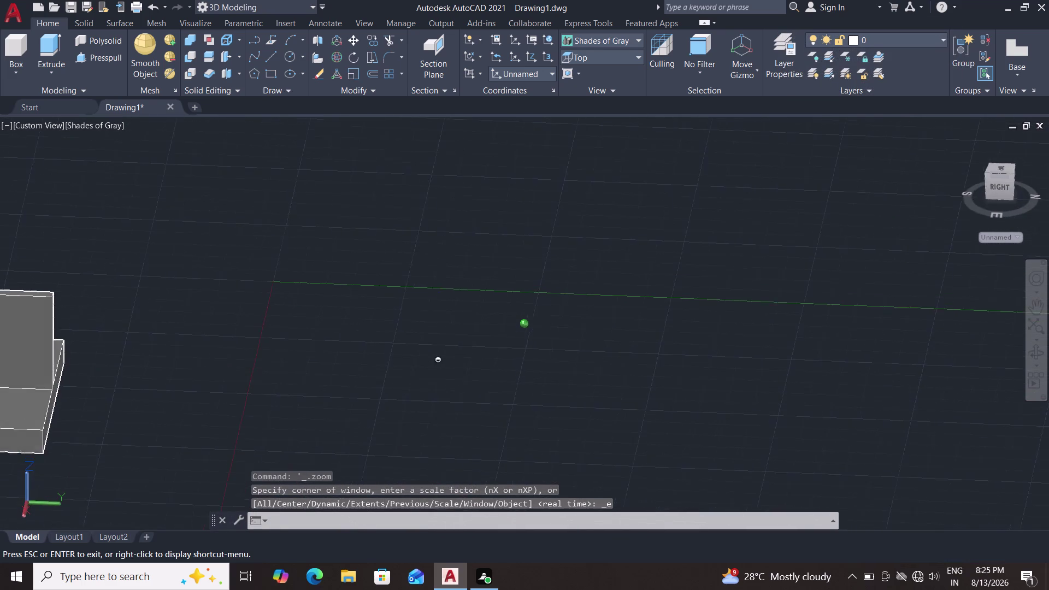
middle_drag(427, 365, 254, 321)
middle_drag(252, 321, 171, 316)
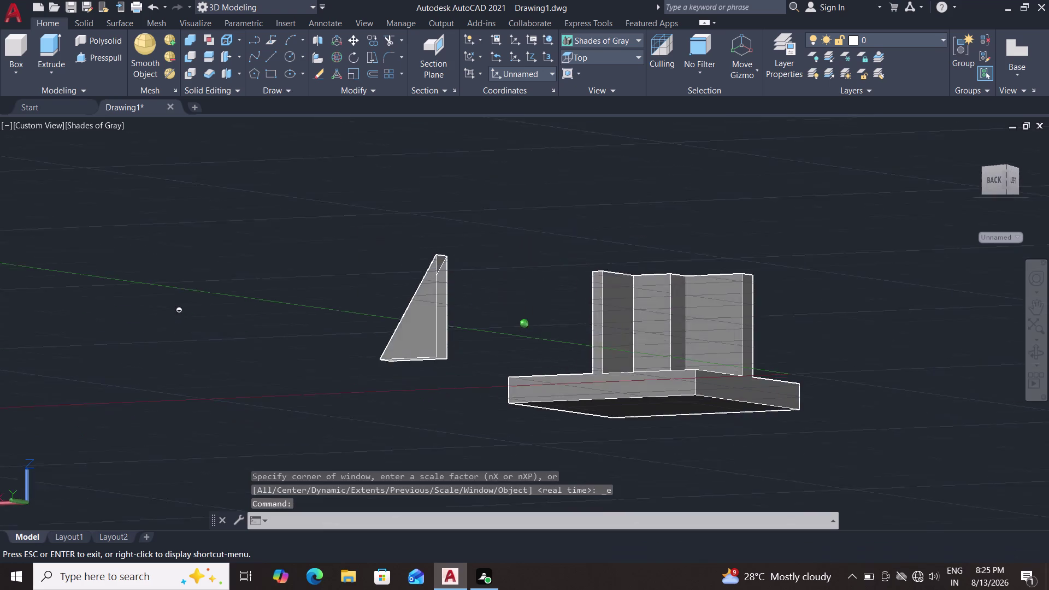
middle_drag(171, 316, 156, 326)
Undo the zoom, move, explode, copy and group operations to restore the wedge.
key(ctrl+z)
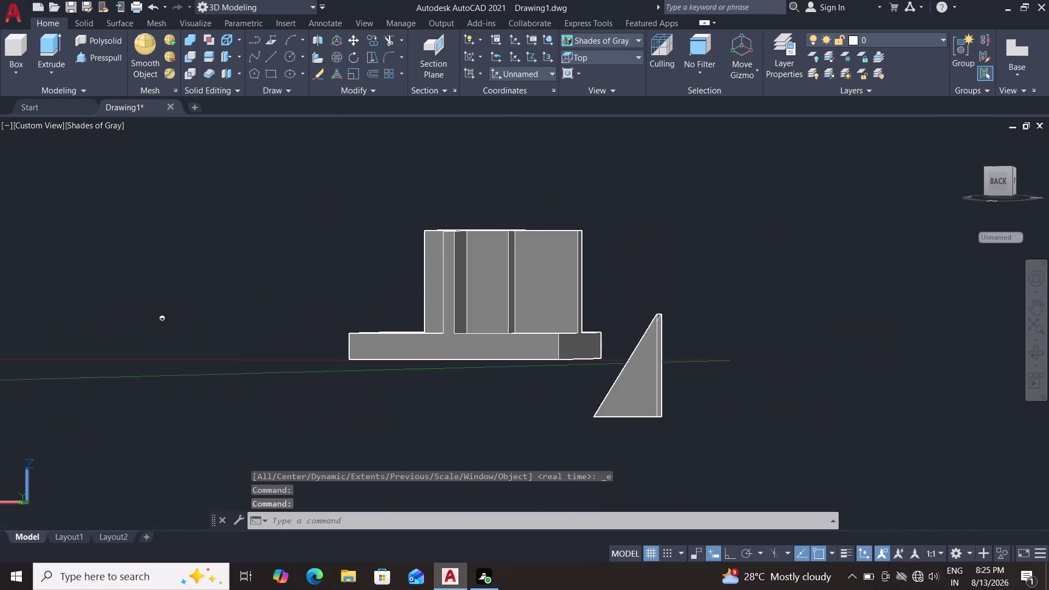
key(ctrl+z)
key(ctrl+z)
key(ctrl+z)
key(ctrl+z)
key(ctrl+z)
key(ctrl+z)
key(ctrl+z)
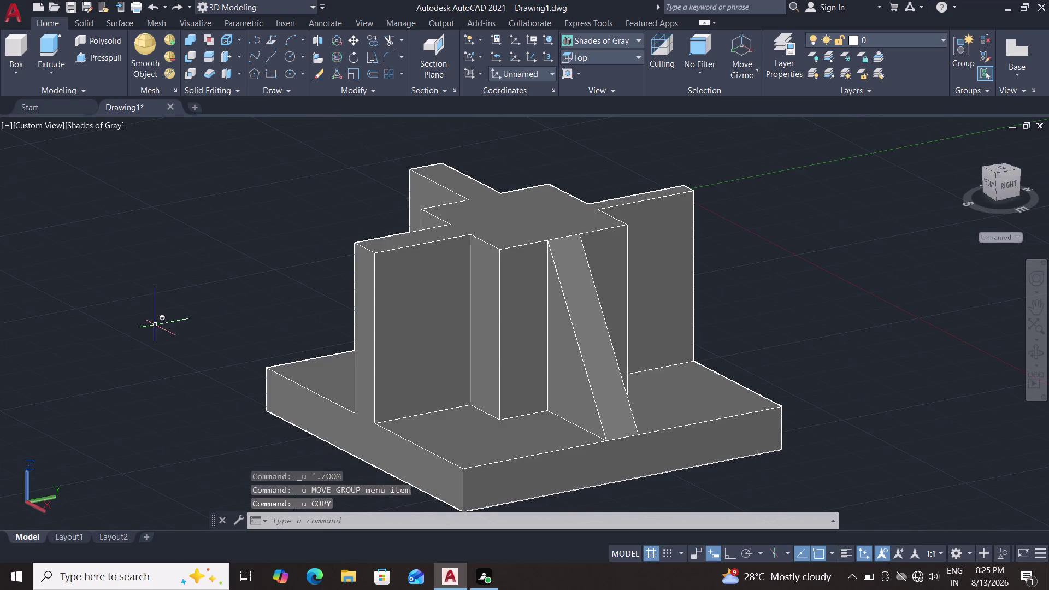
key(ctrl+z)
key(ctrl+z)
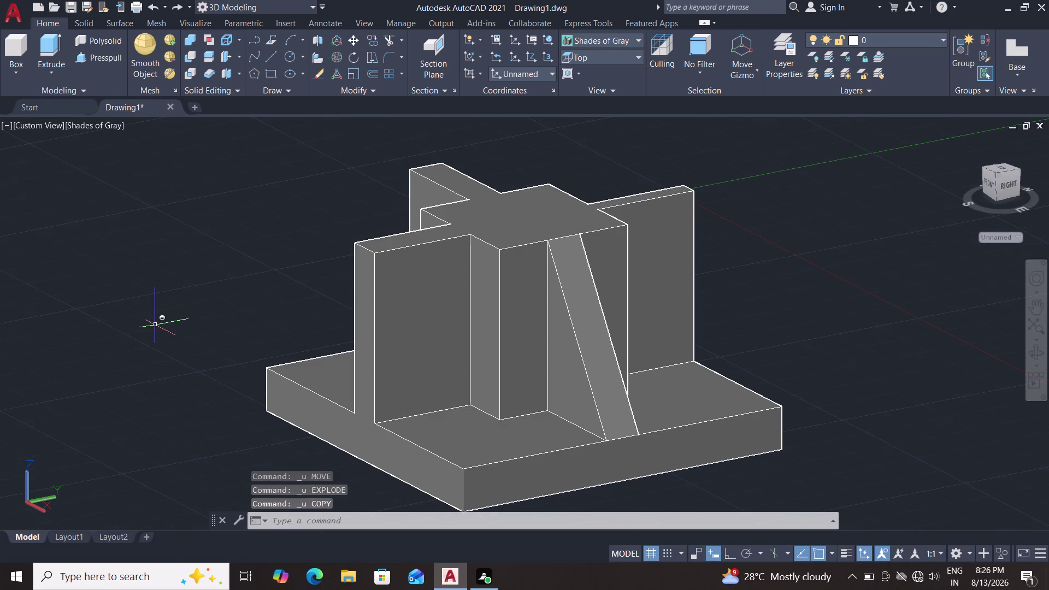
key(ctrl+z)
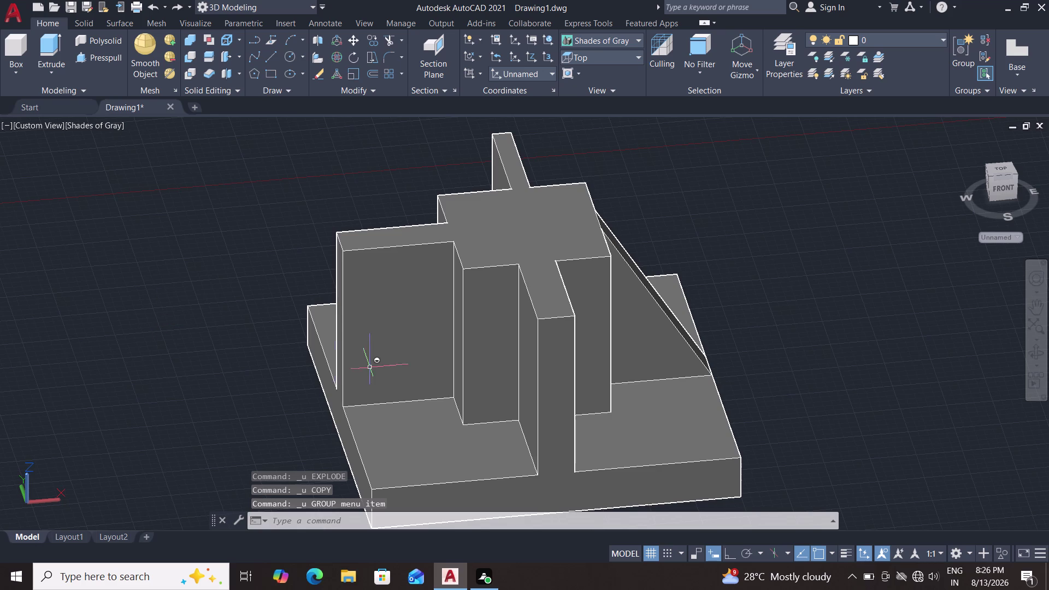
key(Escape)
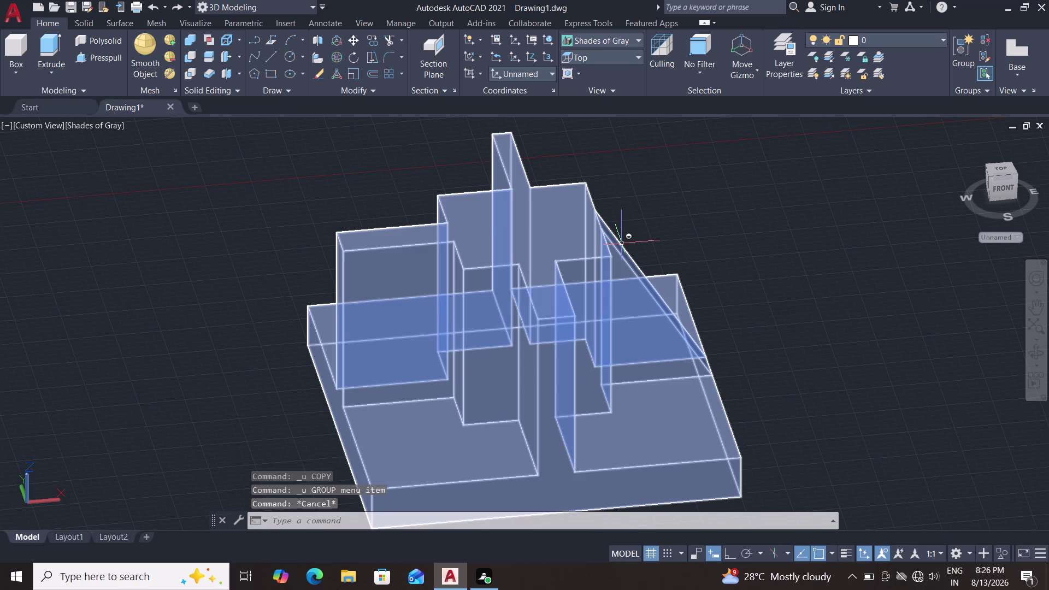
Cancel pending commands, then draw and clear a window selection over the block.
key(Escape)
key(Escape)
key(Escape)
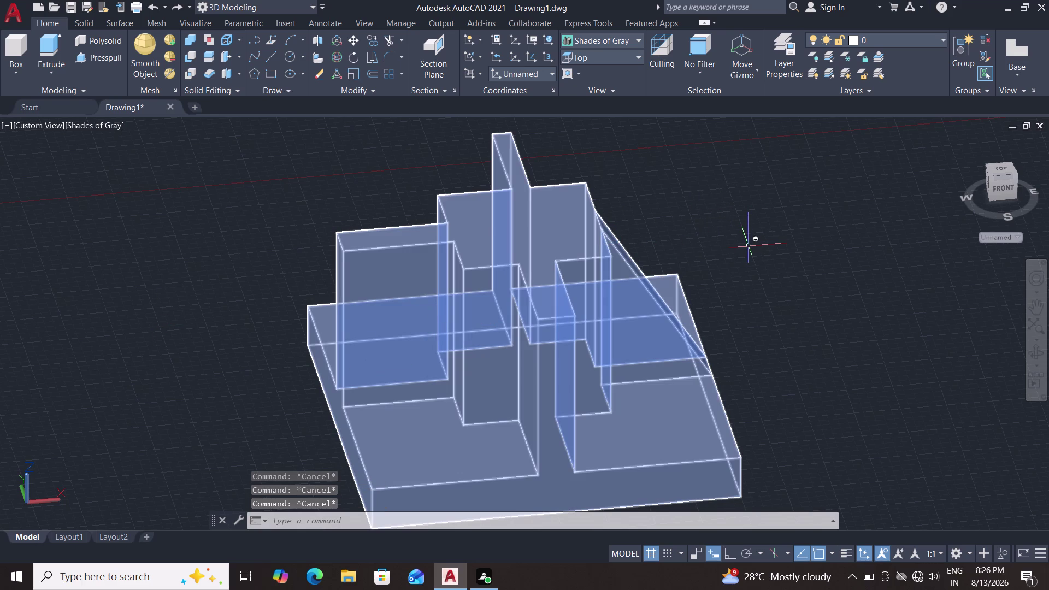
key(Escape)
click(746, 227)
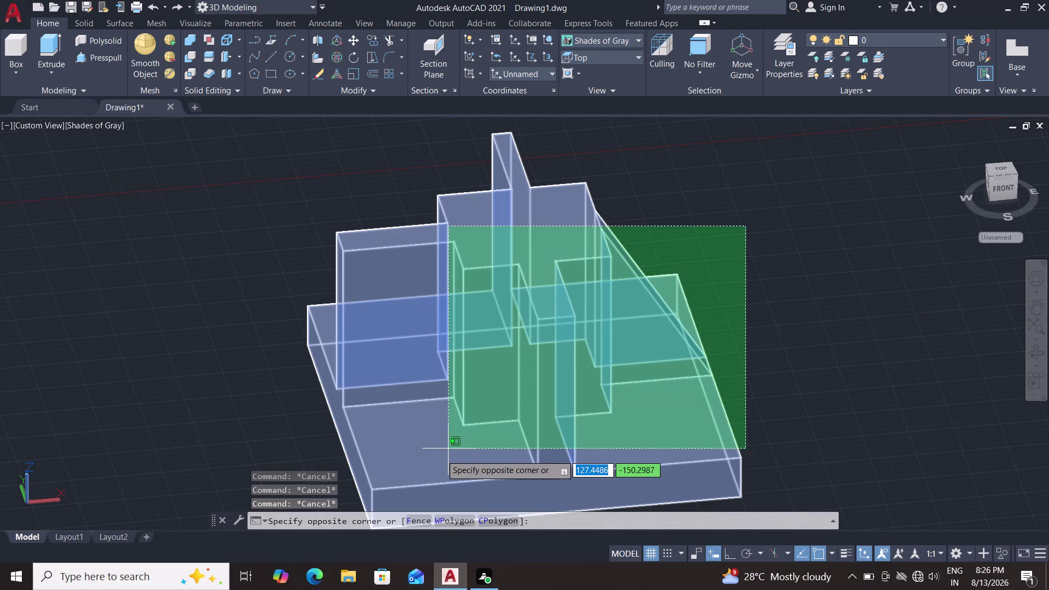
click(441, 453)
key(Escape)
key(Escape)
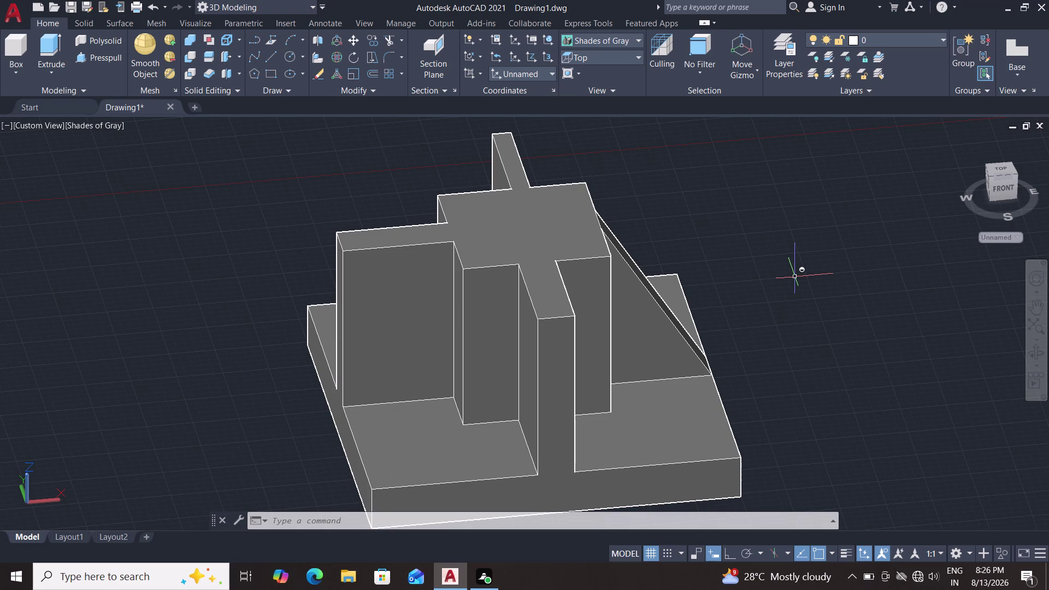
click(608, 51)
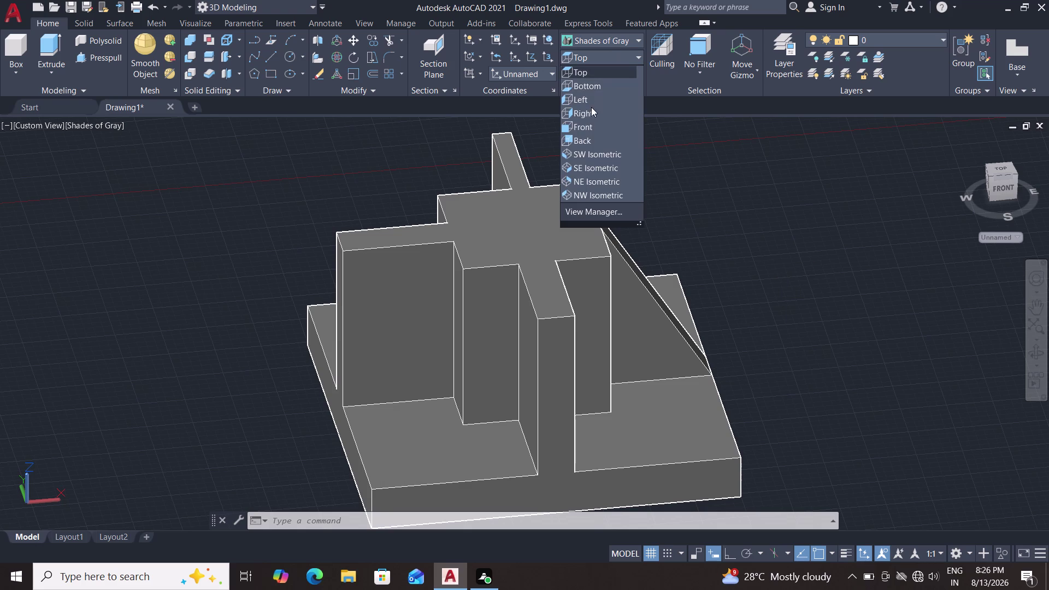
Switch the block to the Left and then Right preset views.
click(591, 99)
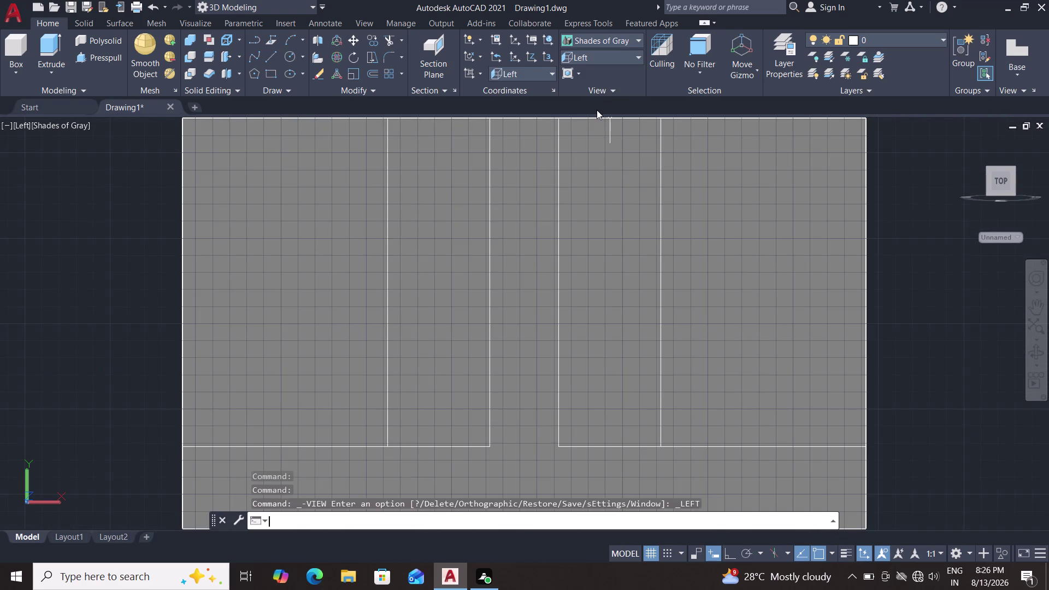
click(602, 58)
click(604, 54)
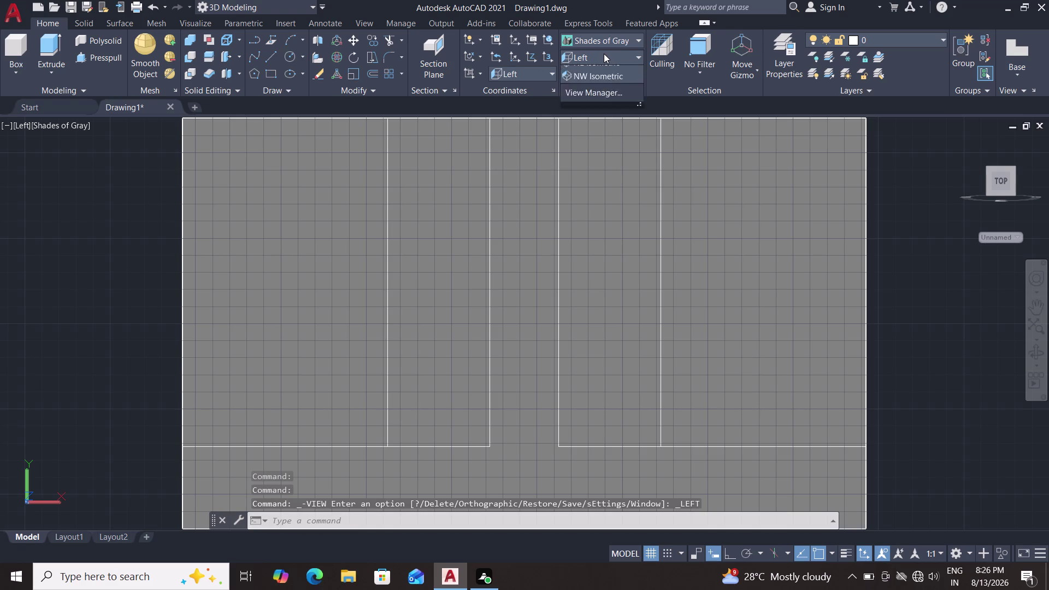
click(592, 108)
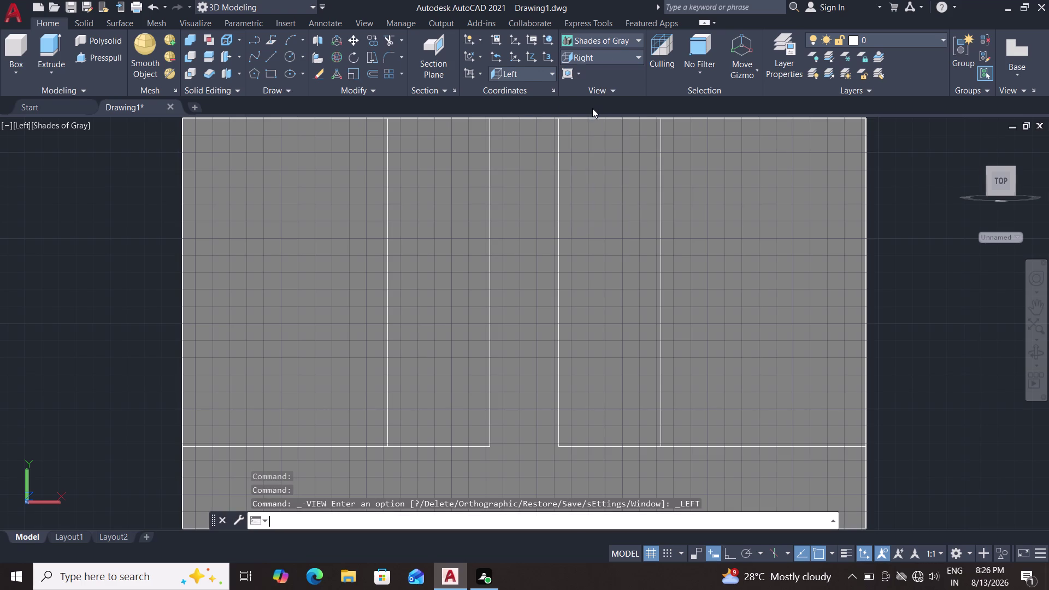
click(608, 53)
click(608, 55)
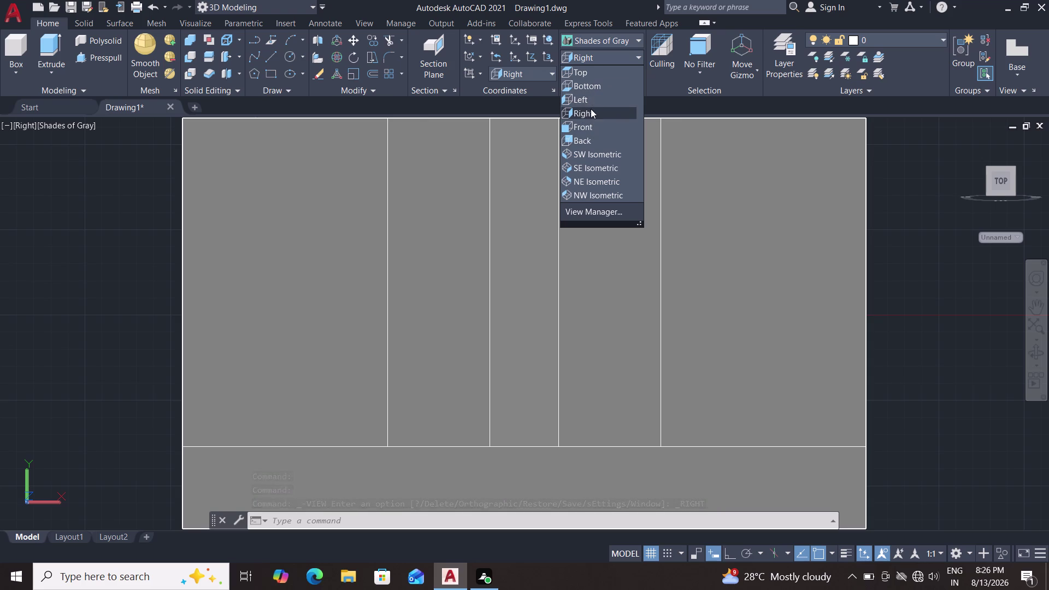
click(591, 109)
Switch to the Front, then Back preset views and orbit slightly from above.
click(601, 55)
click(601, 58)
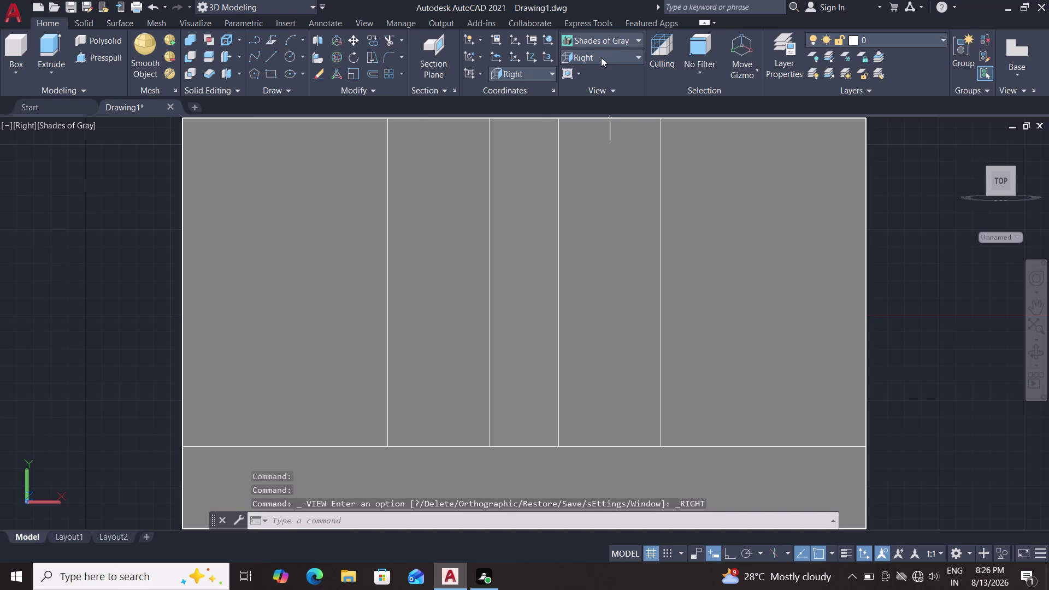
click(595, 128)
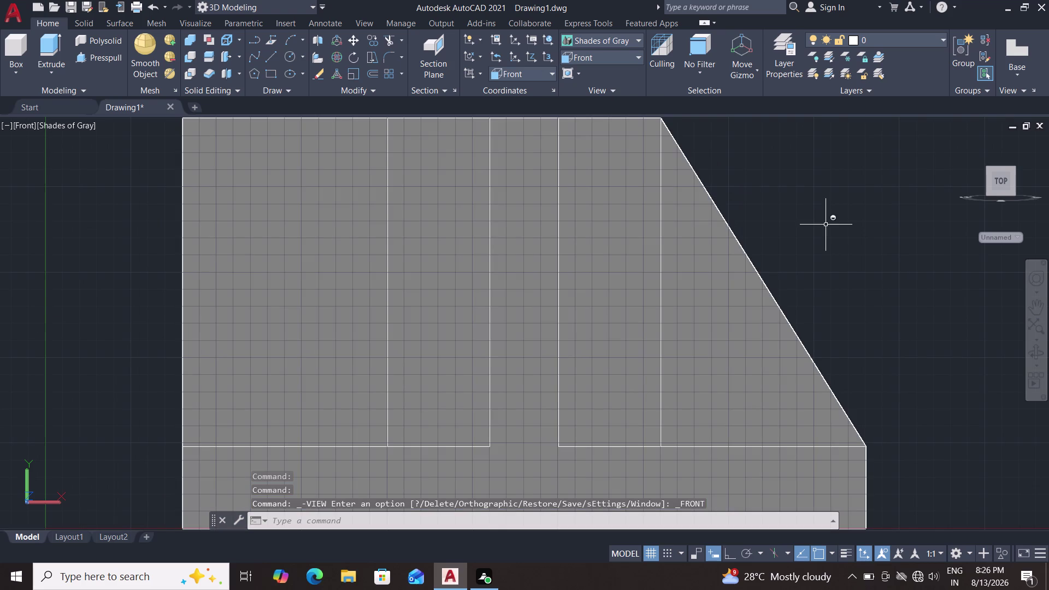
click(619, 57)
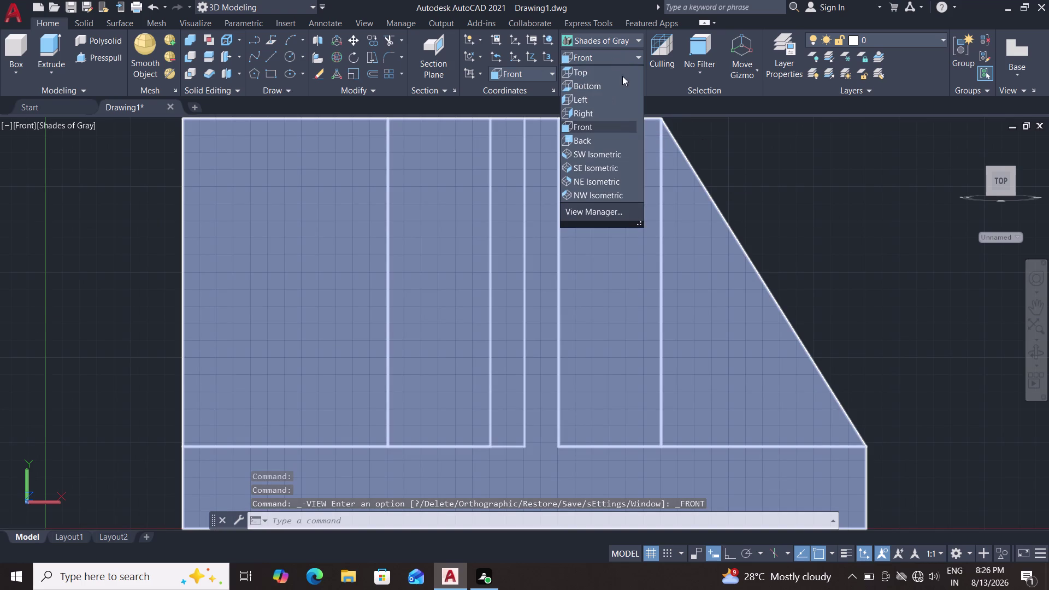
click(603, 144)
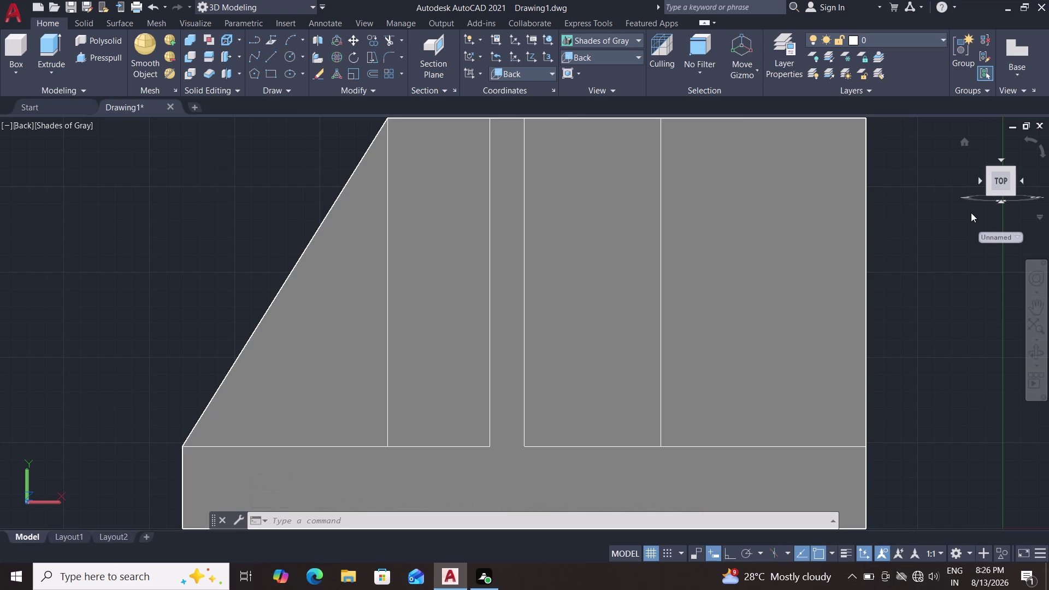
key(Escape)
key(Escape)
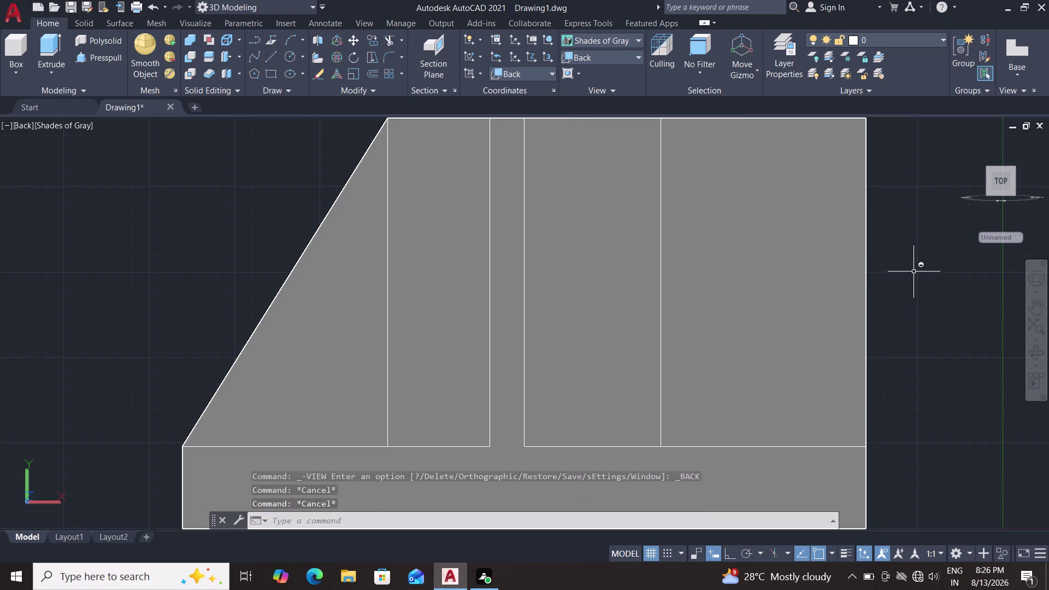
middle_drag(907, 247, 886, 278)
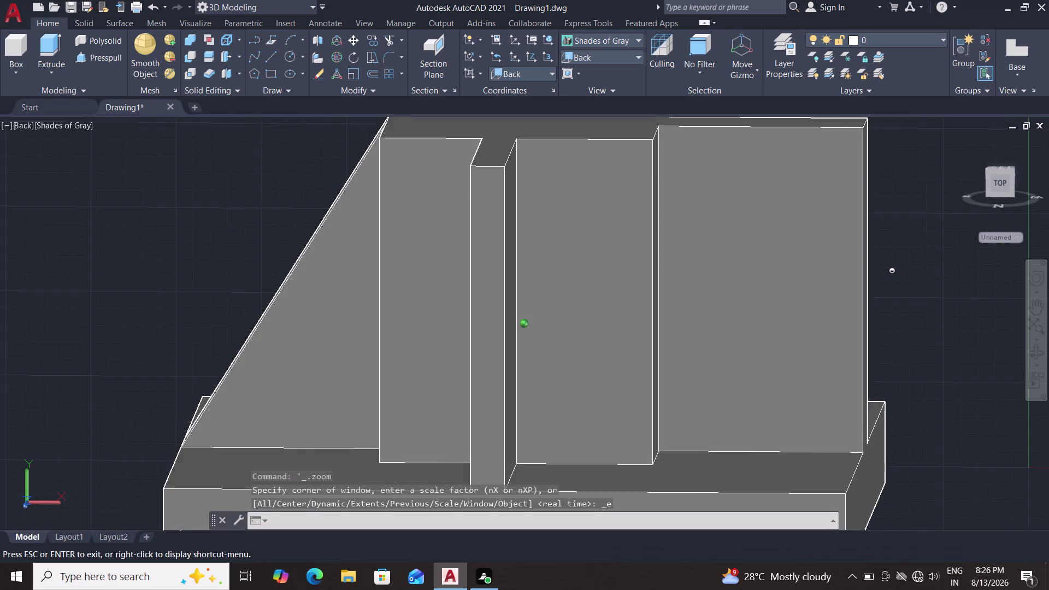
Tilt the view down onto the walls, then start and cancel a stray LINE.
middle_drag(885, 278, 875, 308)
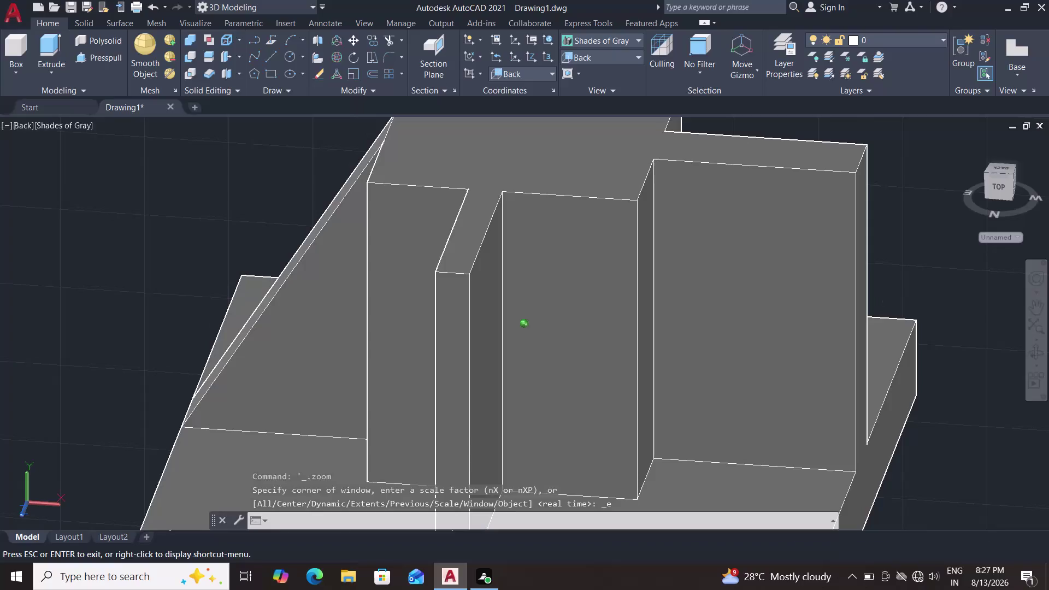
key(l)
key(Return)
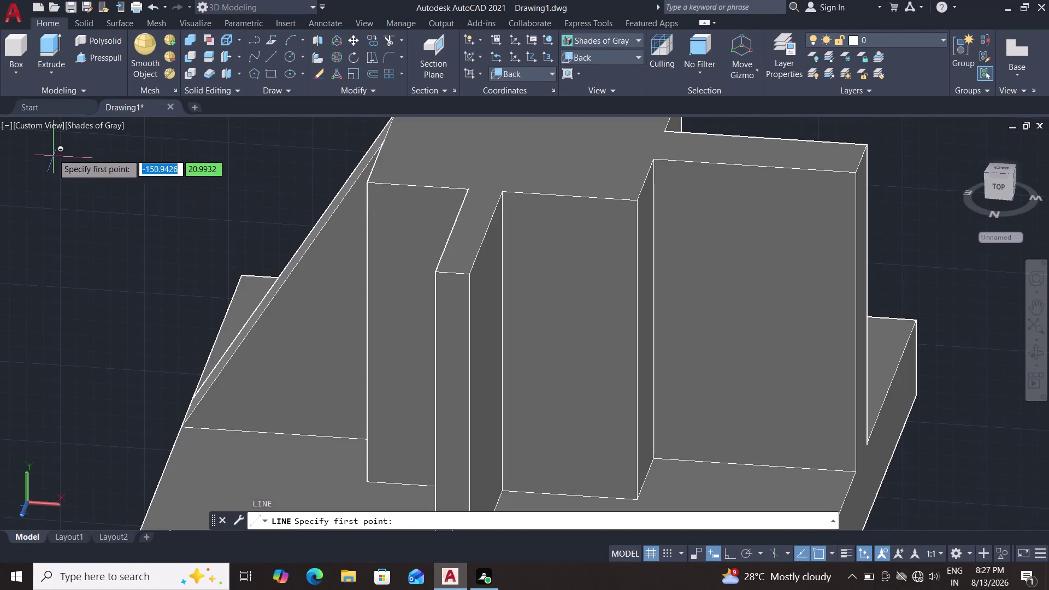
click(88, 130)
key(Escape)
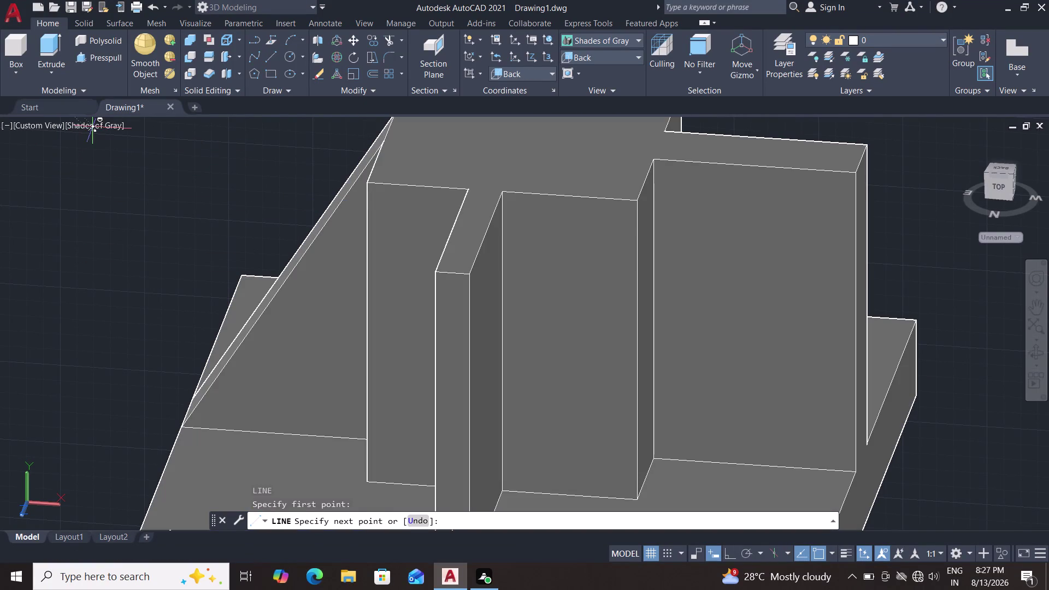
key(Escape)
Set the visual style to 2D Wireframe and orbit toward the right-hand wall.
click(92, 124)
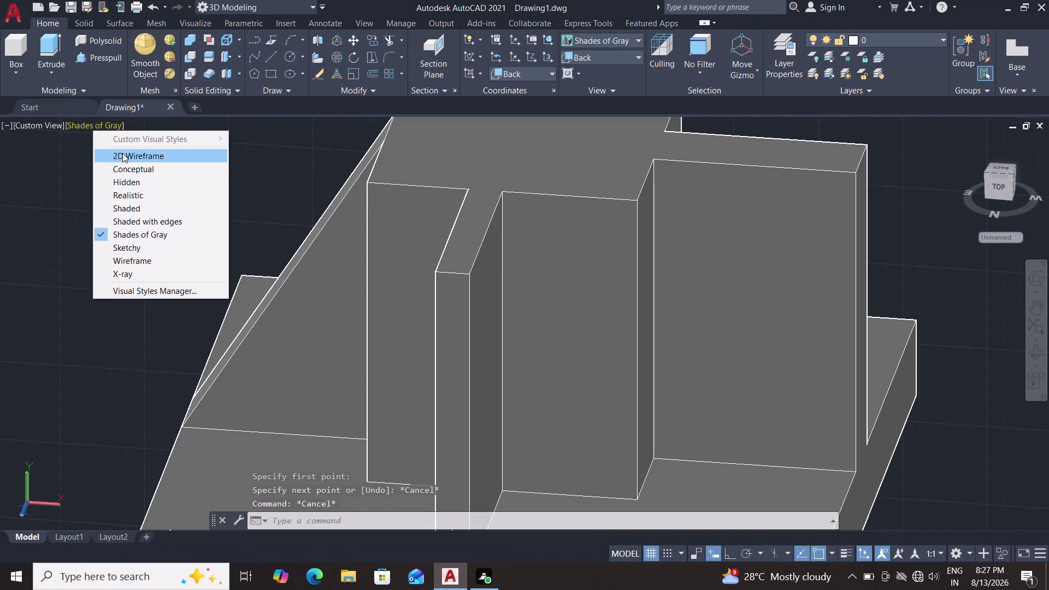
click(124, 156)
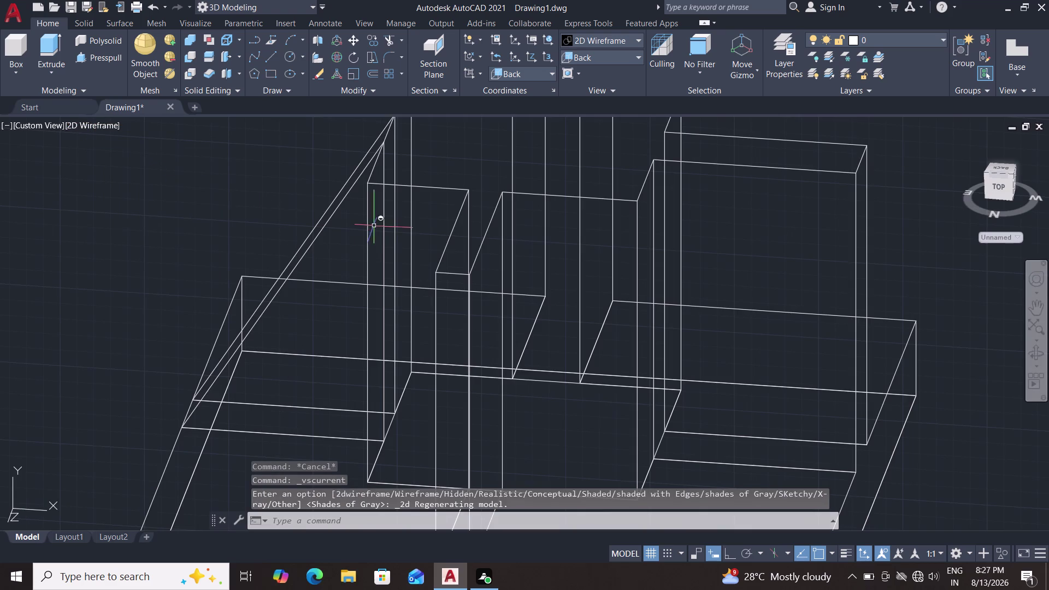
middle_drag(391, 255, 228, 212)
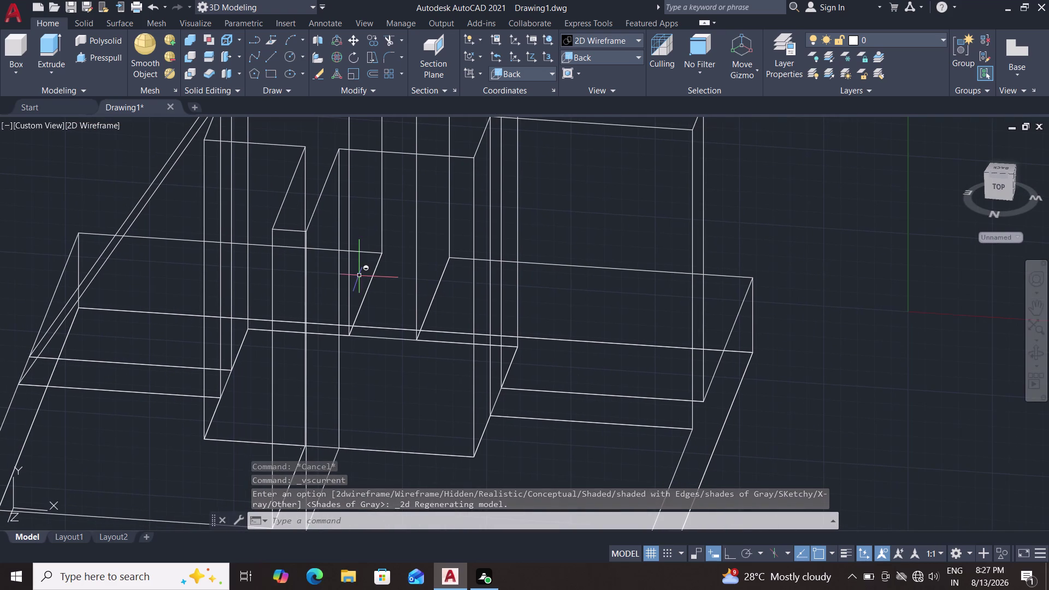
middle_drag(429, 334, 329, 376)
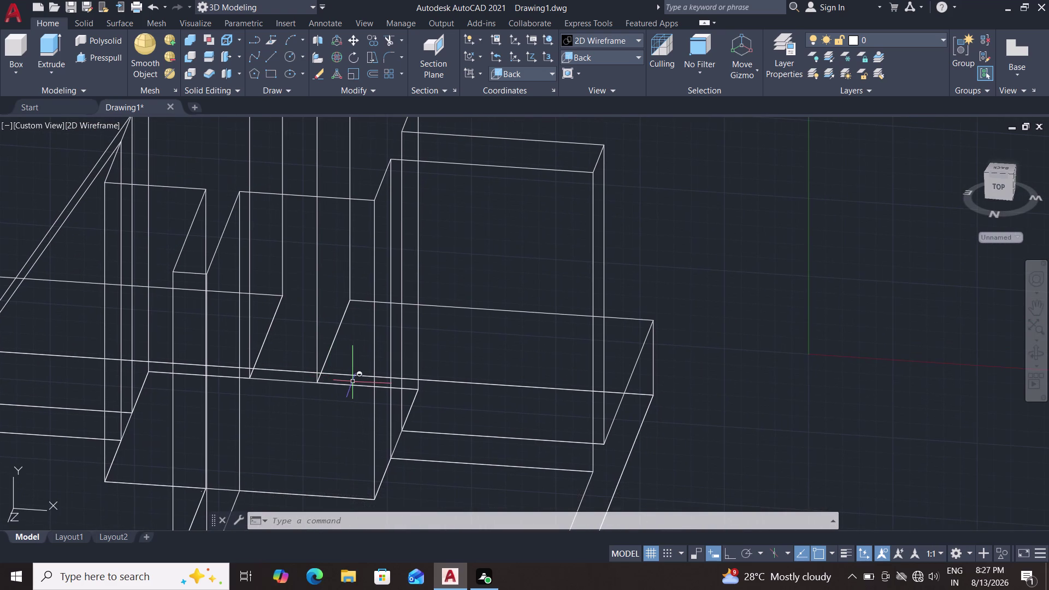
key(l)
key(Return)
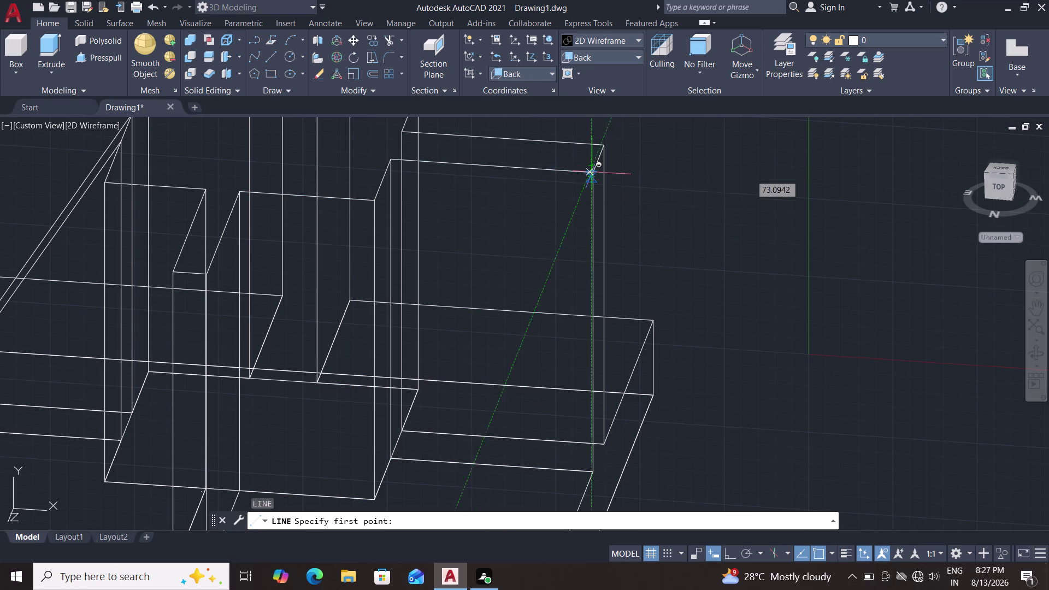
click(592, 174)
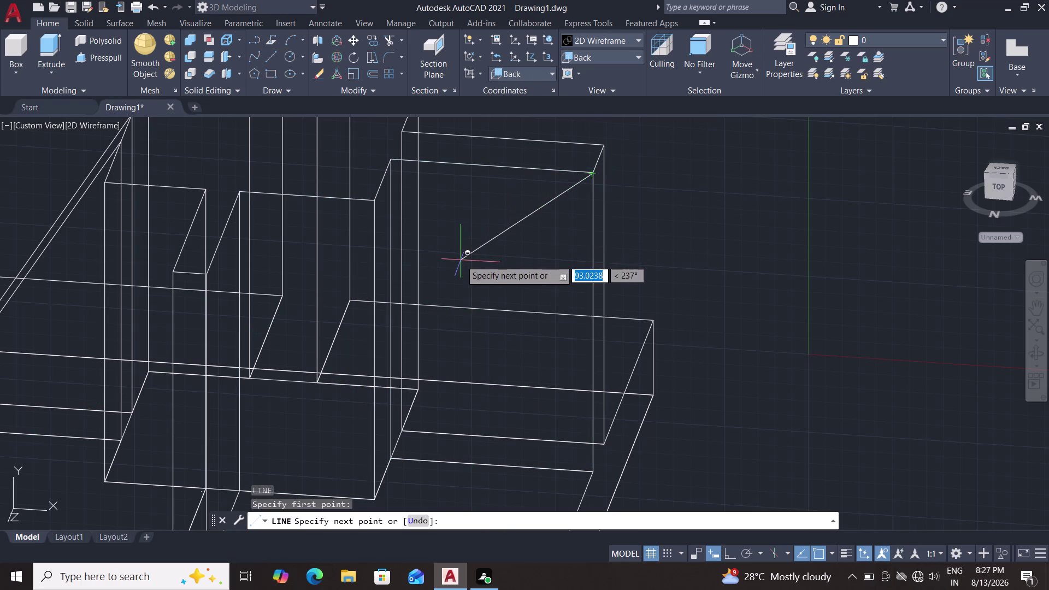
click(389, 456)
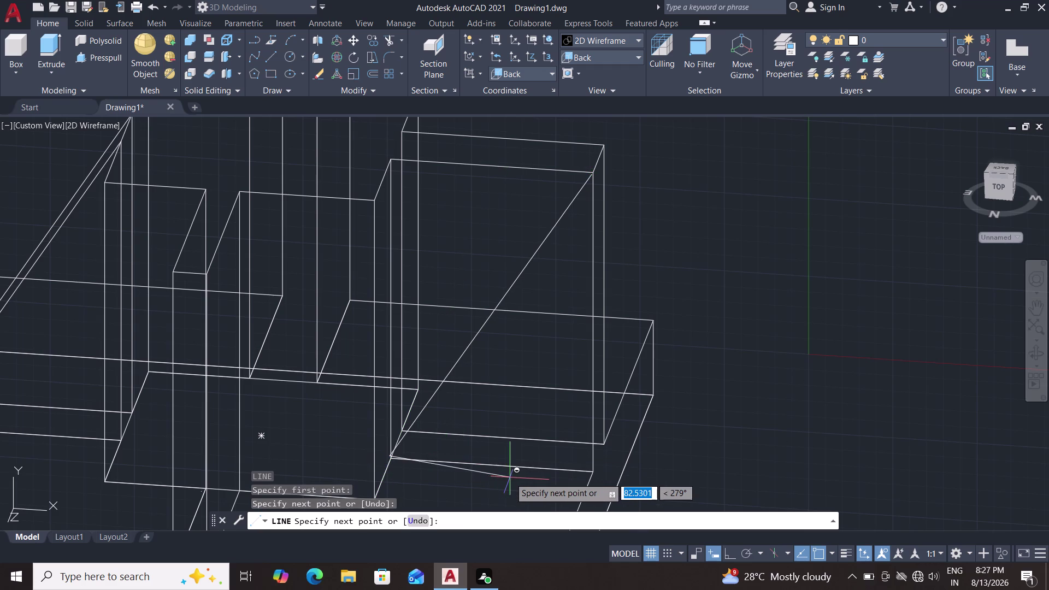
key(Escape)
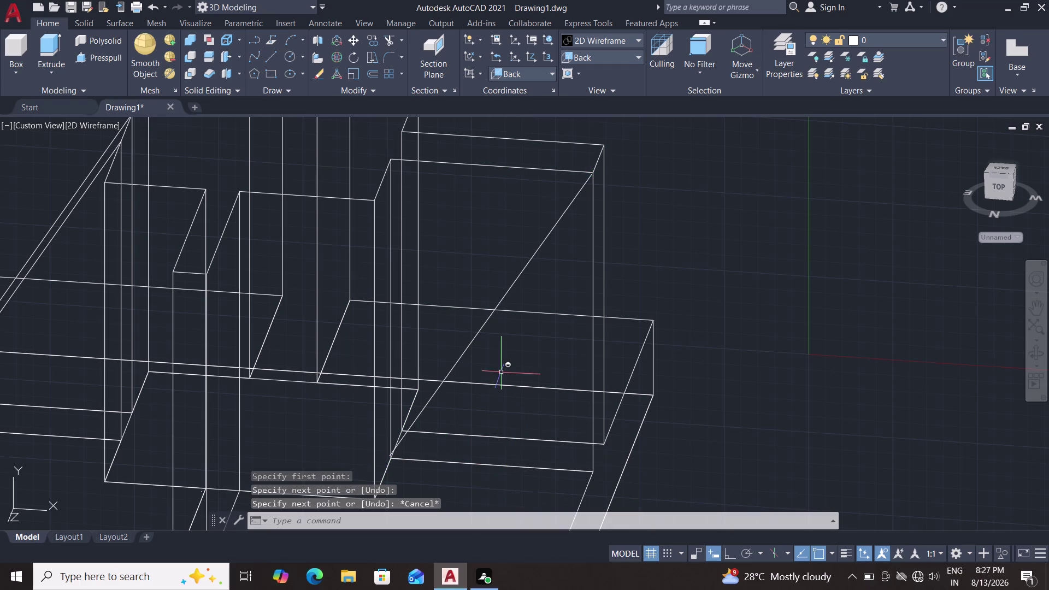
middle_drag(482, 351, 444, 335)
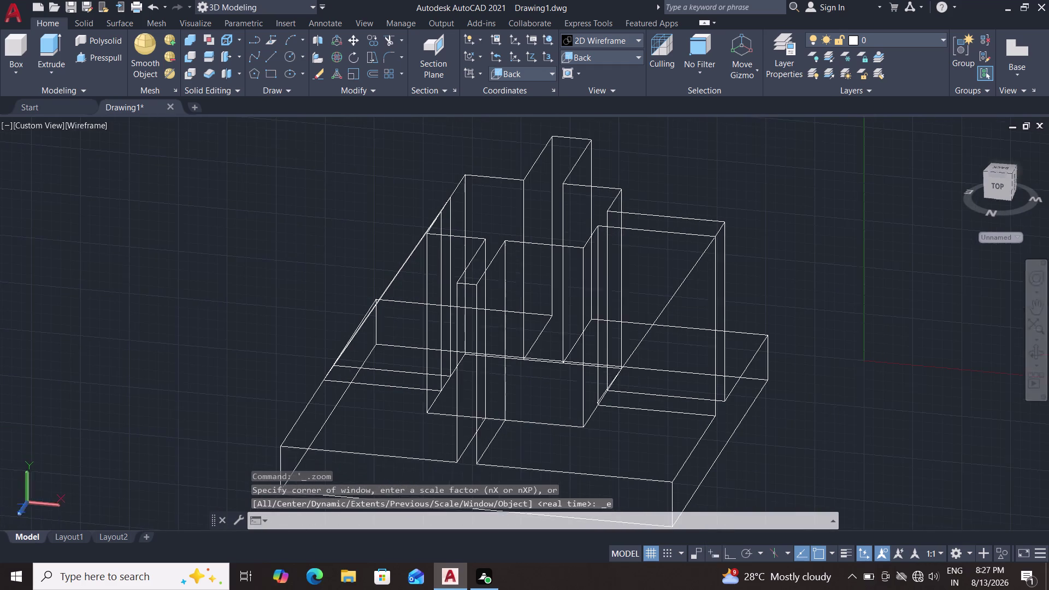
key(Escape)
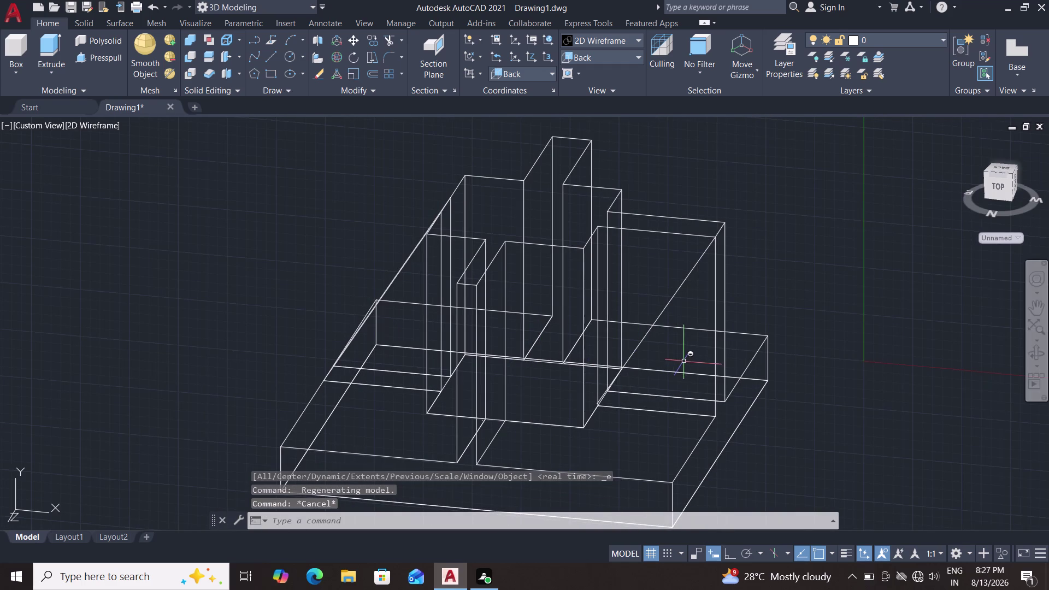
middle_drag(684, 352, 643, 334)
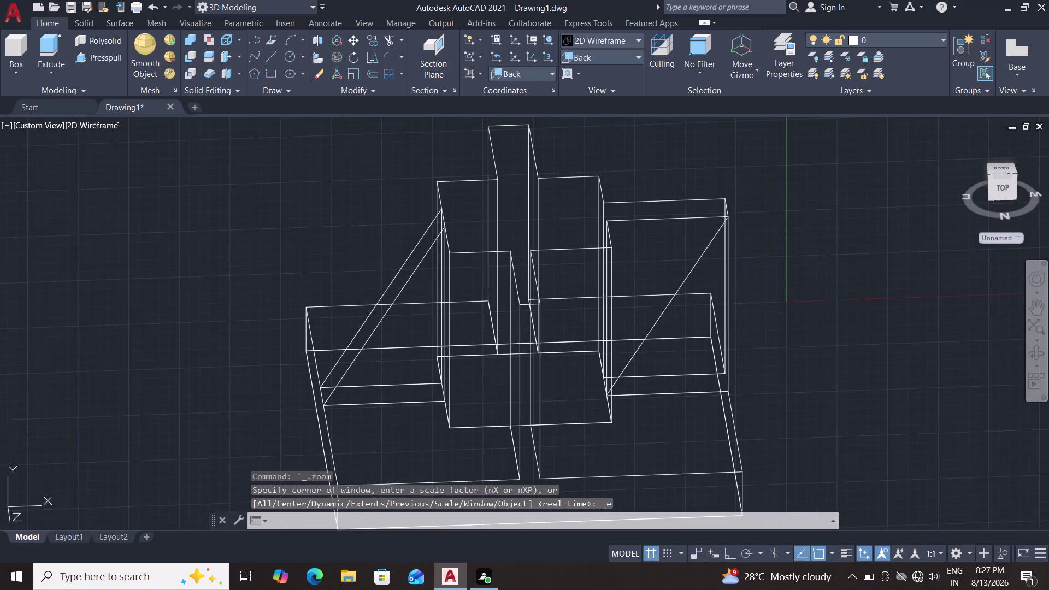
middle_drag(688, 349, 585, 359)
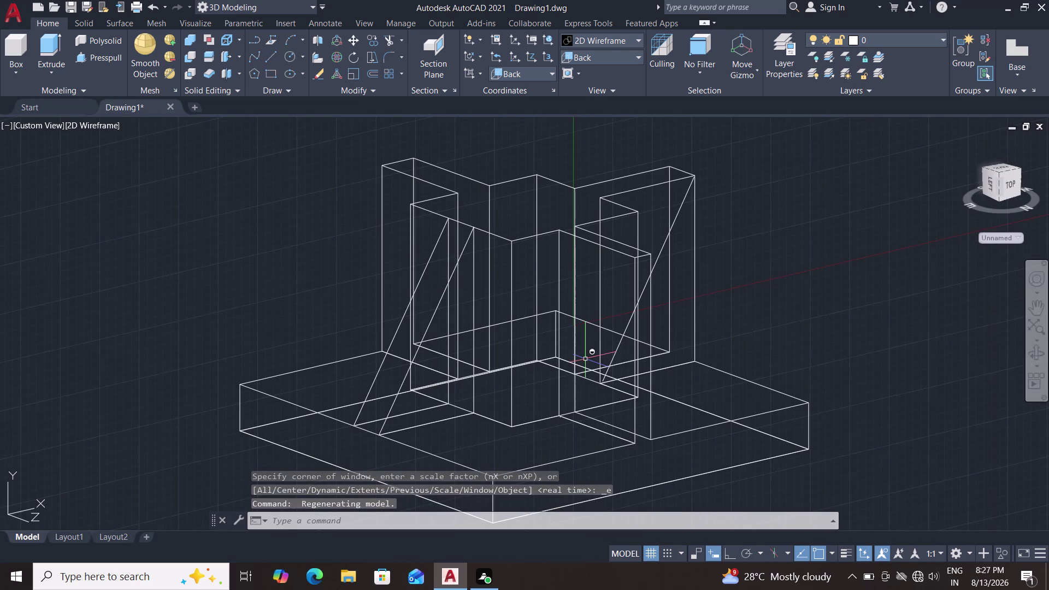
key(Escape)
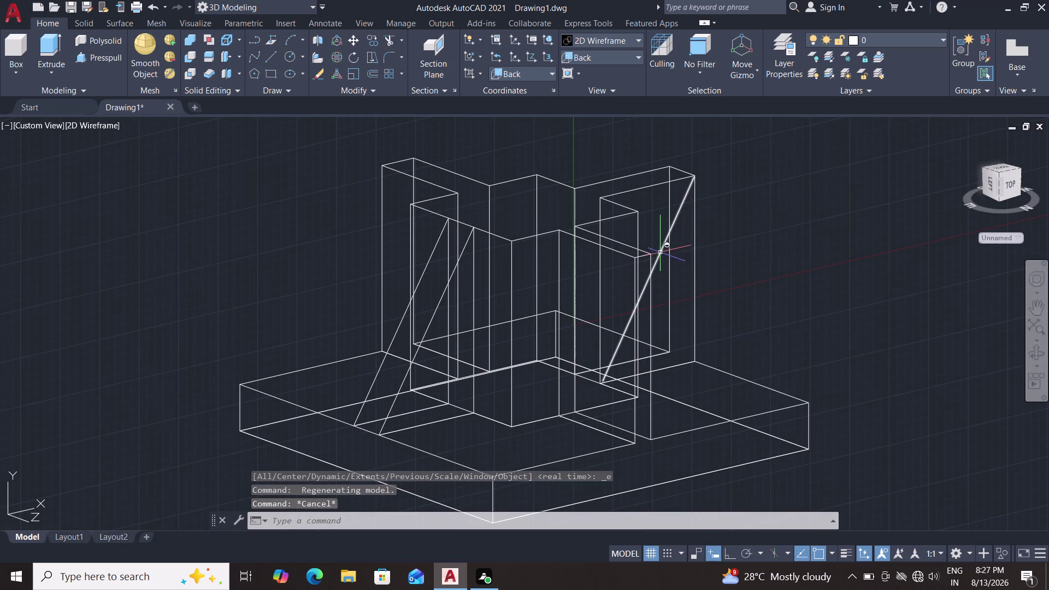
click(660, 252)
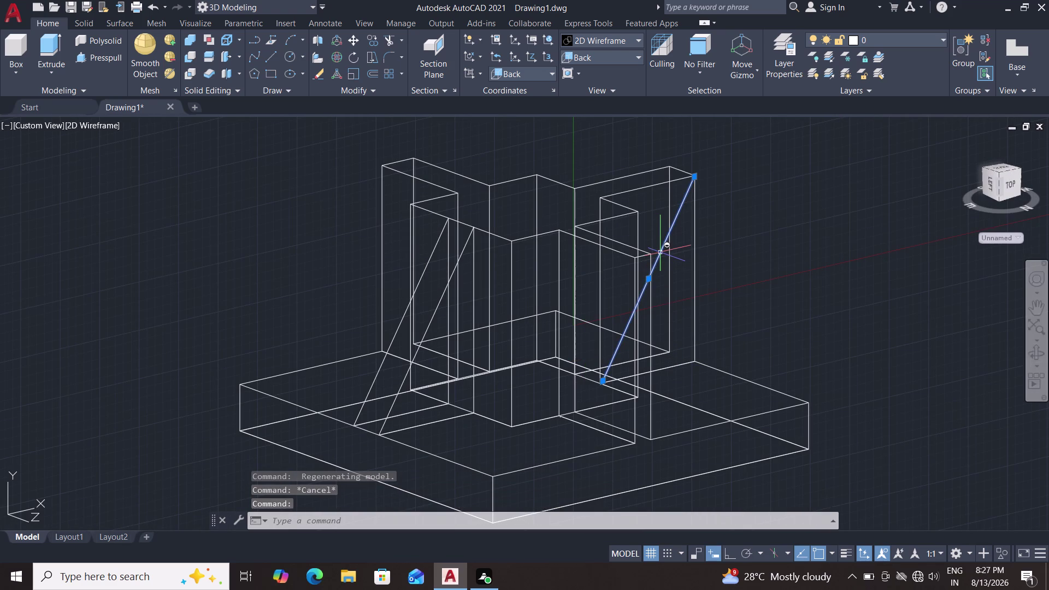
key(Delete)
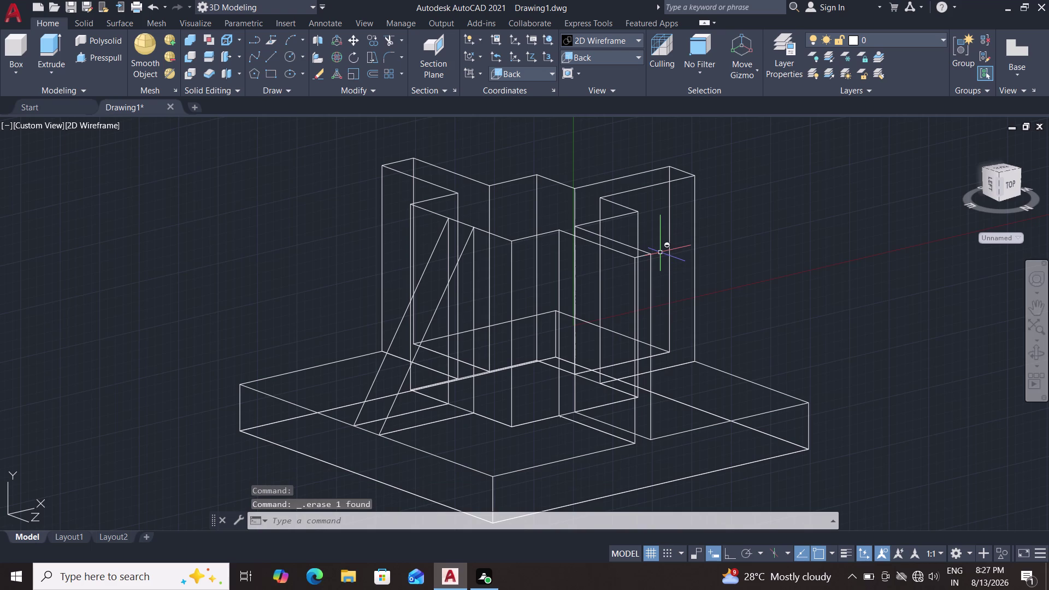
middle_click(682, 251)
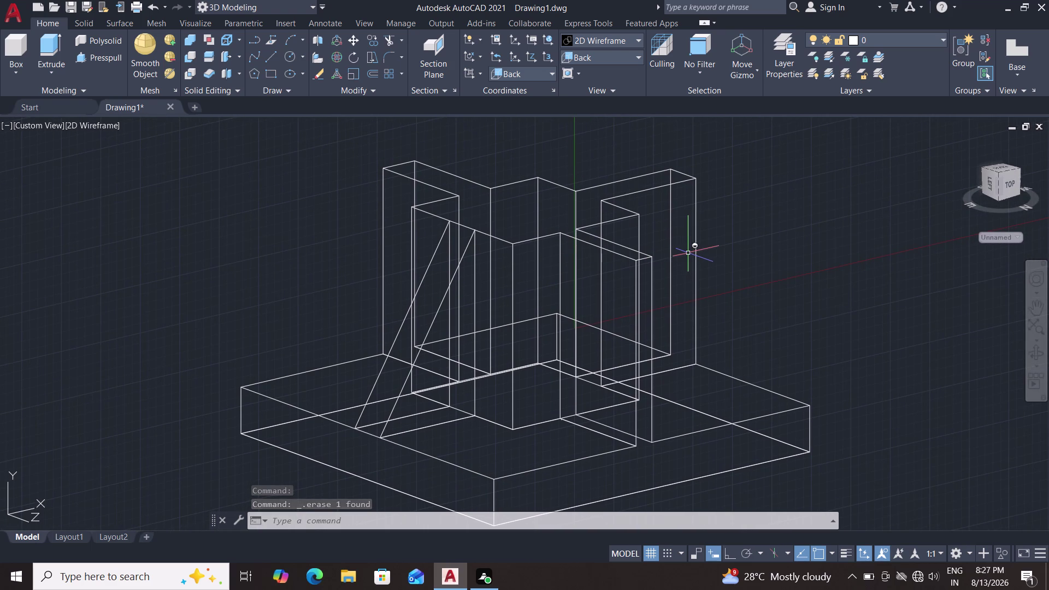
Orbit to the right wall, draw a base-to-top-corner diagonal, then erase it.
middle_drag(689, 253, 536, 266)
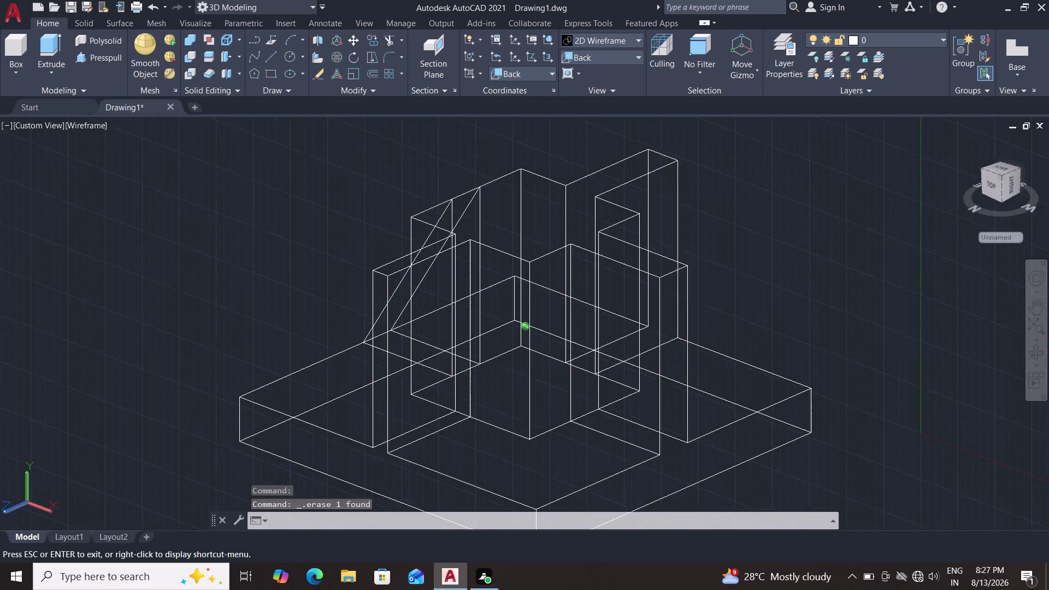
middle_drag(536, 266, 518, 261)
key(l)
key(Return)
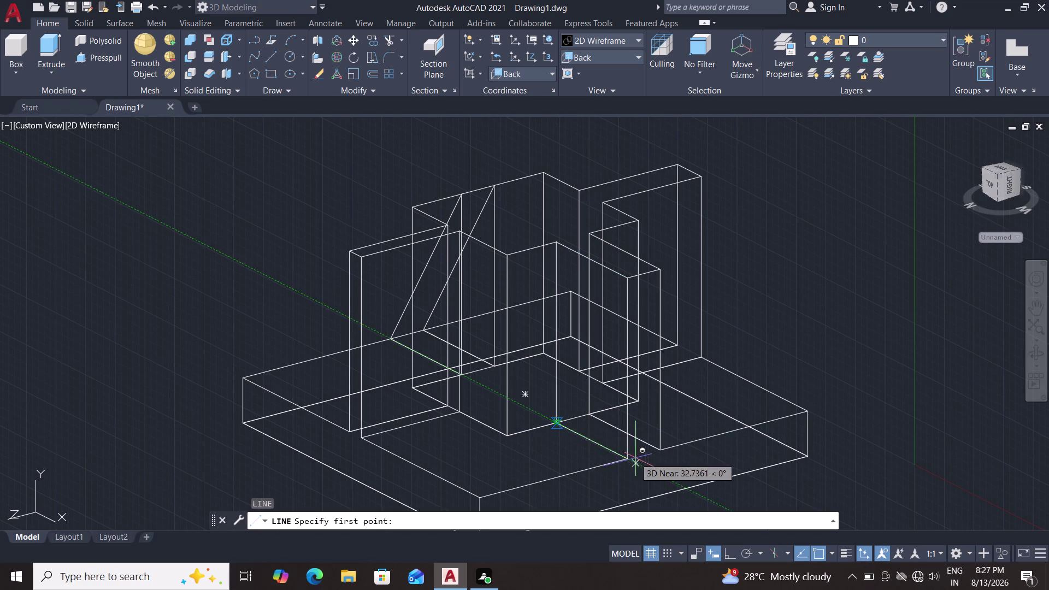
click(555, 420)
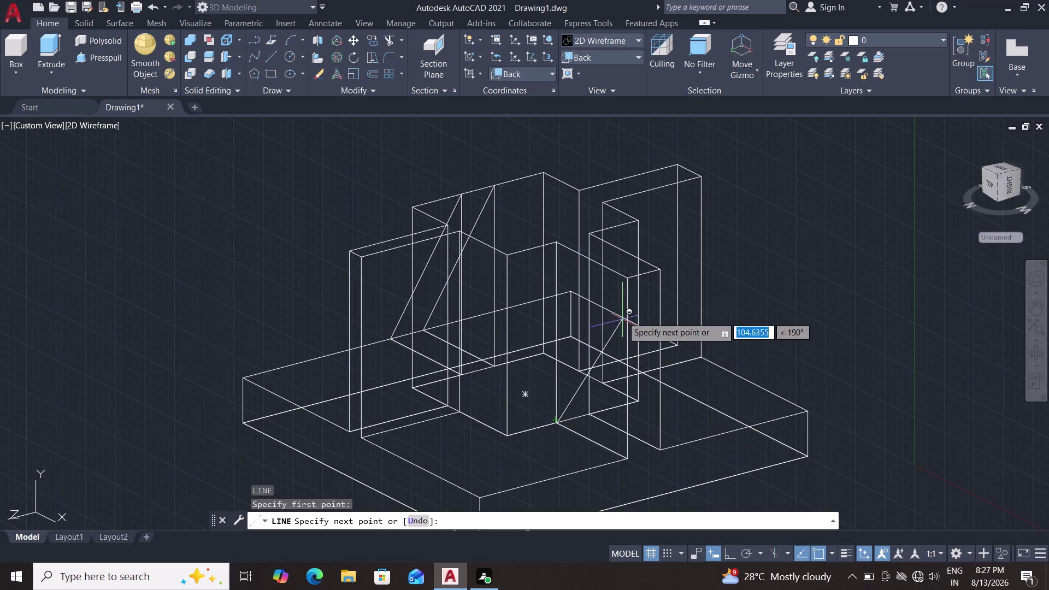
click(628, 279)
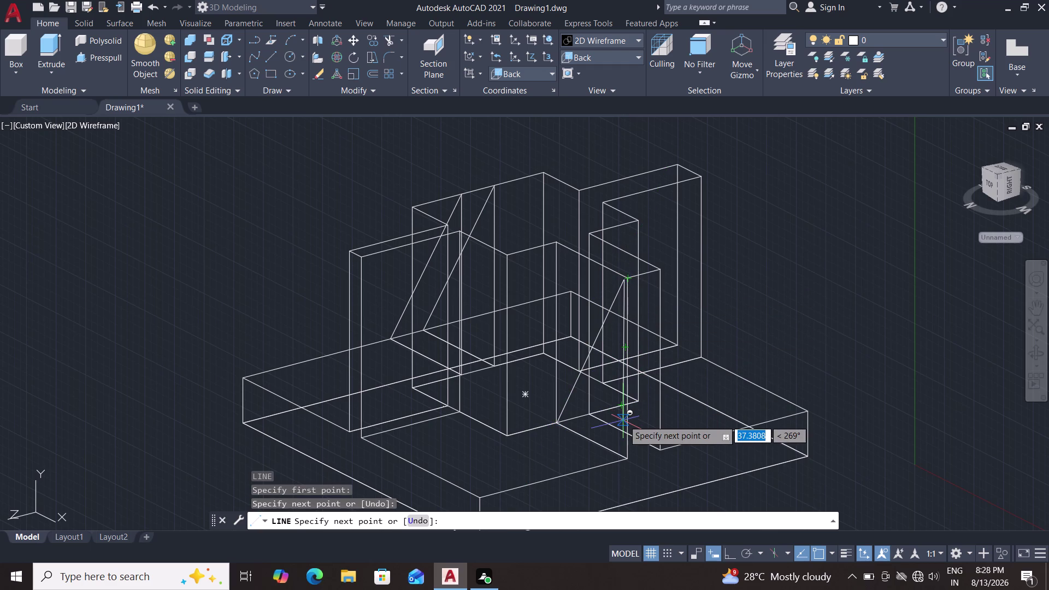
key(Escape)
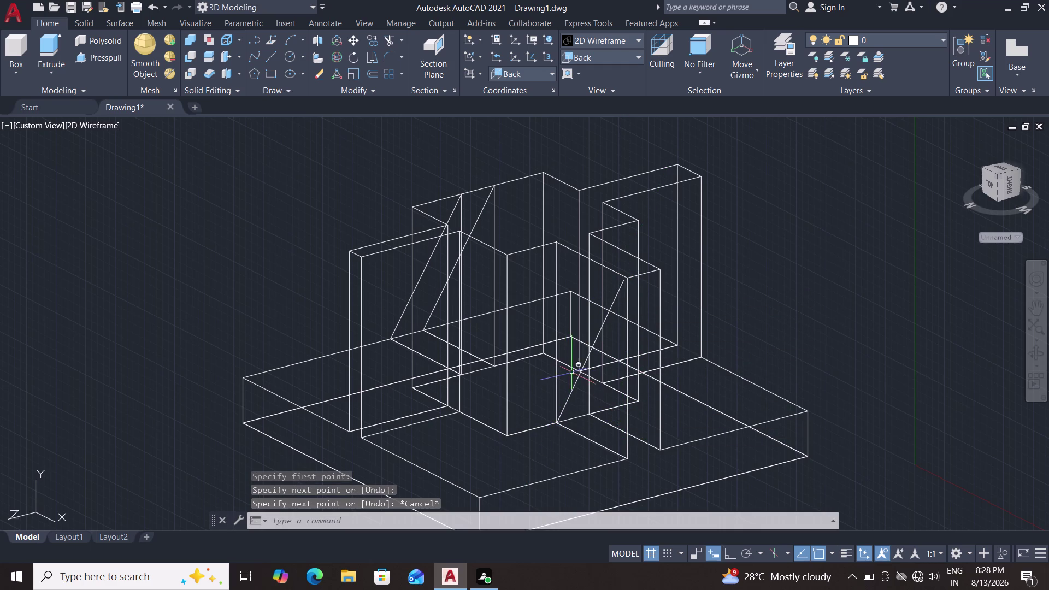
click(575, 380)
key(Delete)
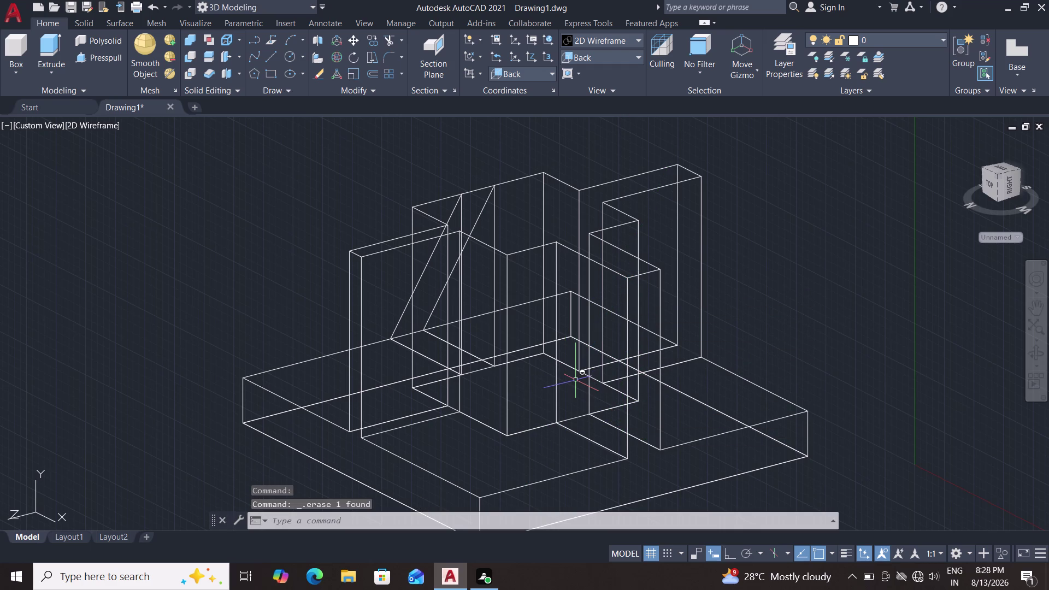
key(l)
key(Return)
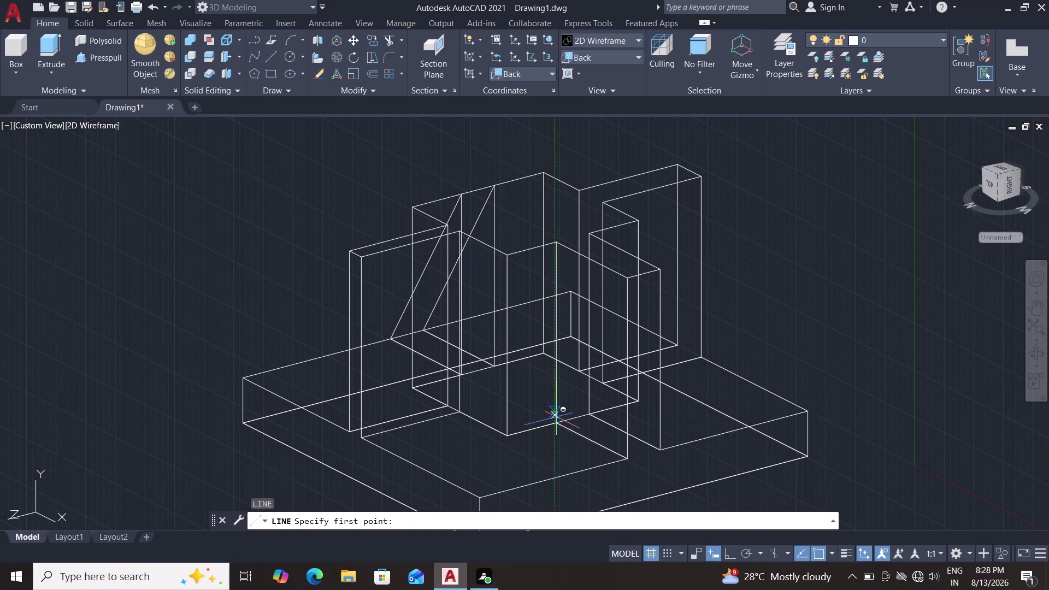
click(628, 281)
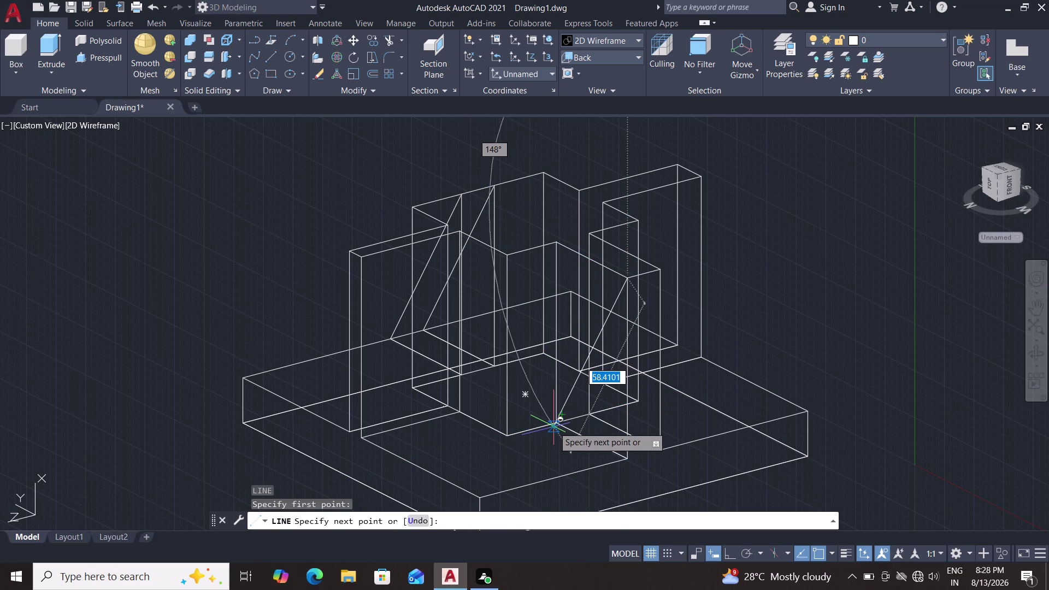
click(554, 427)
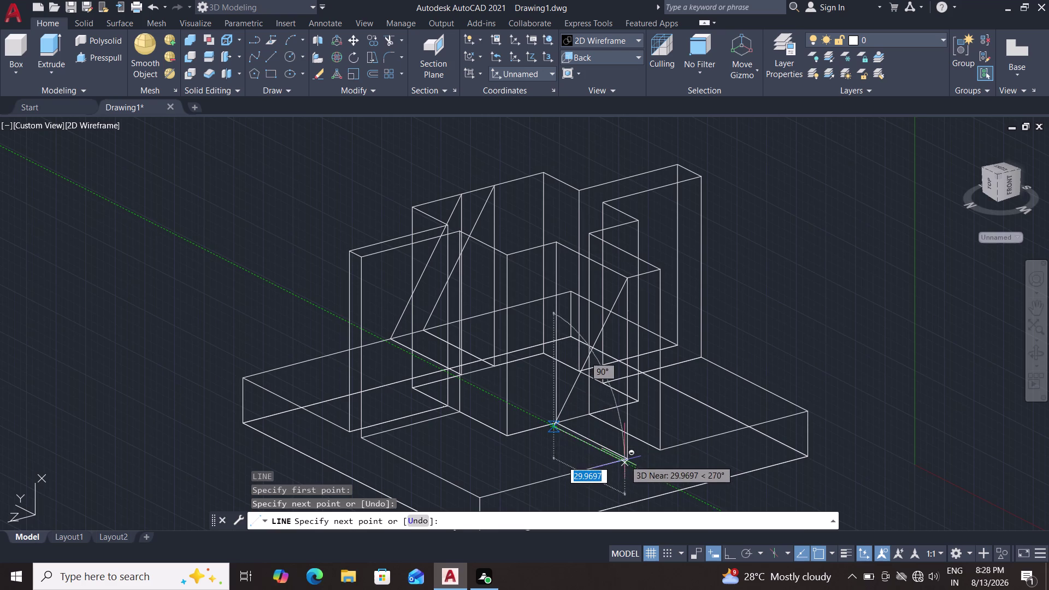
key(Escape)
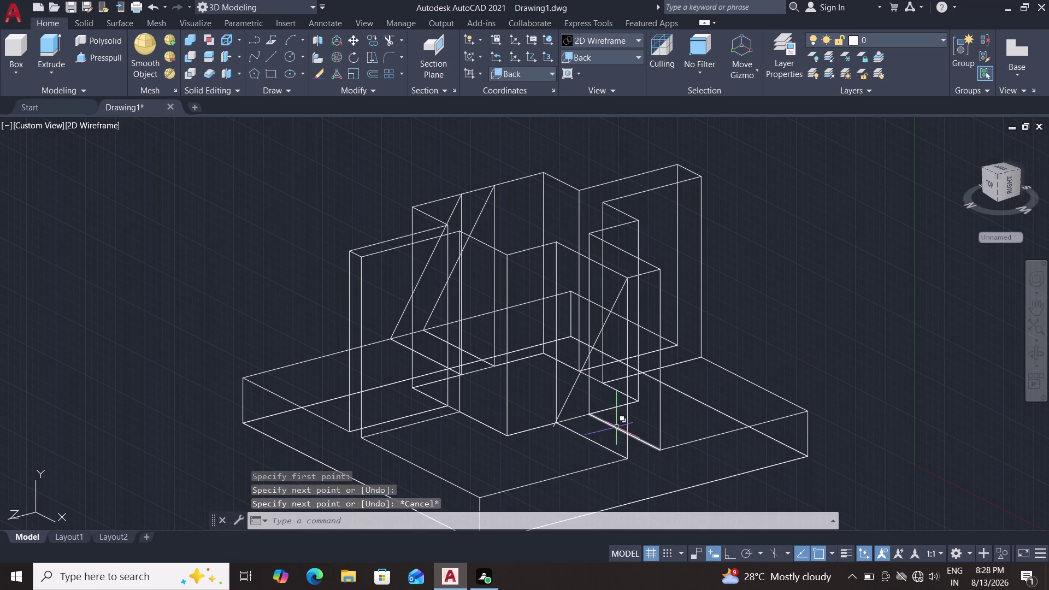
scroll(up, 3)
scroll(up, 3)
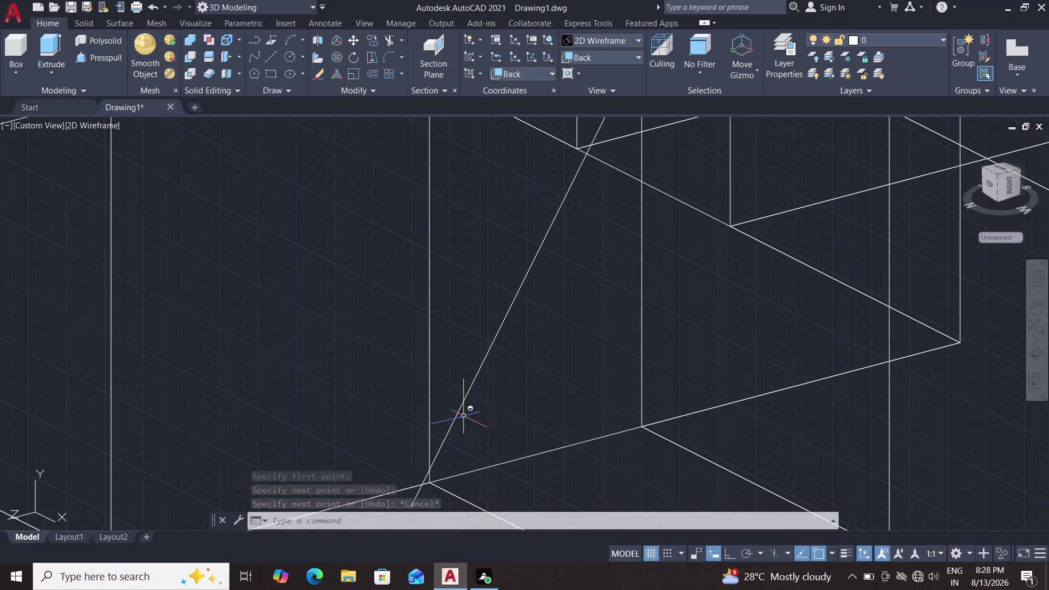
click(459, 415)
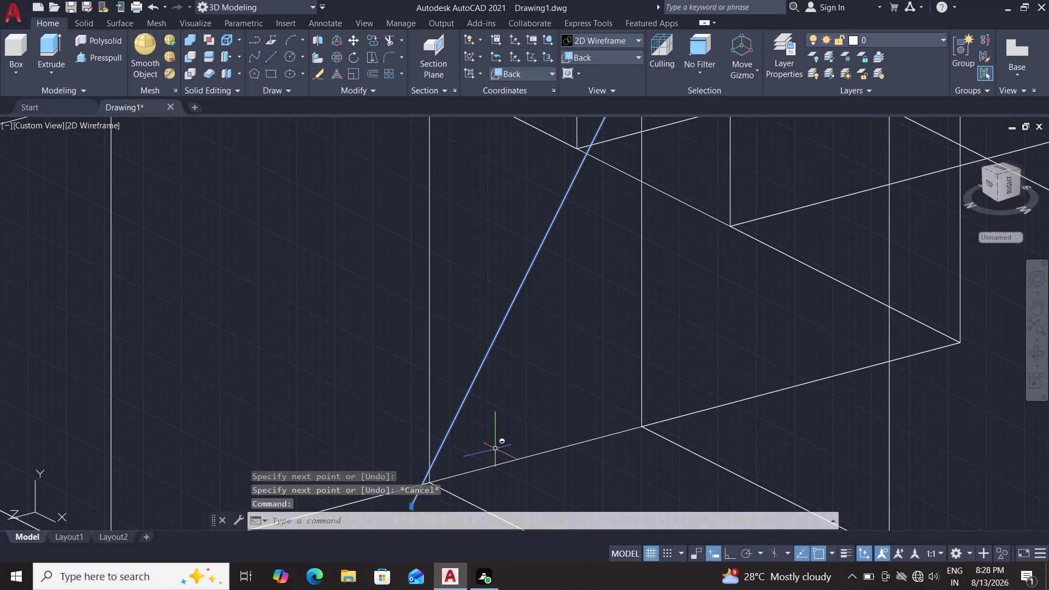
middle_drag(496, 449, 552, 404)
scroll(up, 3)
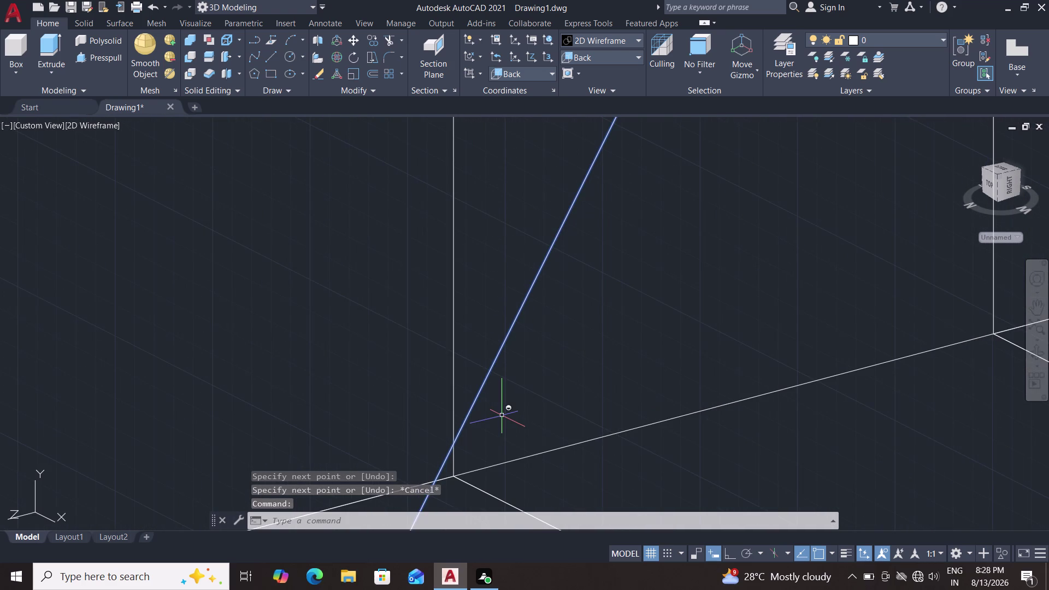
middle_drag(512, 418, 573, 351)
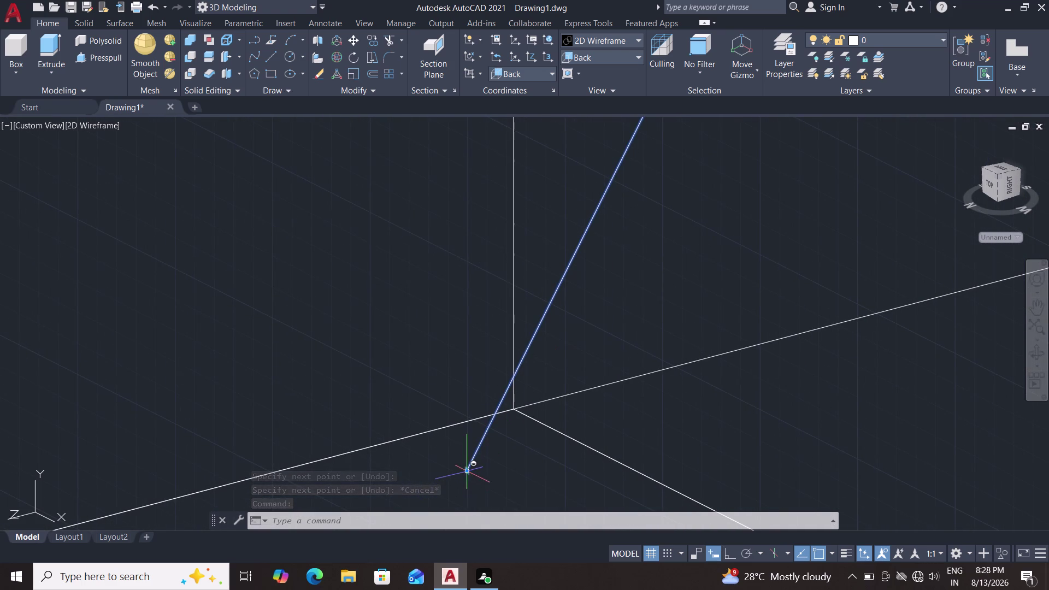
drag(465, 469, 483, 443)
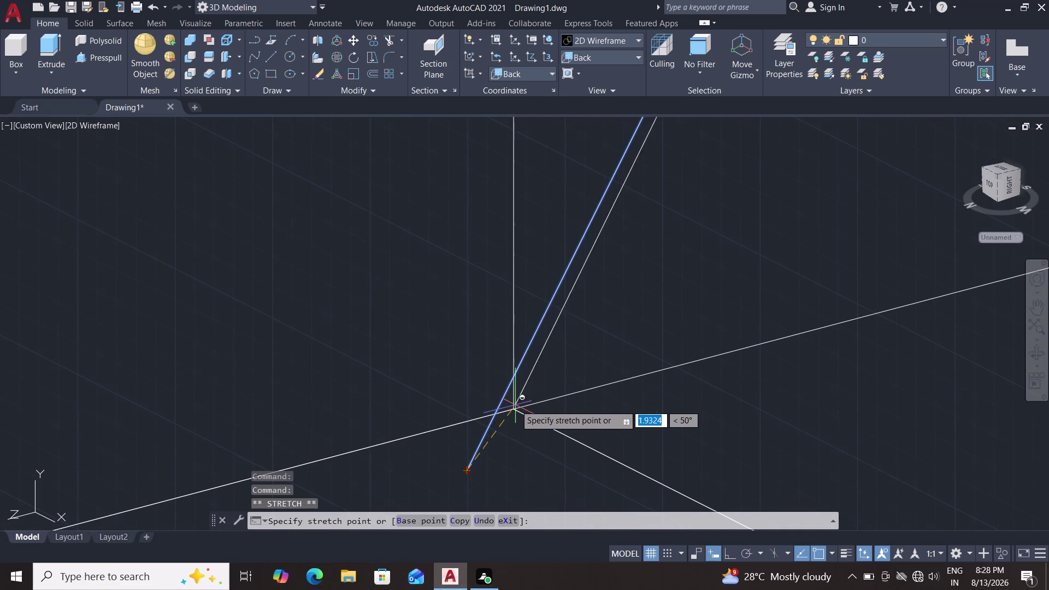
click(514, 407)
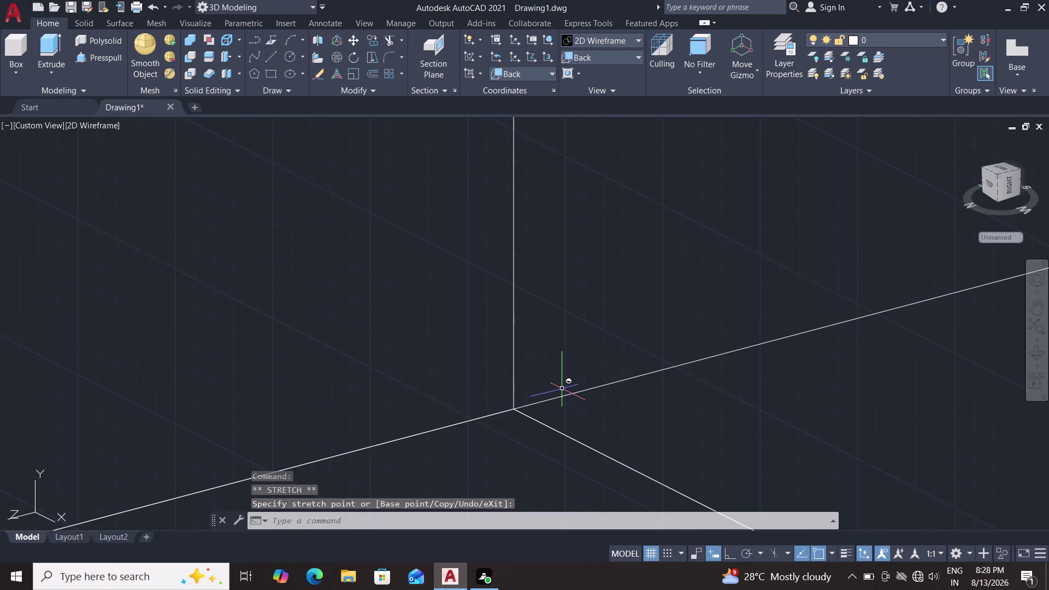
scroll(down, 3)
scroll(down, 3)
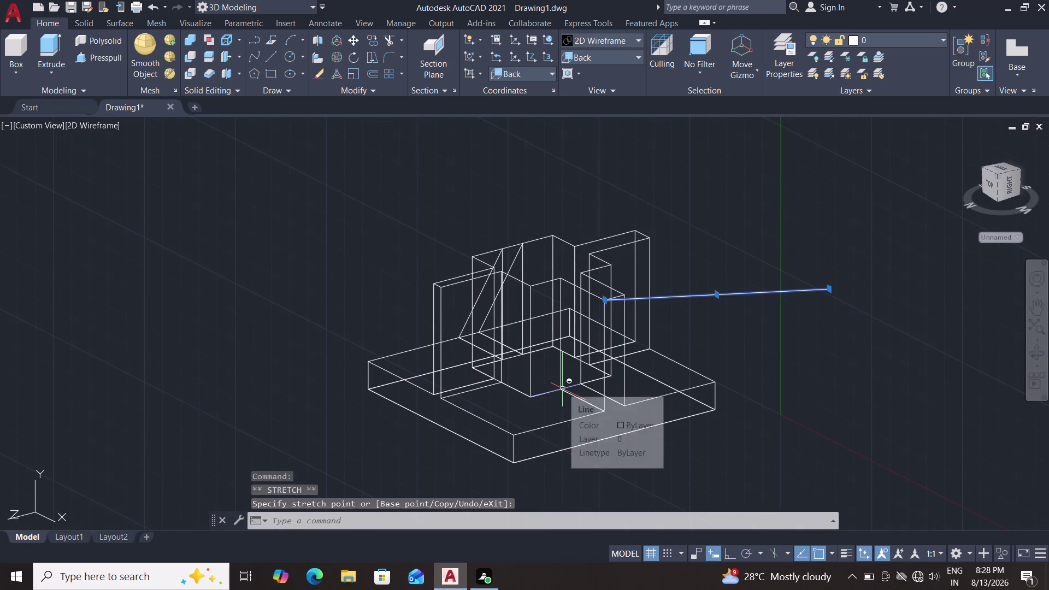
key(Escape)
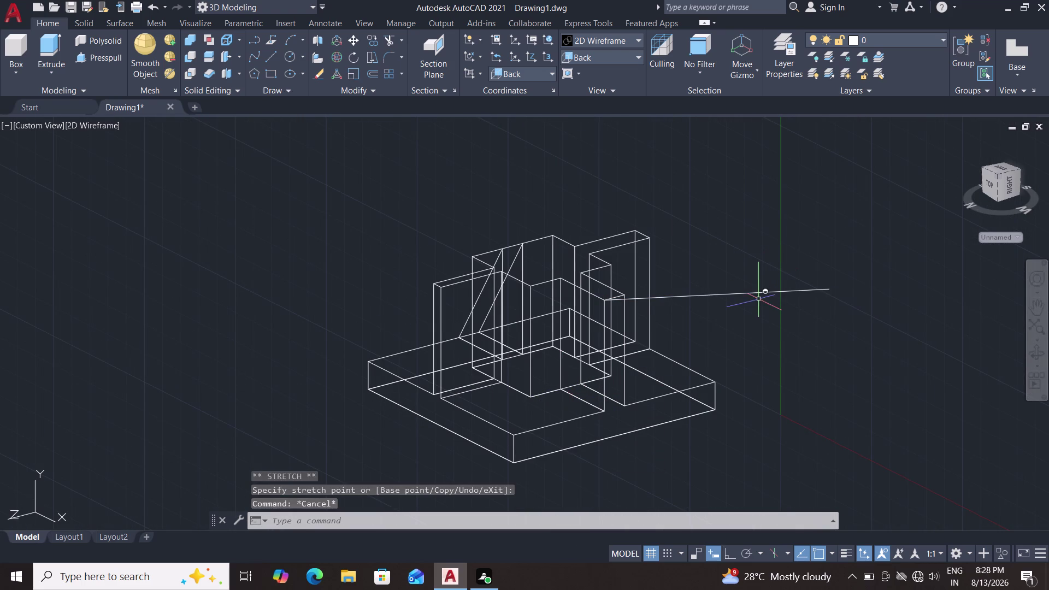
click(763, 292)
key(Delete)
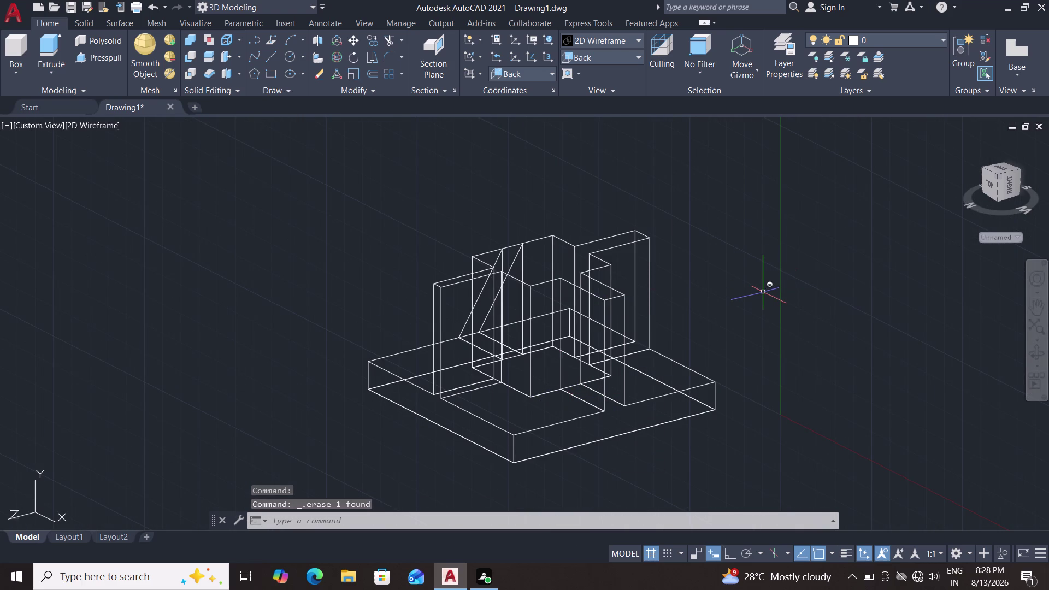
key(l)
key(Return)
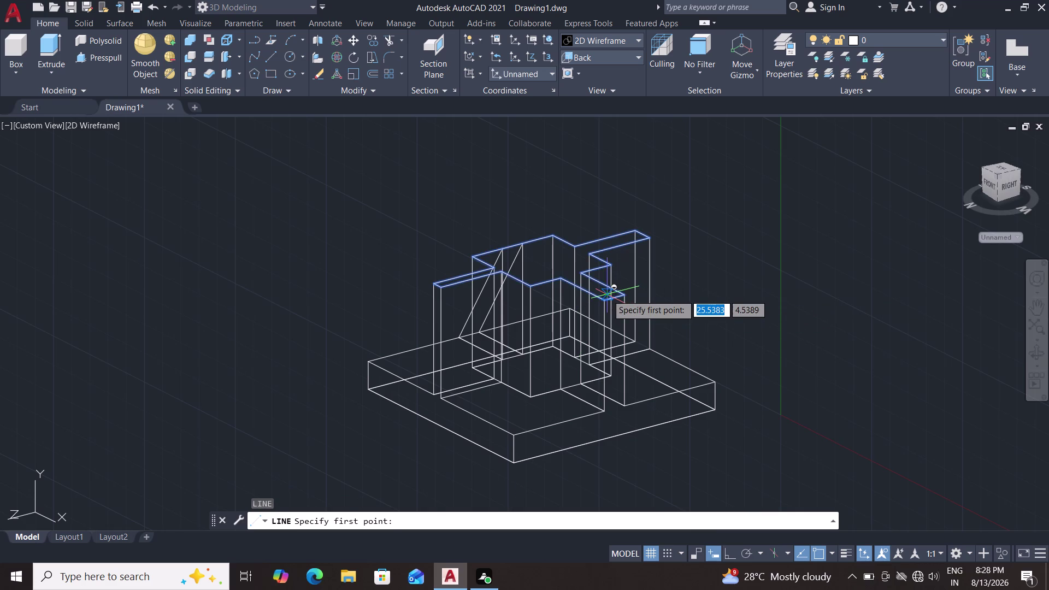
Zoom in and end the diagonal on the right wall's bottom edge.
scroll(up, 3)
scroll(up, 3)
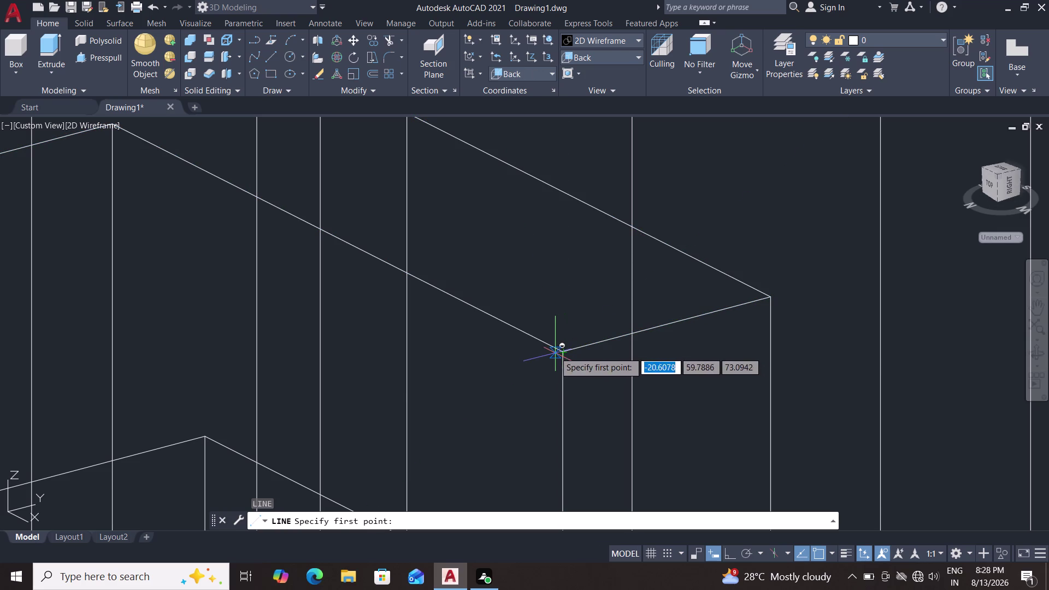
drag(562, 352, 550, 355)
middle_drag(461, 373, 538, 383)
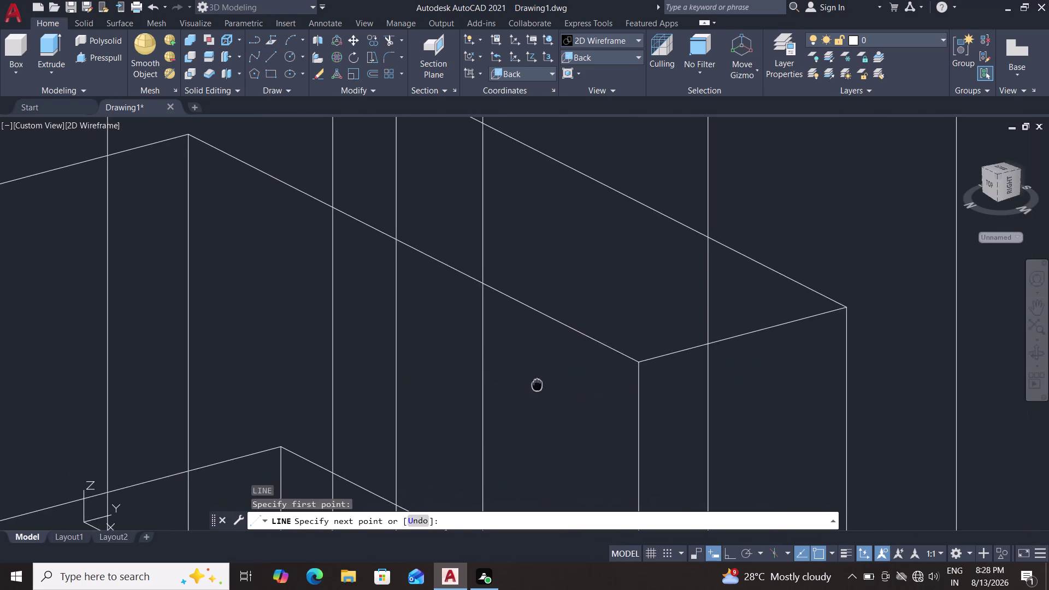
middle_drag(538, 383, 550, 378)
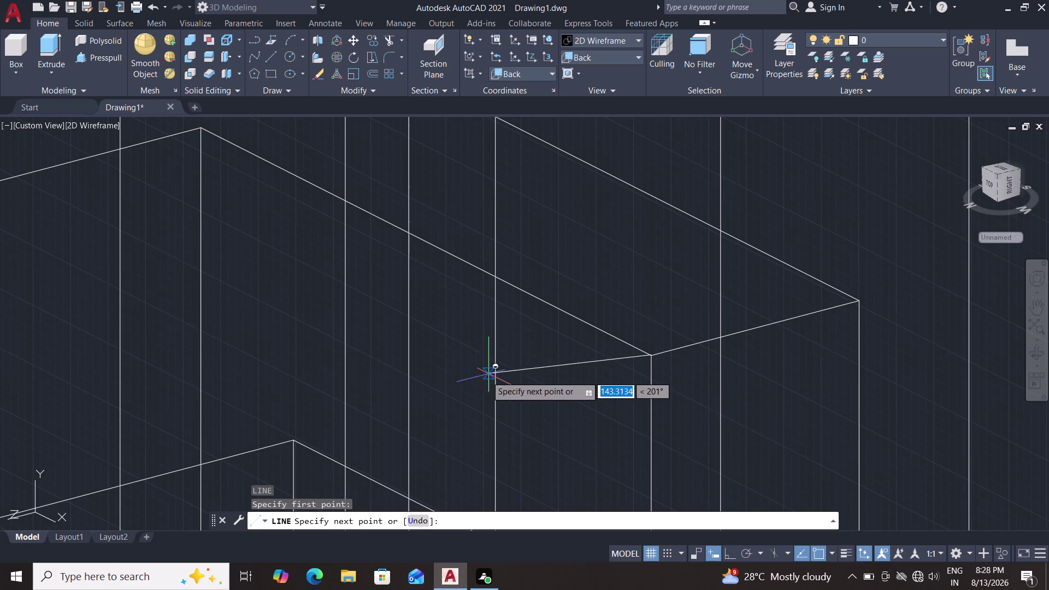
middle_drag(472, 384, 510, 388)
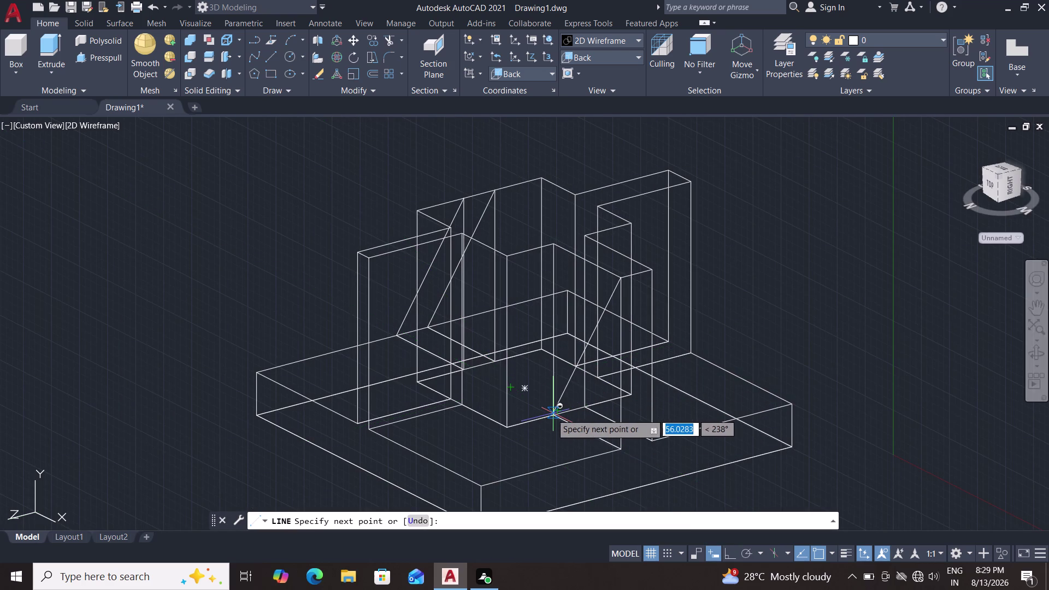
scroll(up, 3)
scroll(up, 3)
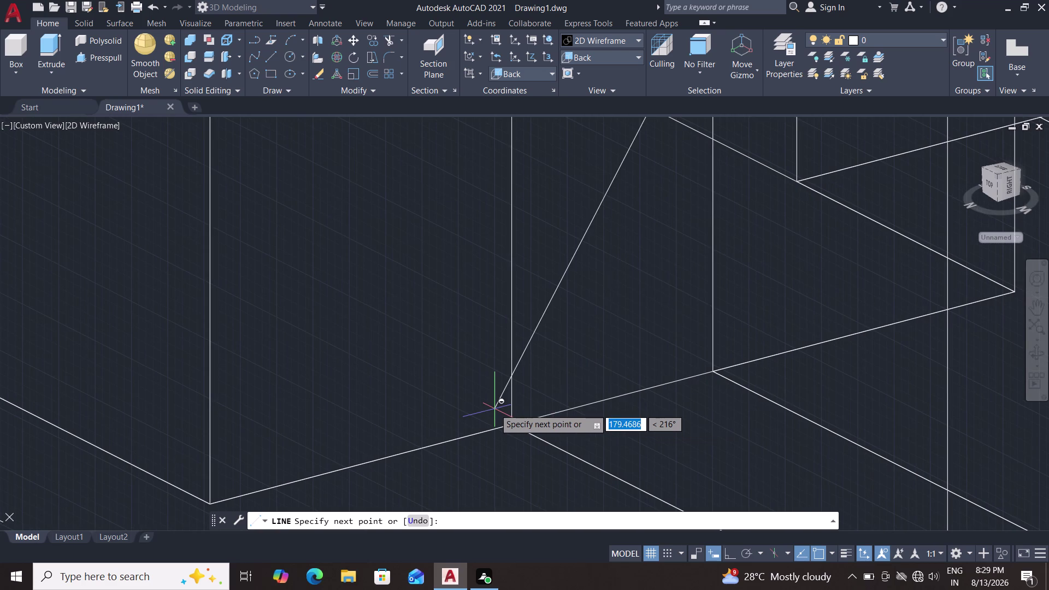
scroll(up, 3)
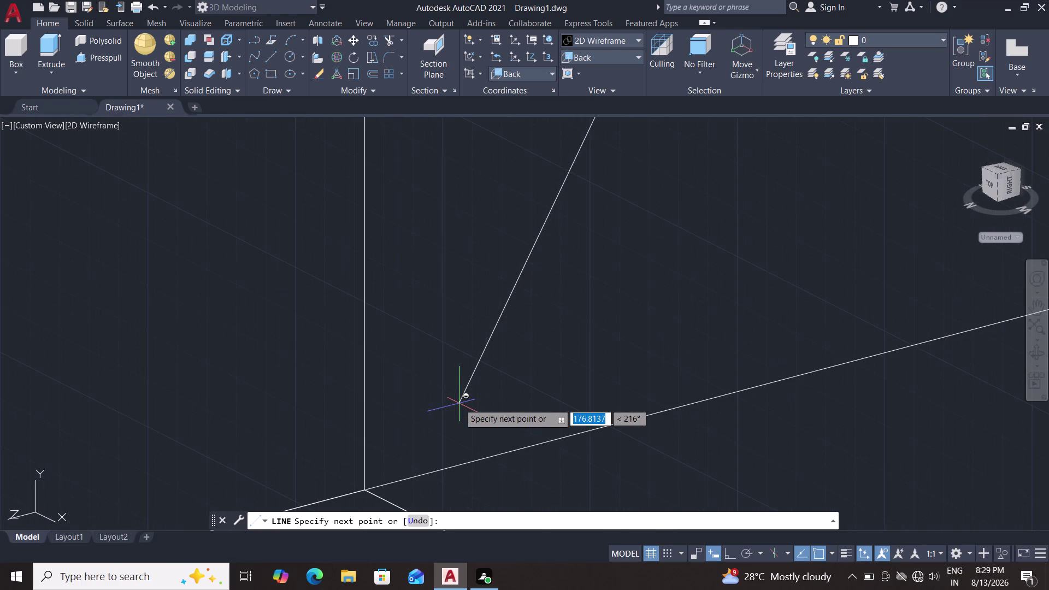
click(367, 488)
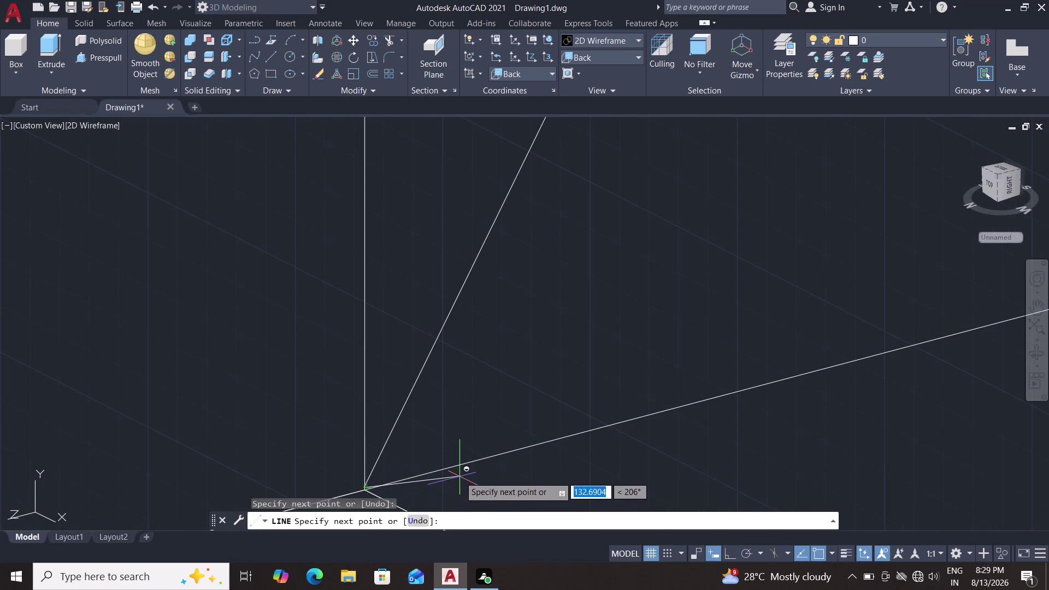
Draw the triangle's bottom edge and vertical edge to complete the outline.
scroll(down, 3)
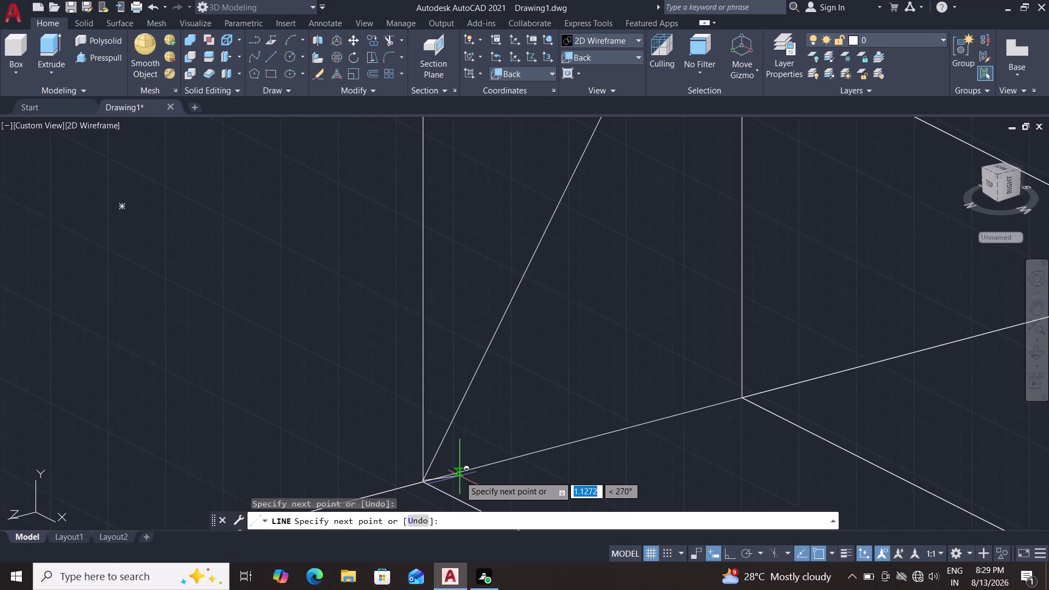
scroll(down, 3)
scroll(down, 3)
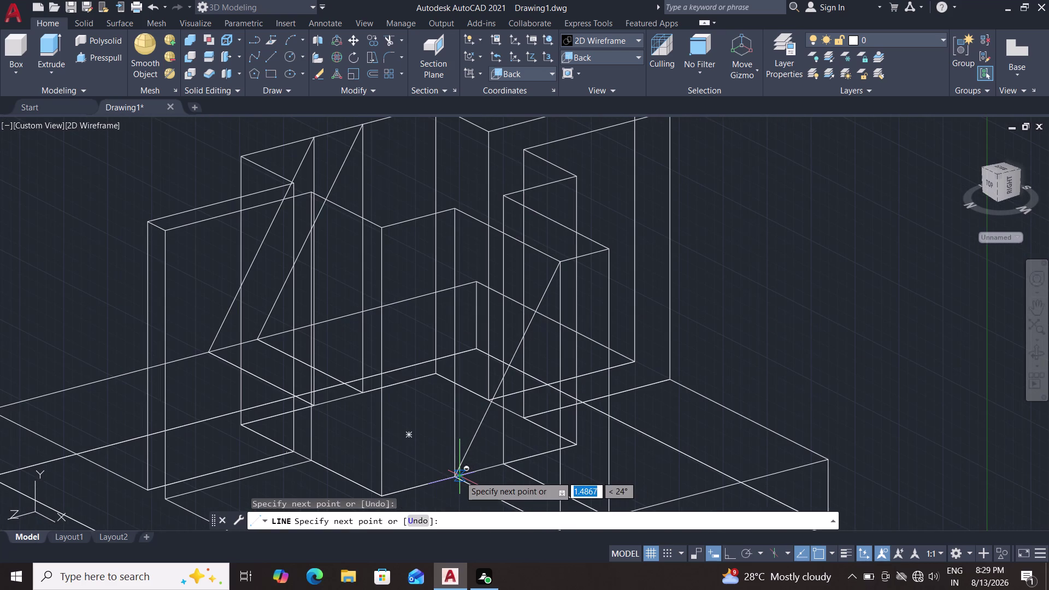
middle_drag(503, 501, 489, 446)
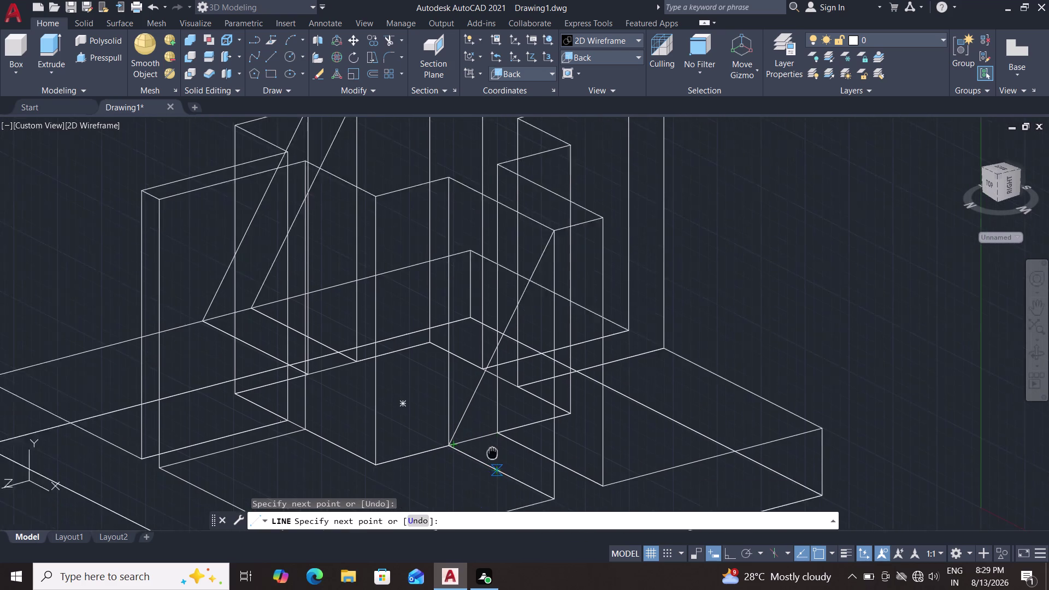
middle_drag(489, 446, 478, 428)
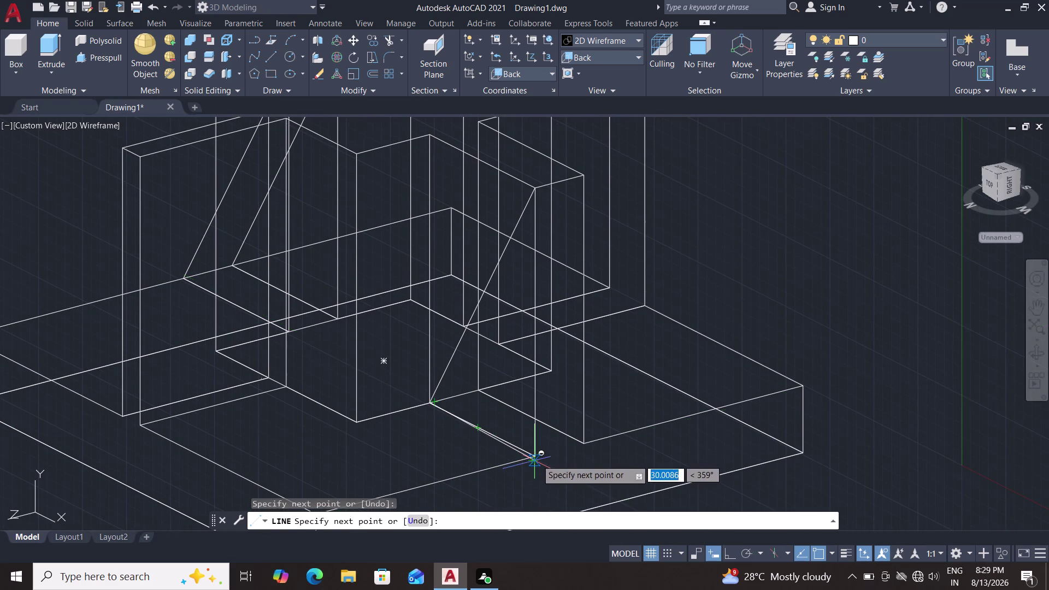
click(538, 456)
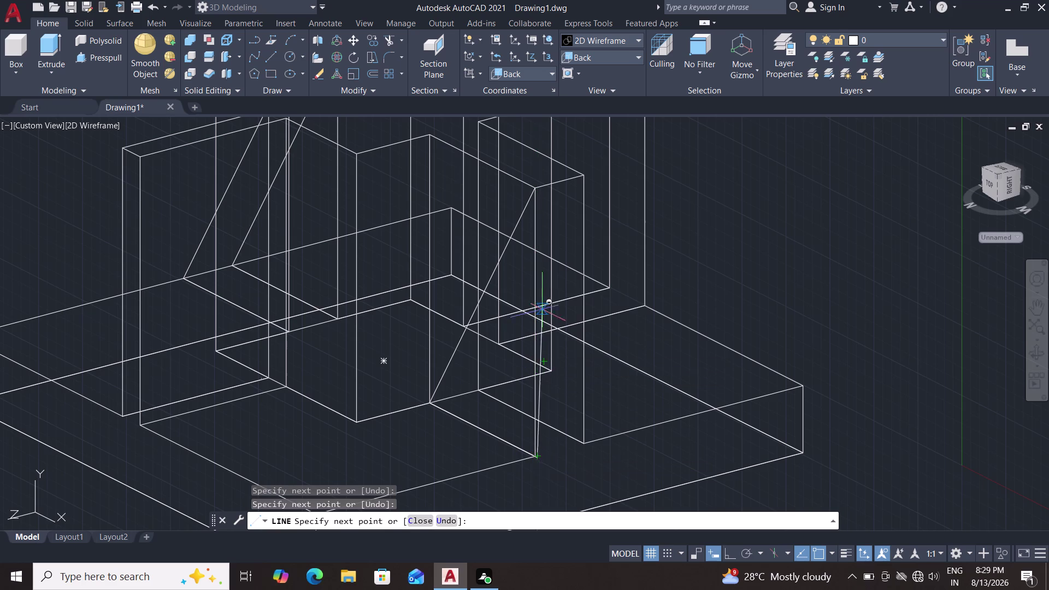
click(534, 189)
key(Escape)
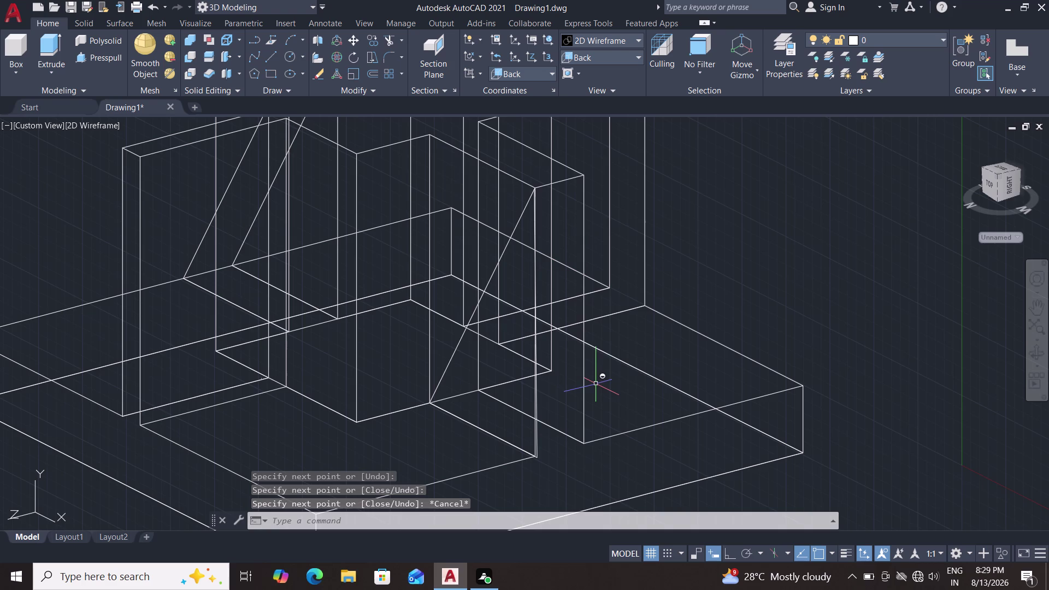
click(96, 57)
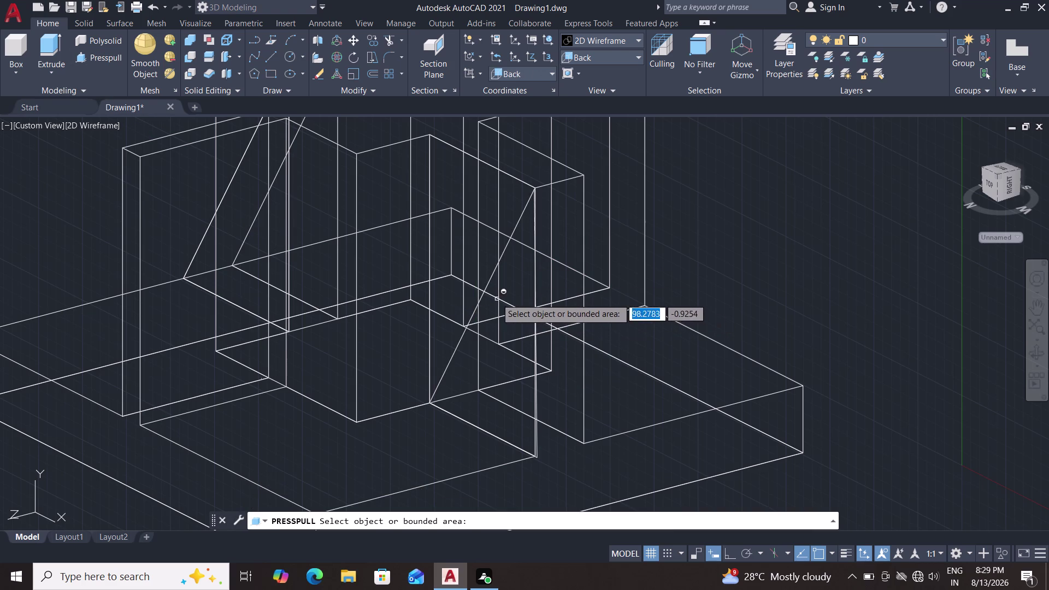
Cancel the press-pull on the right wall's triangle and switch to Shades of Gray.
click(483, 292)
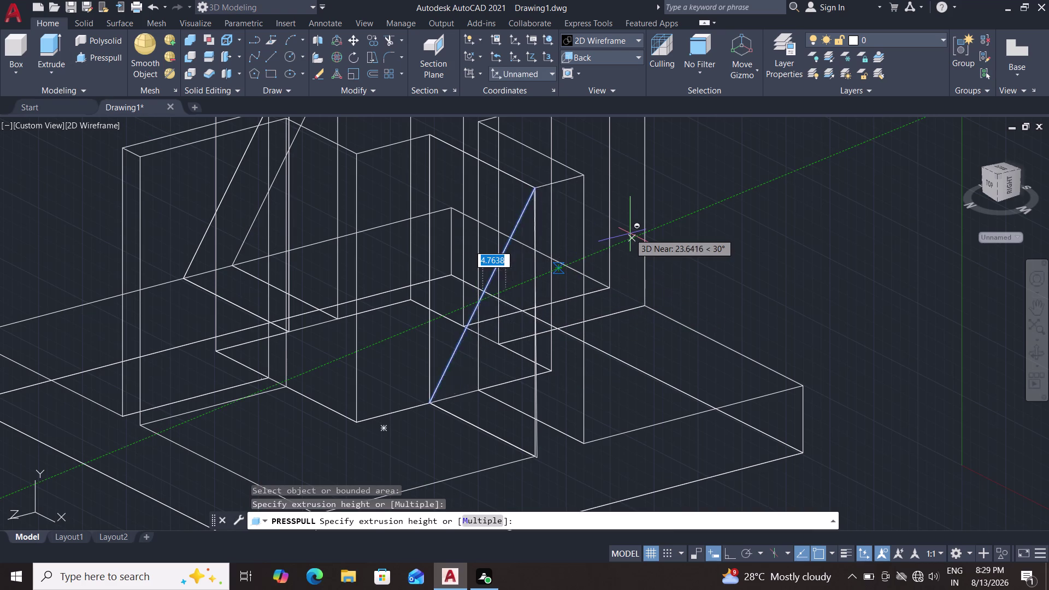
key(Escape)
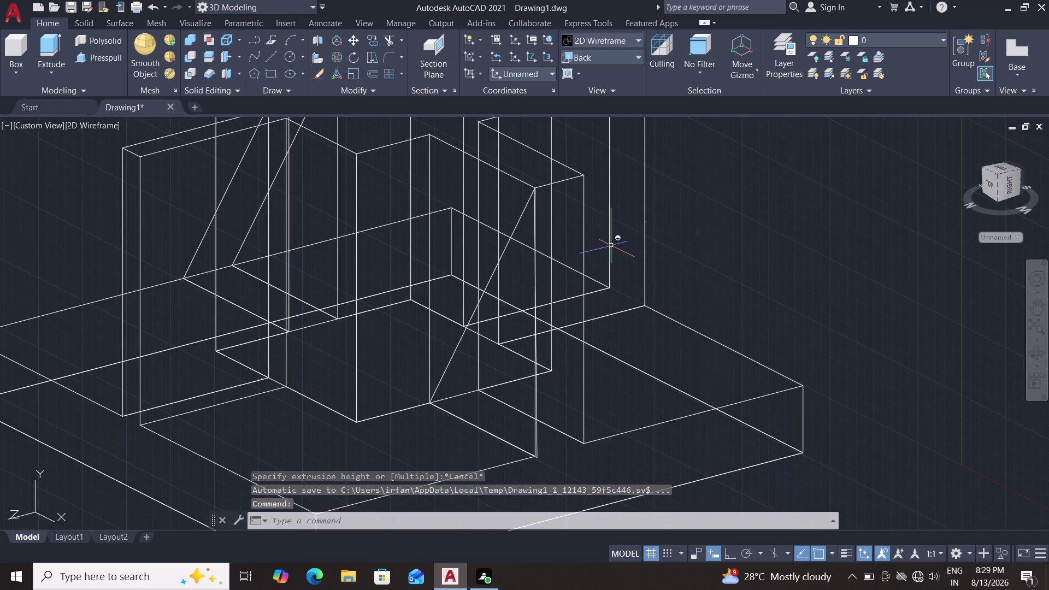
click(607, 41)
click(697, 118)
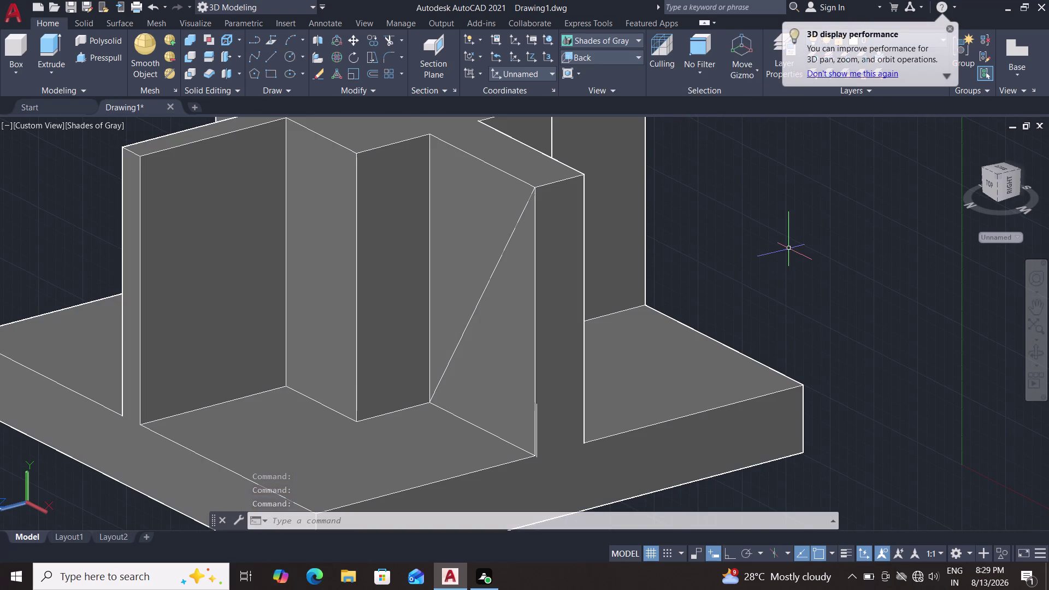
Erase the vertical construction line at the wall's front corner, then pick the base line.
click(539, 438)
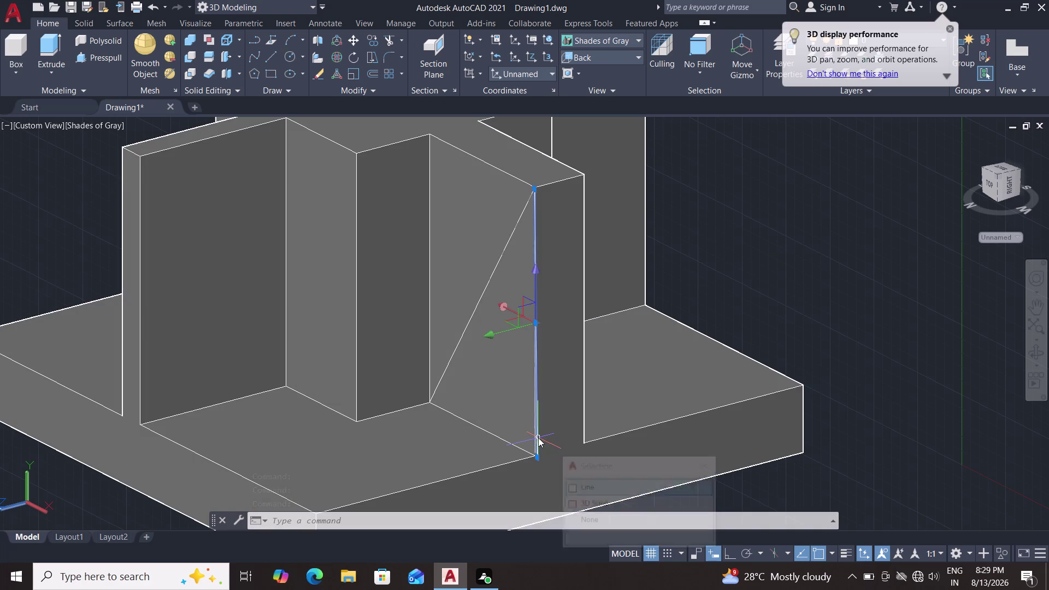
key(Delete)
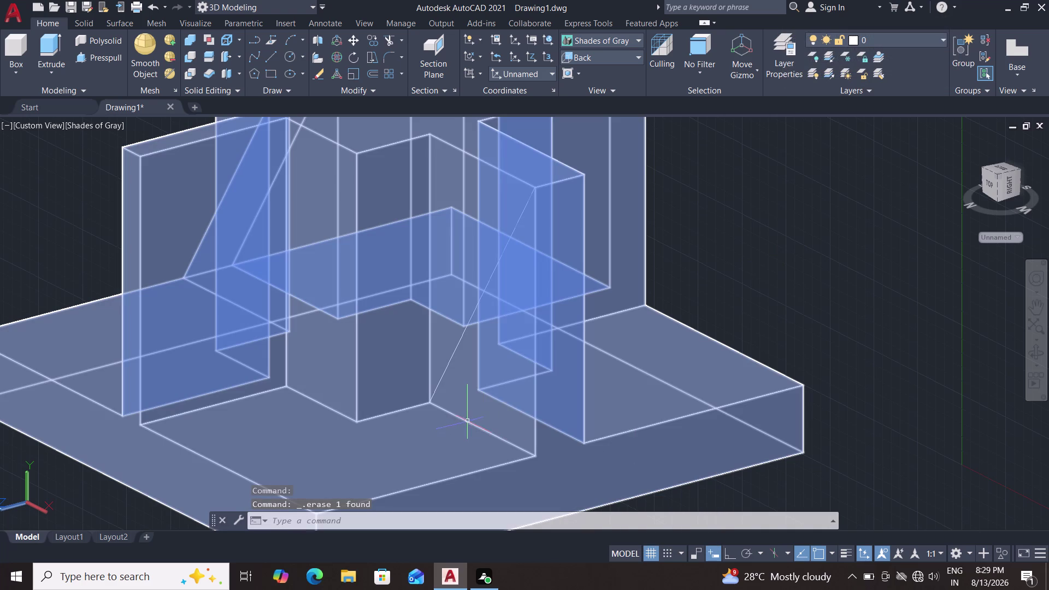
click(470, 421)
click(517, 486)
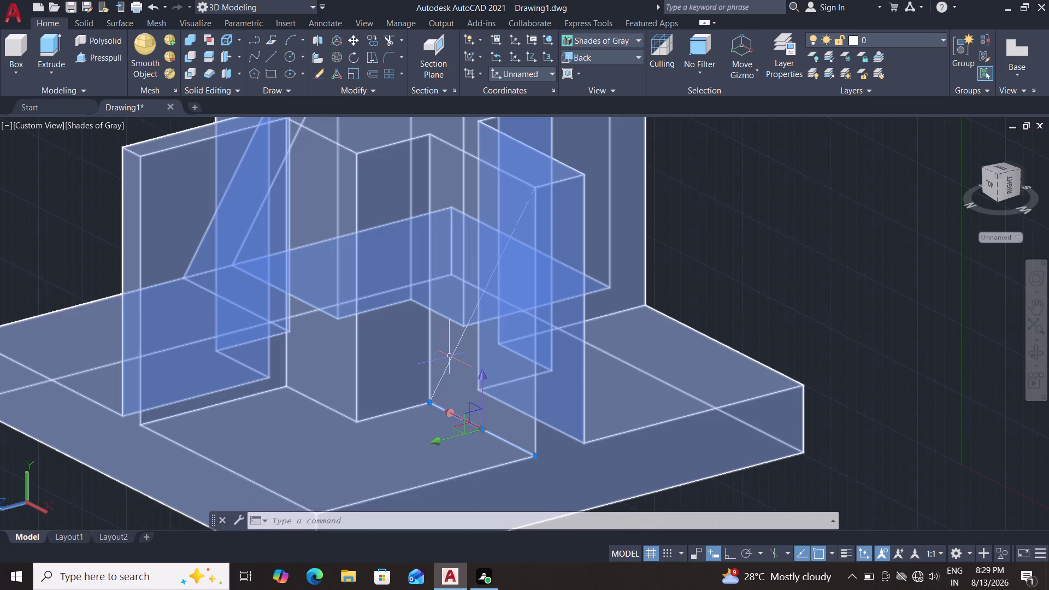
Select the diagonal sketch line, clear the selection, and start the LINE command.
click(451, 358)
click(502, 423)
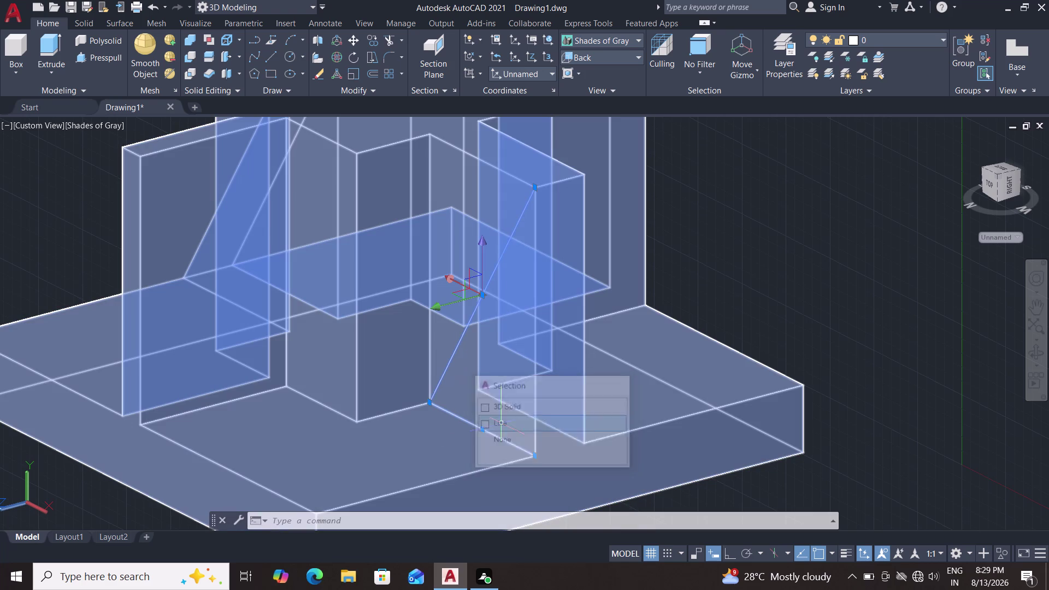
key(Escape)
key(Escape)
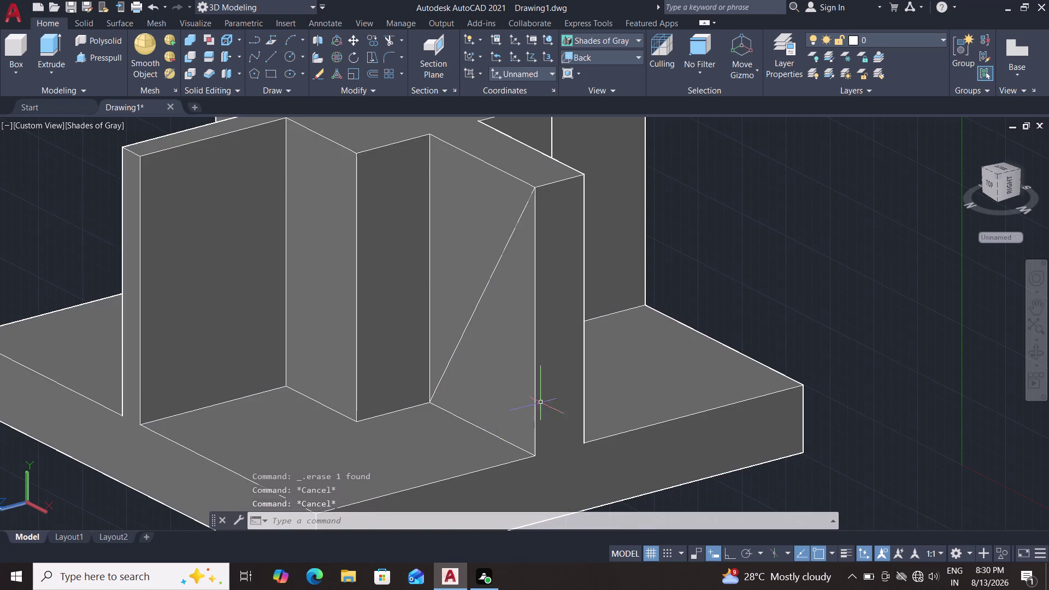
key(l)
key(Return)
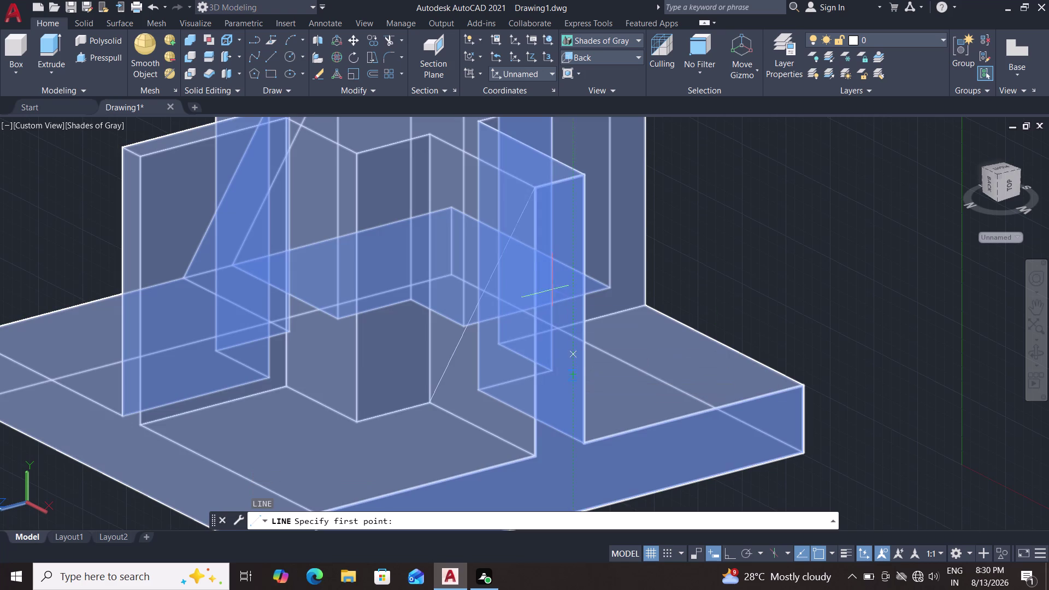
Draw a vertical edge line down to the wall's bottom corner.
click(538, 188)
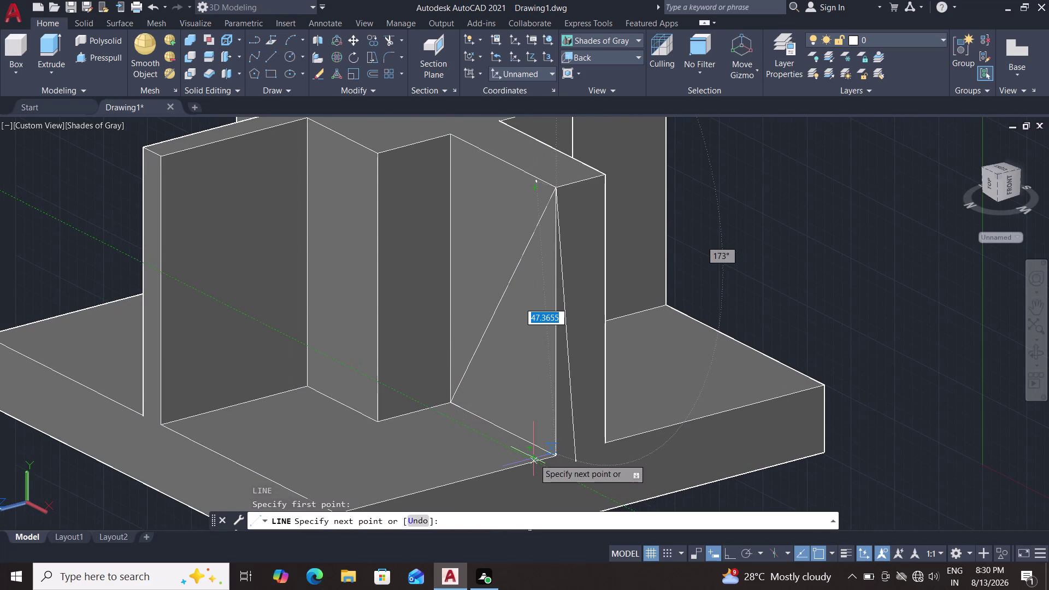
scroll(up, 3)
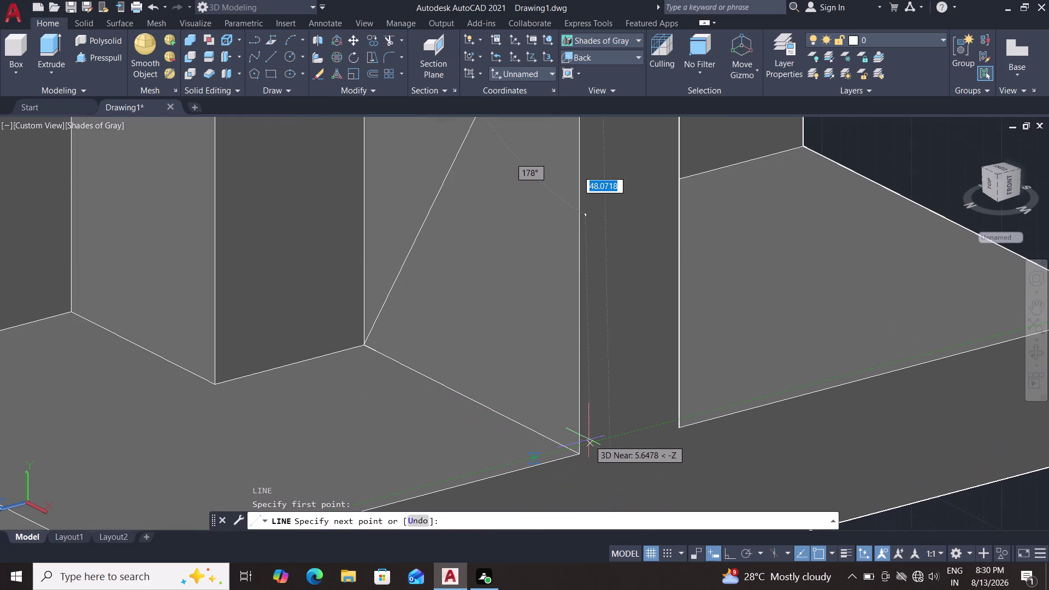
scroll(up, 3)
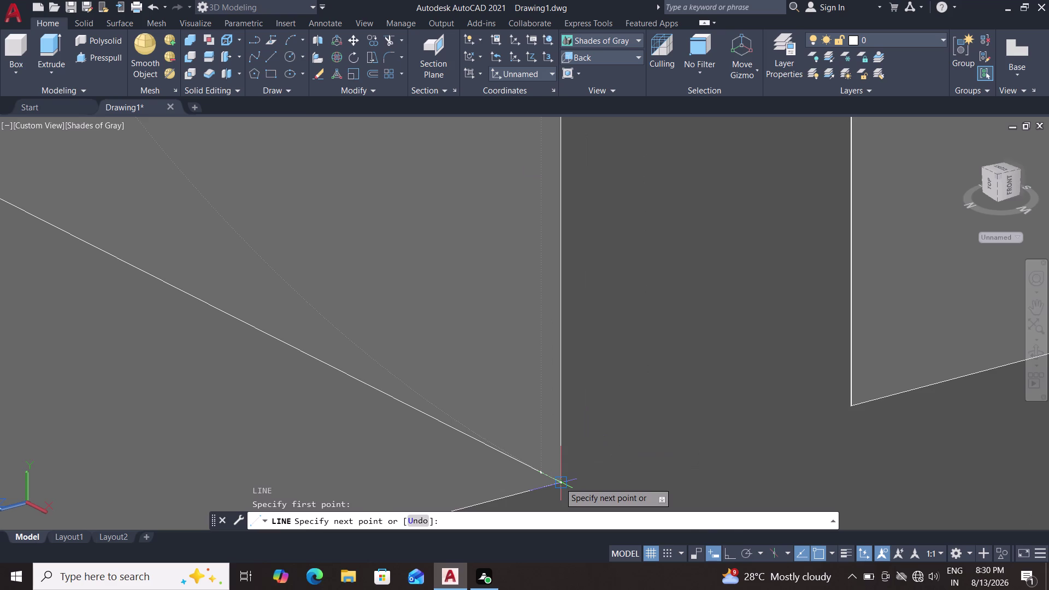
click(559, 482)
key(Escape)
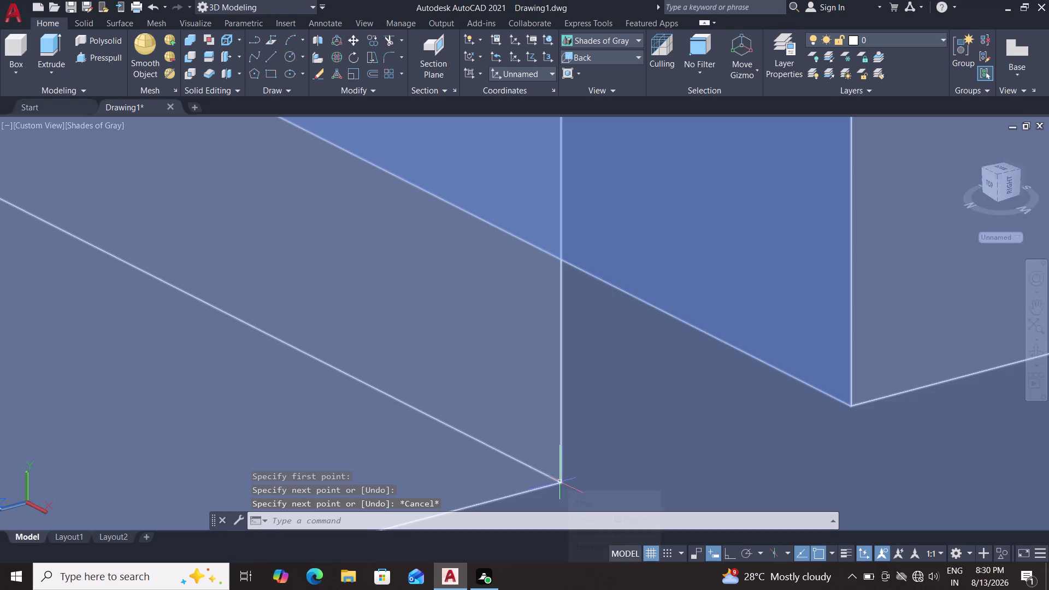
Select the vertical, bottom and diagonal lines via selection cycling and JOIN them.
click(562, 455)
click(597, 496)
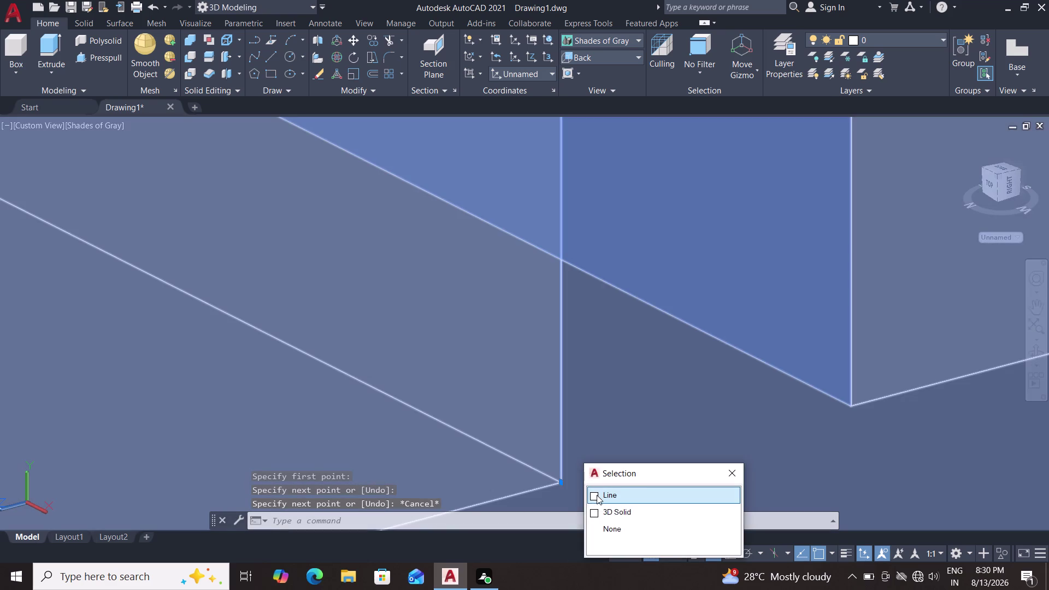
scroll(down, 3)
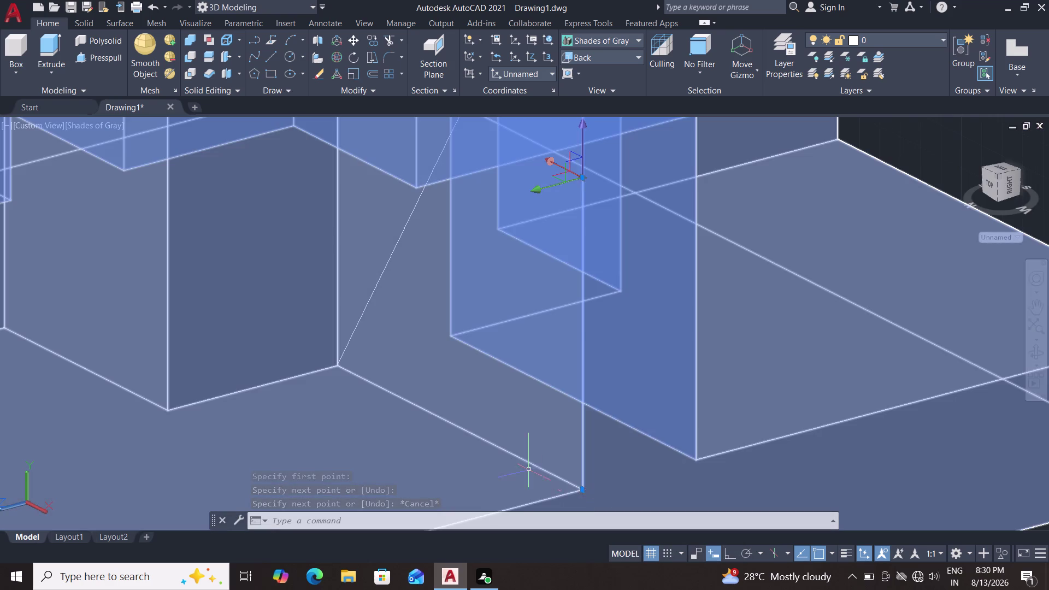
click(526, 462)
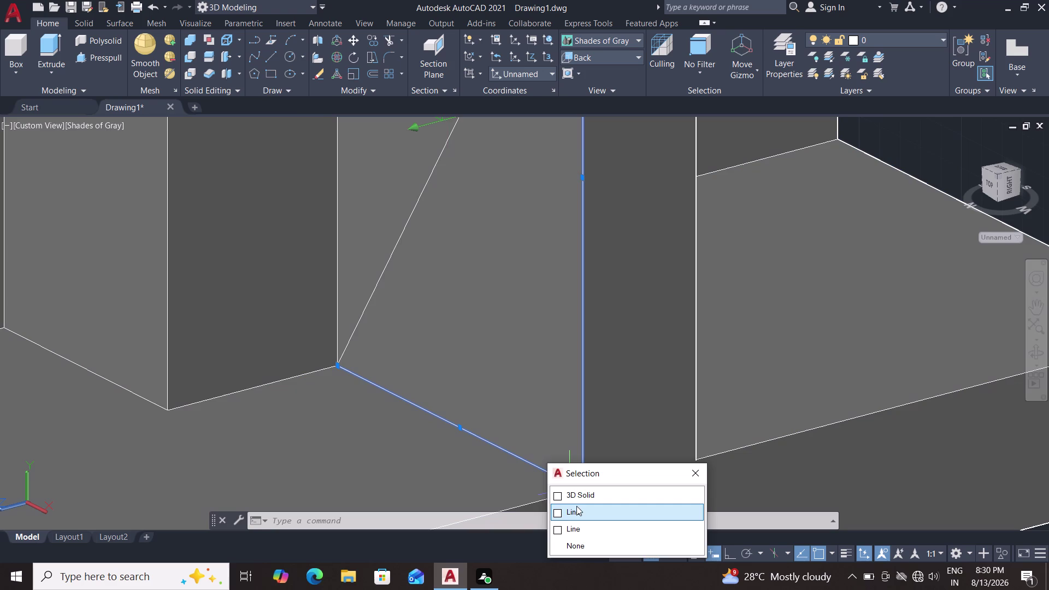
click(576, 507)
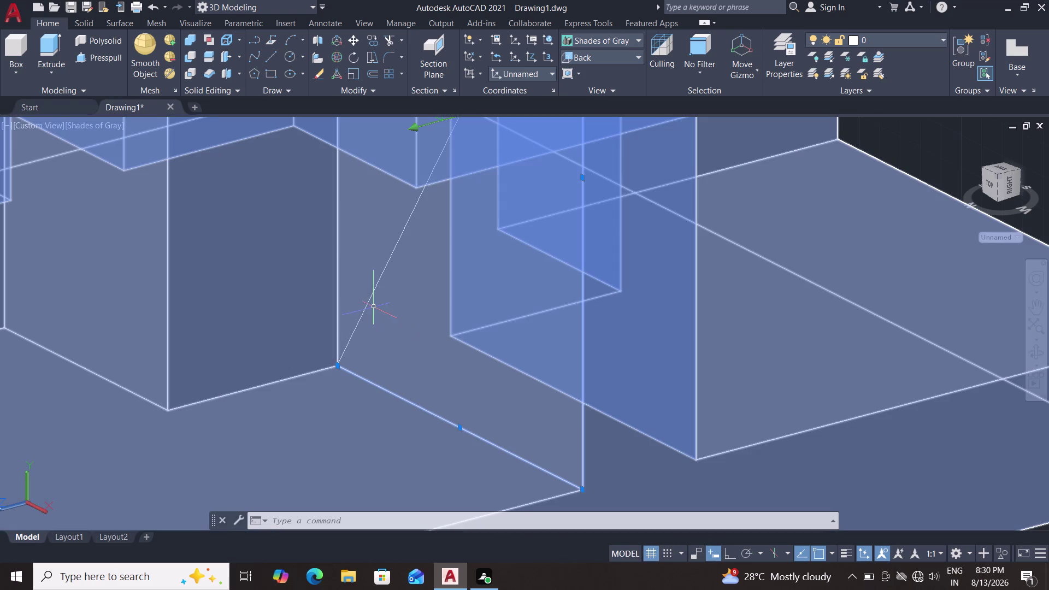
click(366, 306)
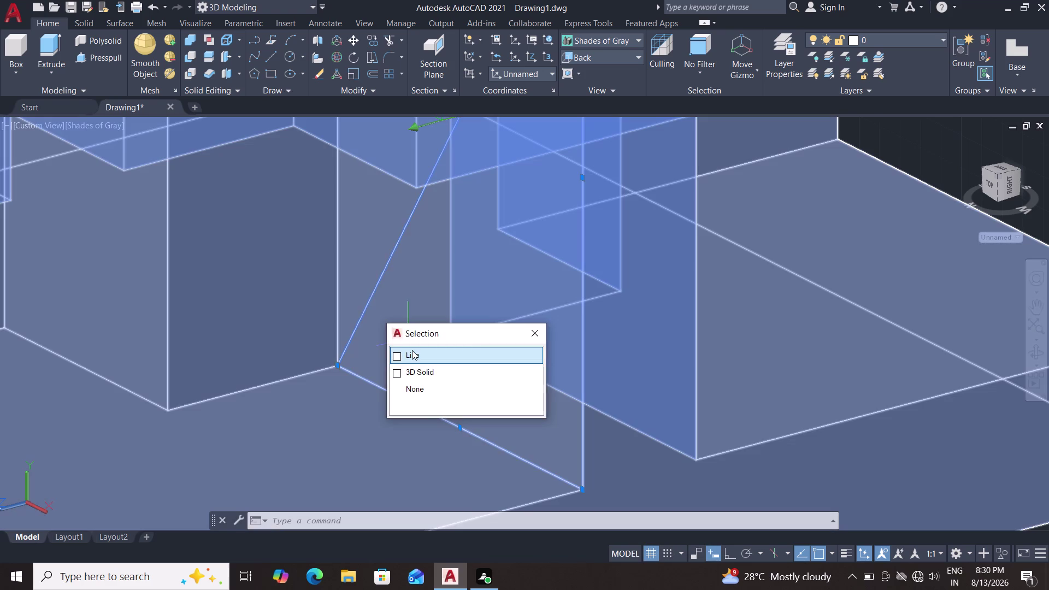
click(412, 350)
scroll(down, 3)
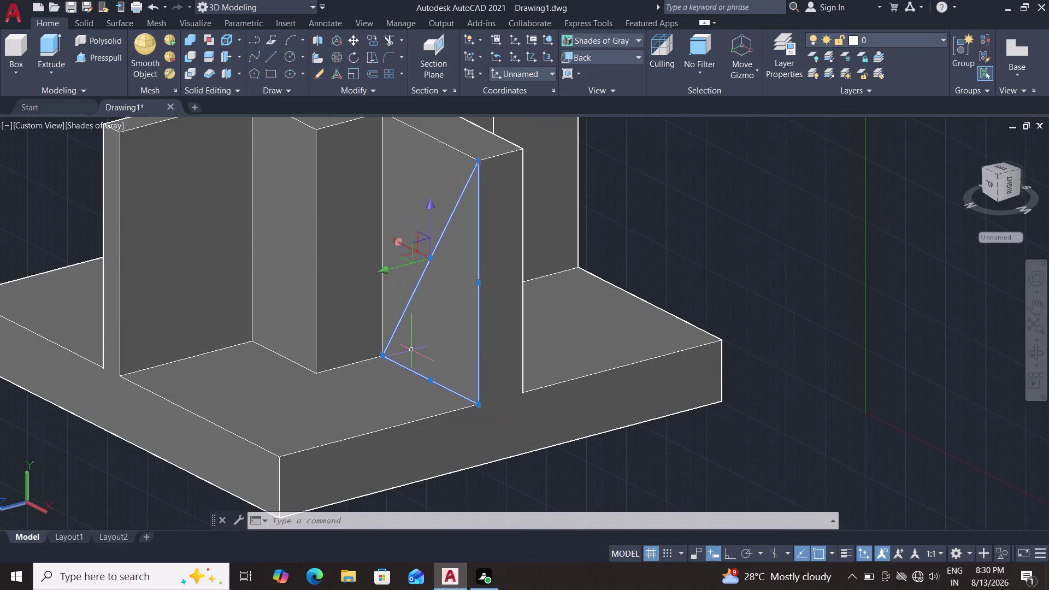
key(j)
key(Return)
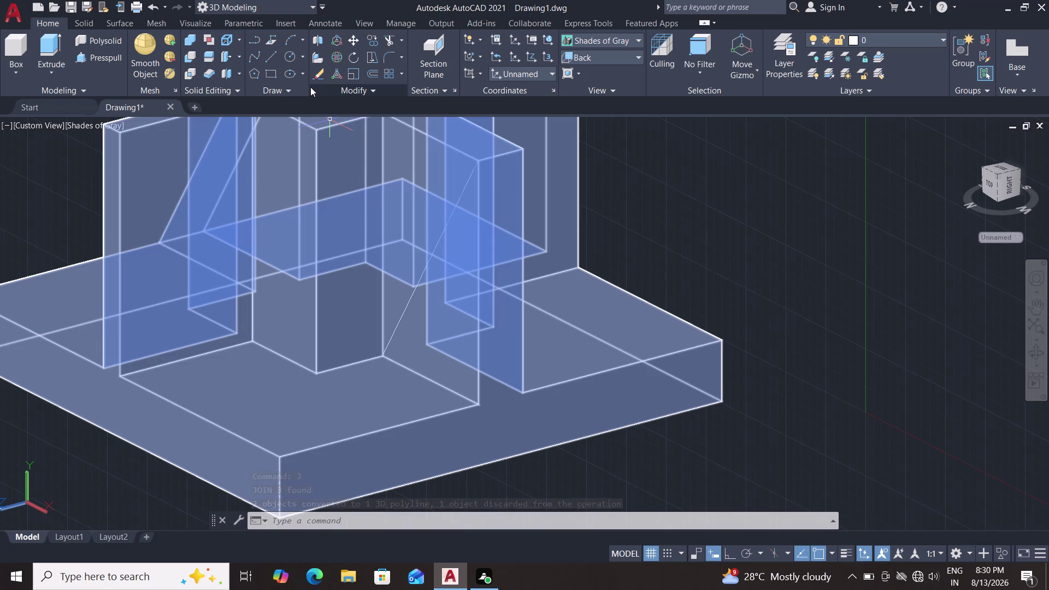
Press-pull the right wall's triangular outline into one sloped solid wedge.
click(108, 53)
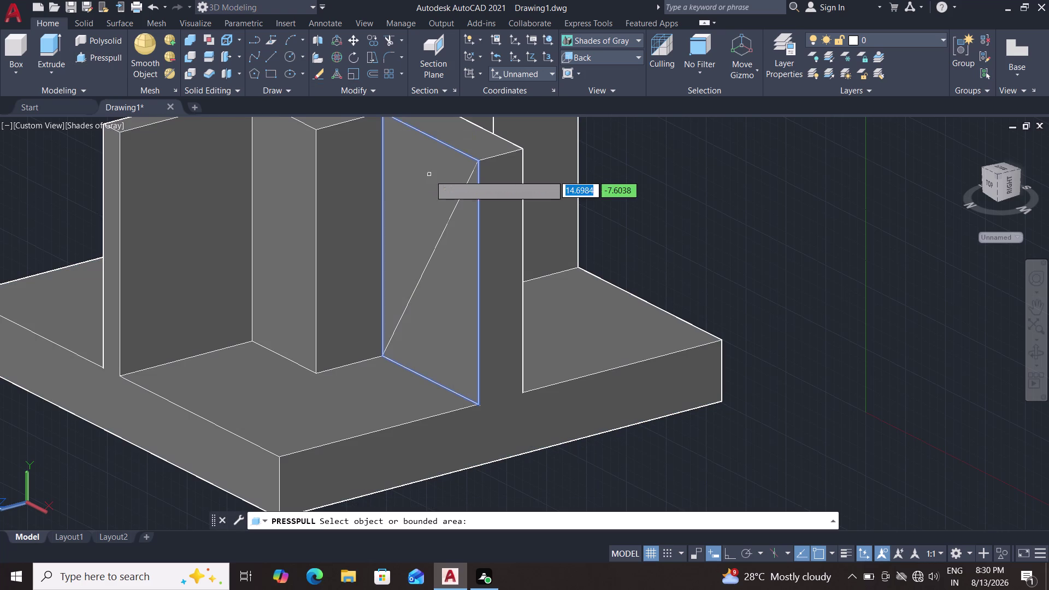
click(427, 183)
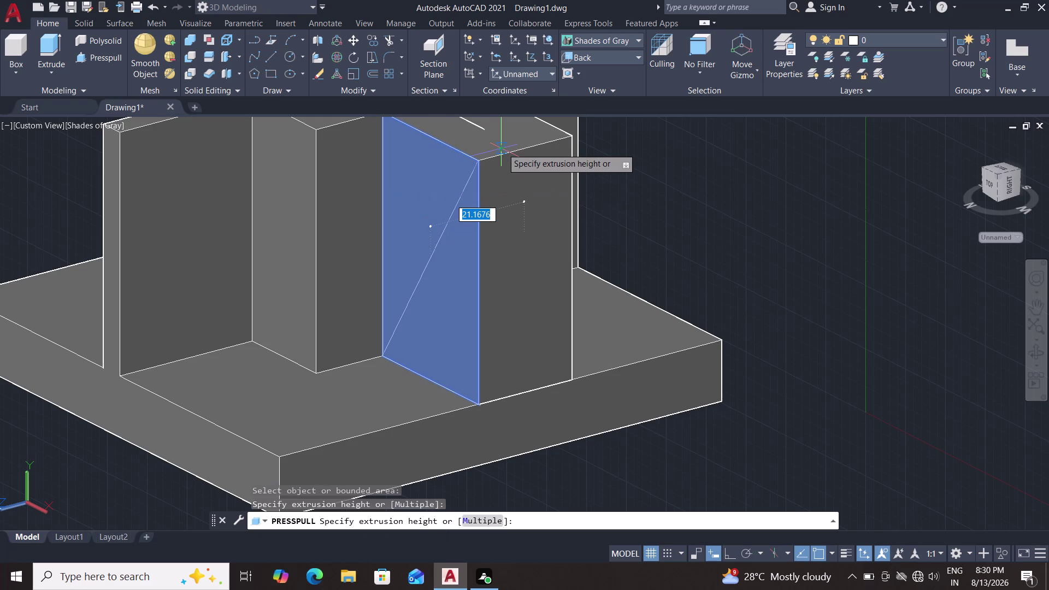
key(Escape)
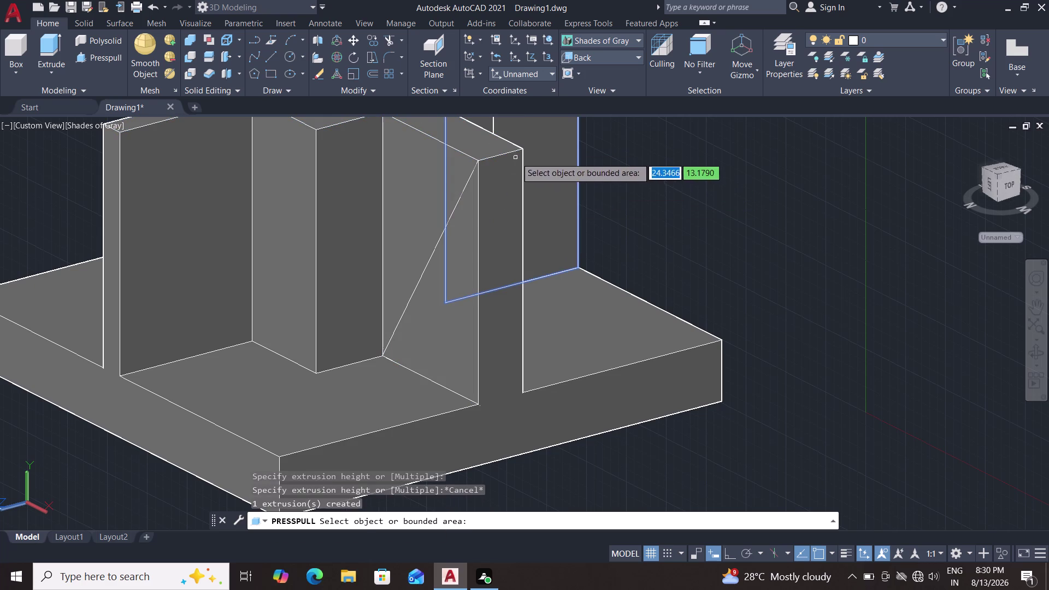
key(Escape)
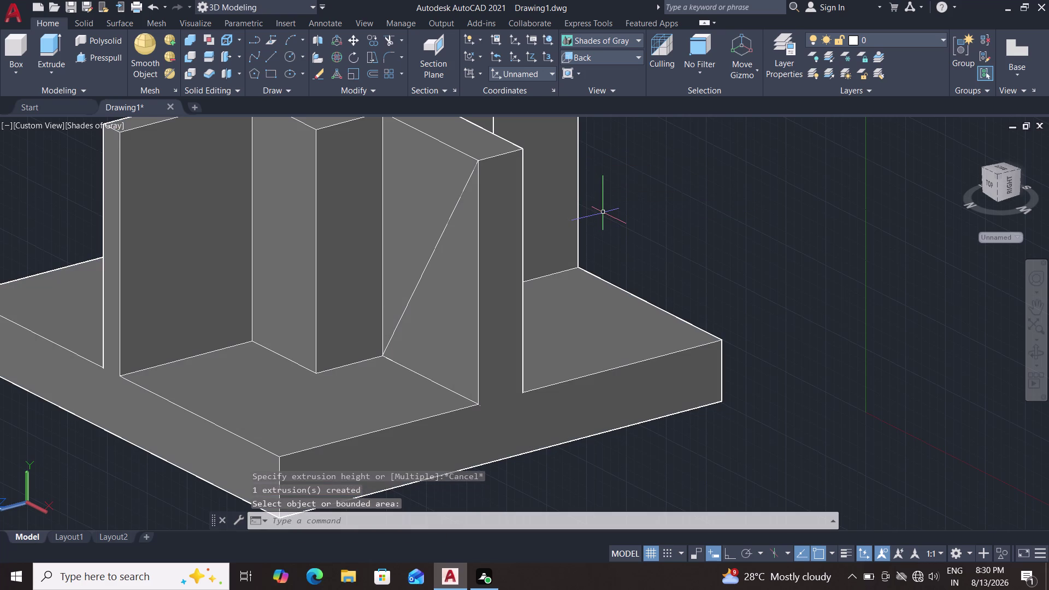
middle_drag(590, 212, 633, 226)
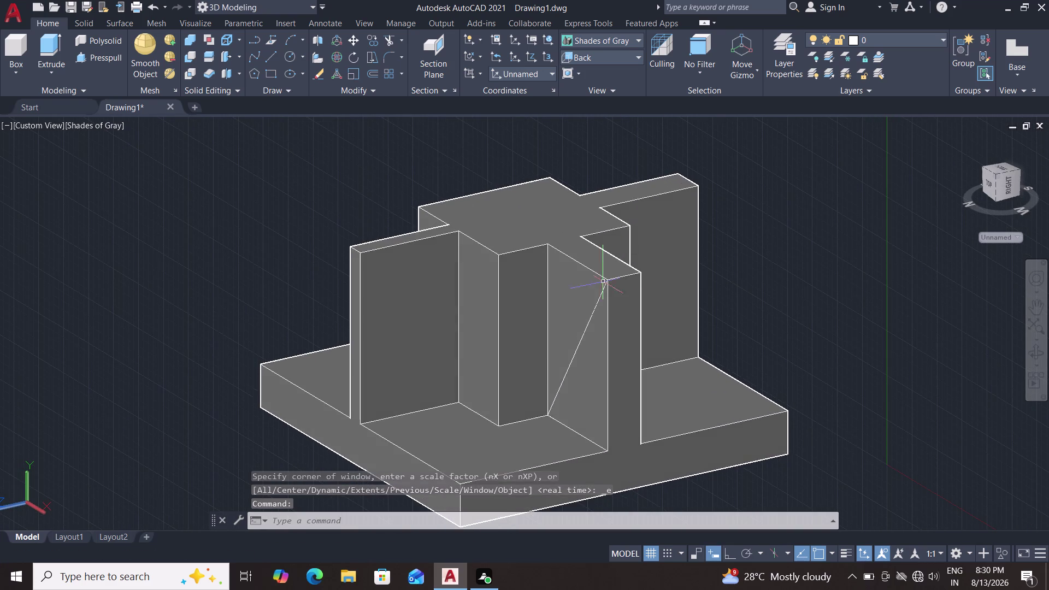
middle_drag(325, 279, 419, 273)
middle_drag(419, 272, 477, 261)
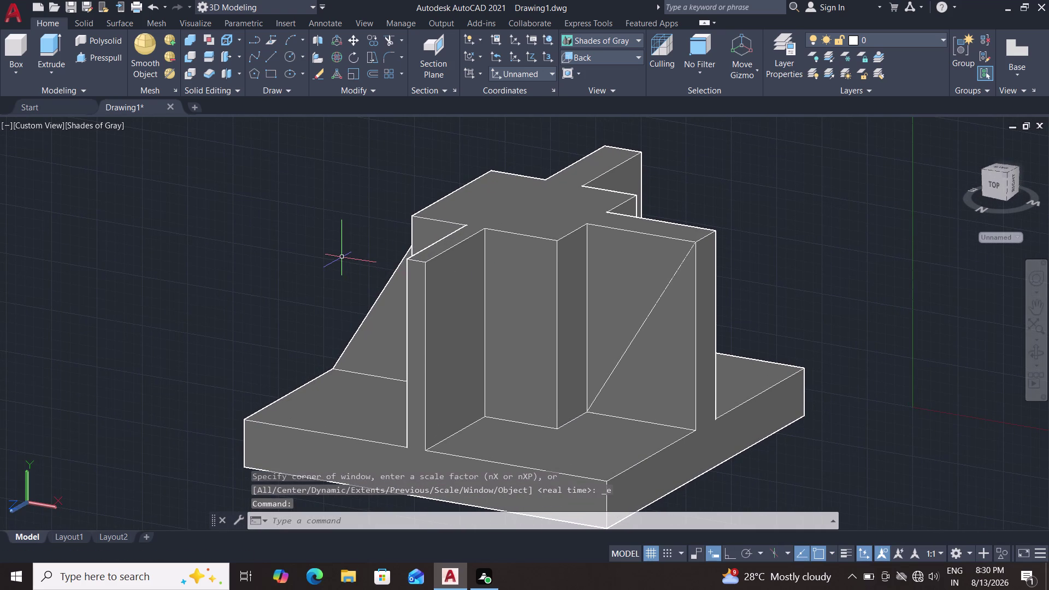
middle_drag(272, 260, 312, 251)
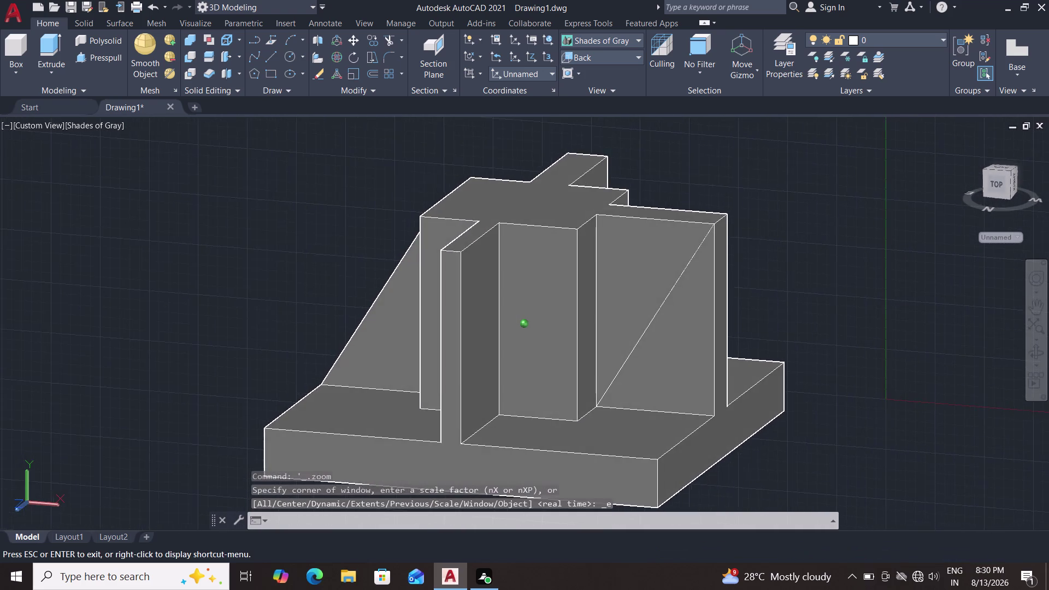
middle_drag(312, 251, 341, 257)
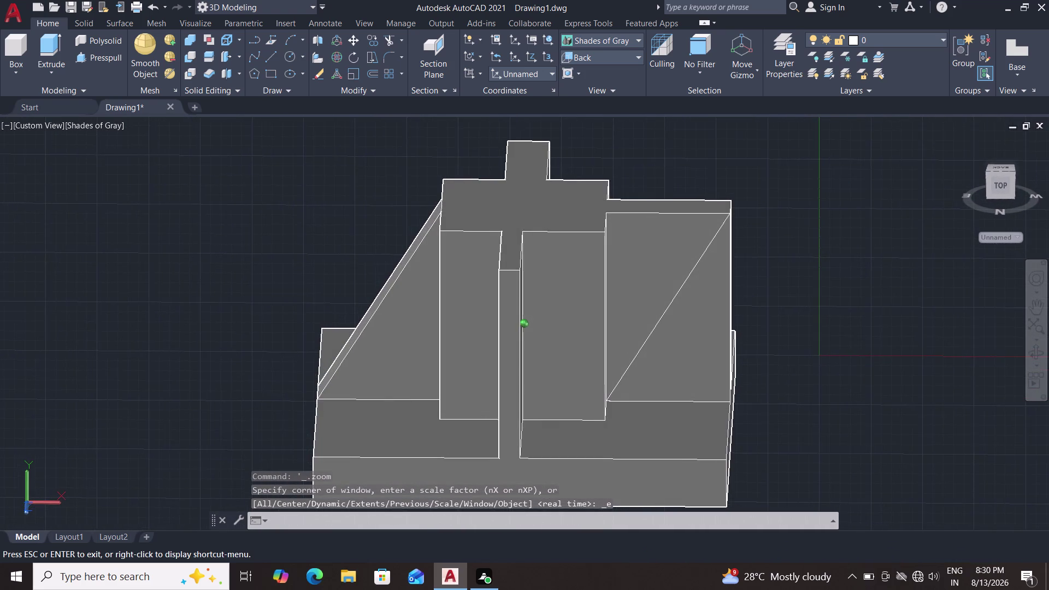
middle_drag(341, 257, 333, 250)
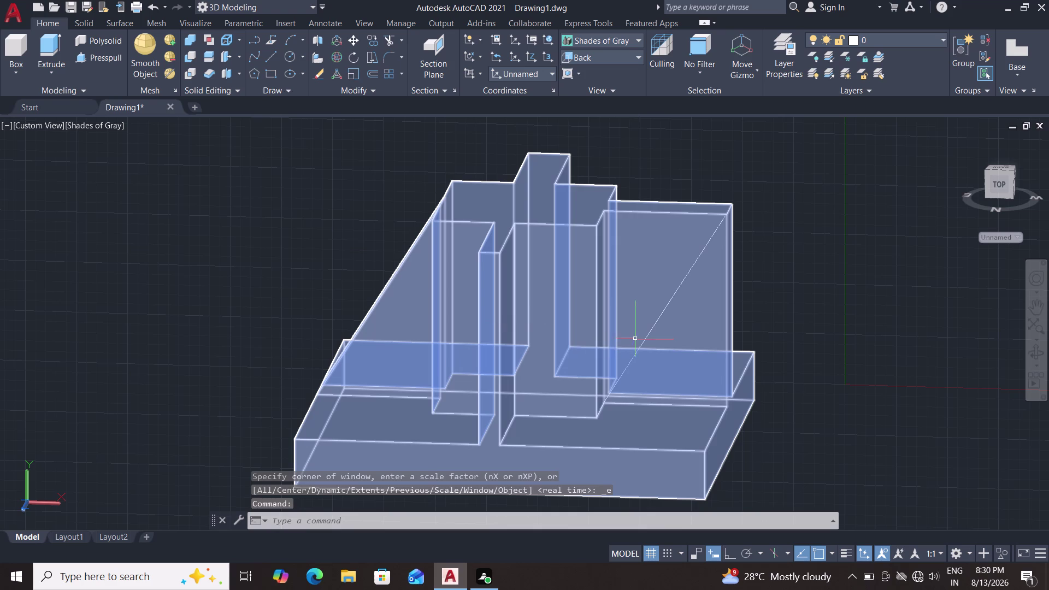
click(644, 339)
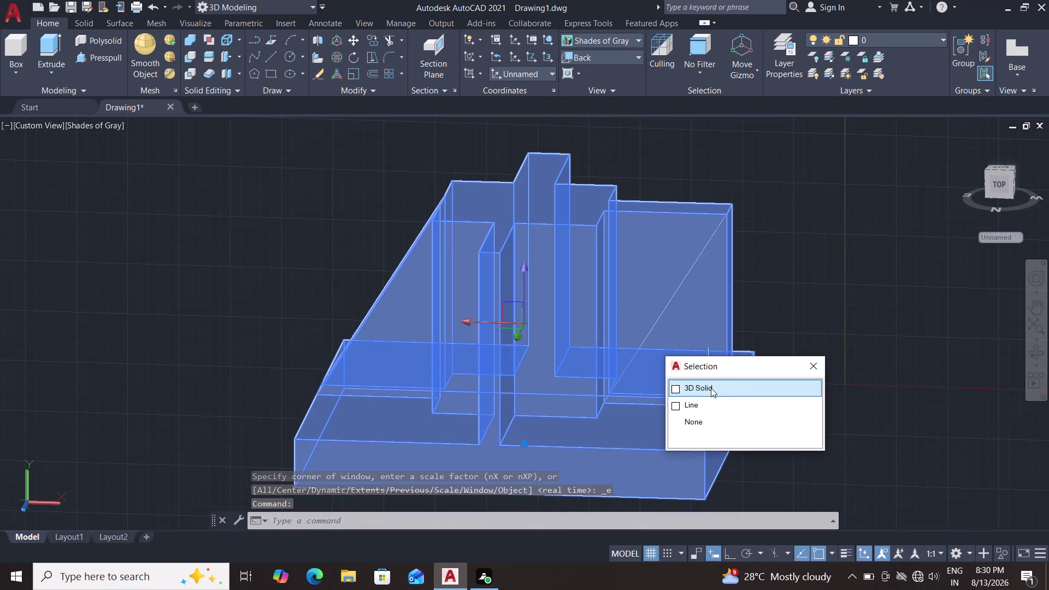
Delete the leftover diagonal and bottom construction lines of the right wedge.
click(712, 399)
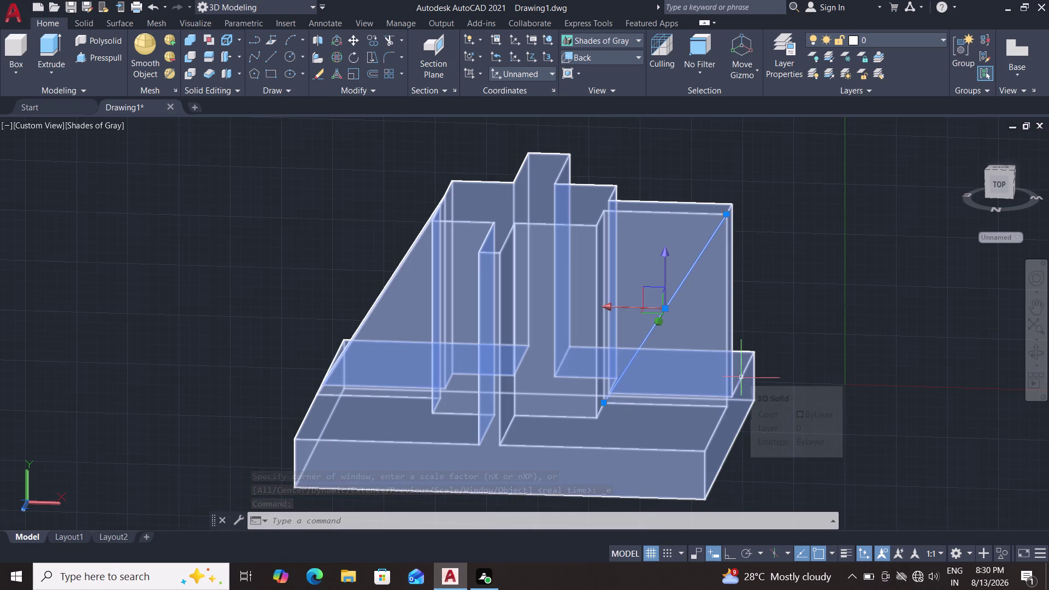
key(Delete)
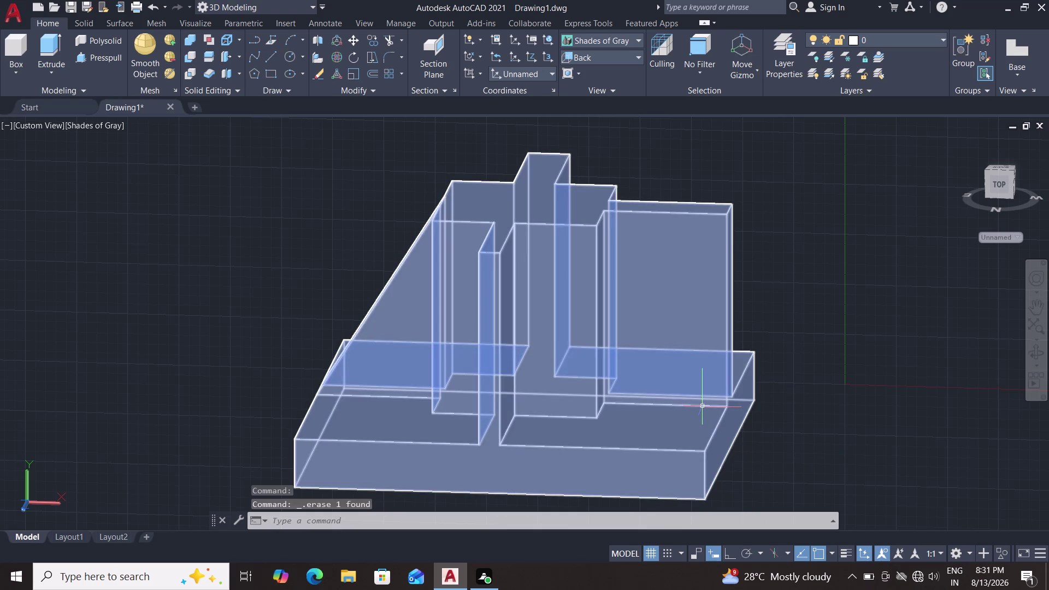
click(703, 407)
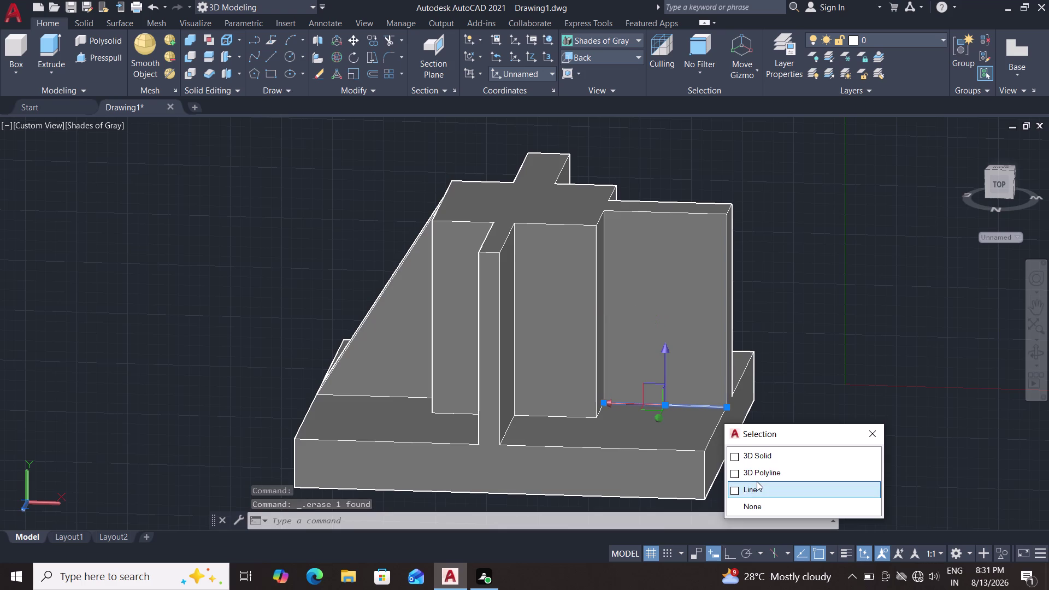
click(757, 482)
key(Delete)
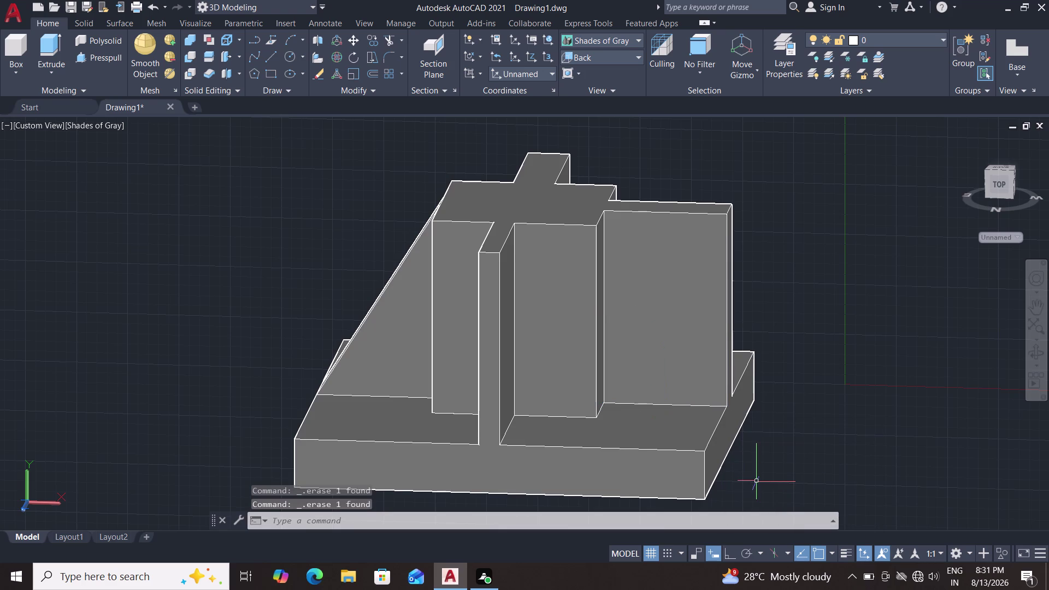
Select and deselect the solid at the base's right end, then start ROTATE with RO.
click(674, 405)
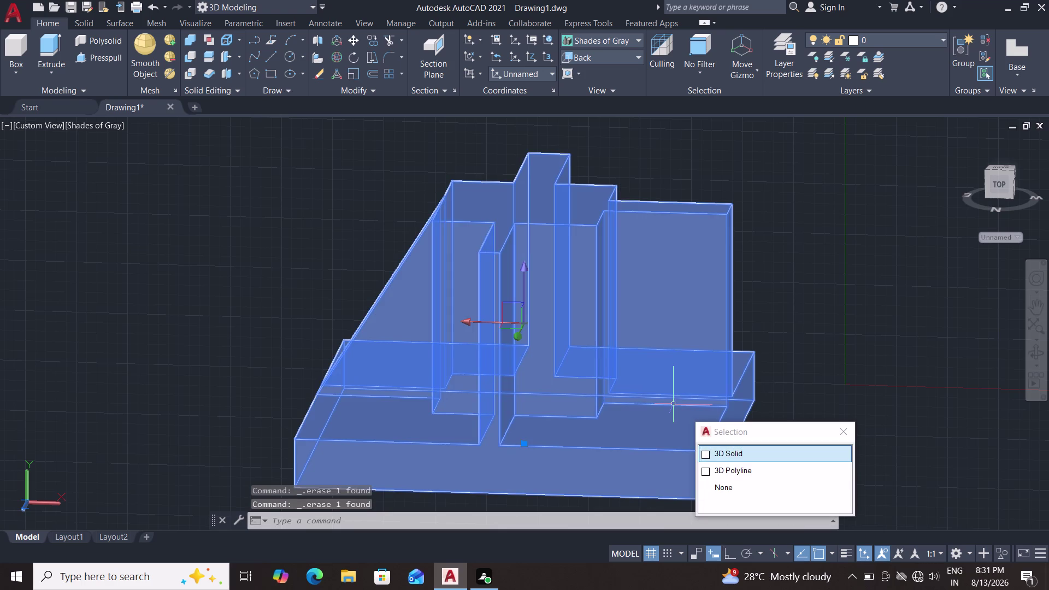
click(721, 465)
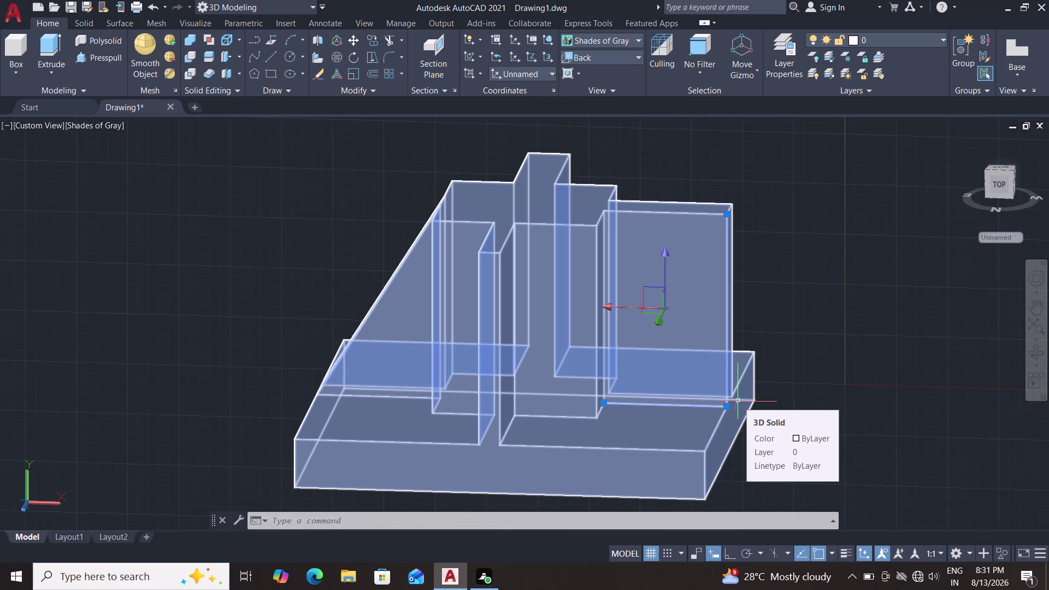
key(Escape)
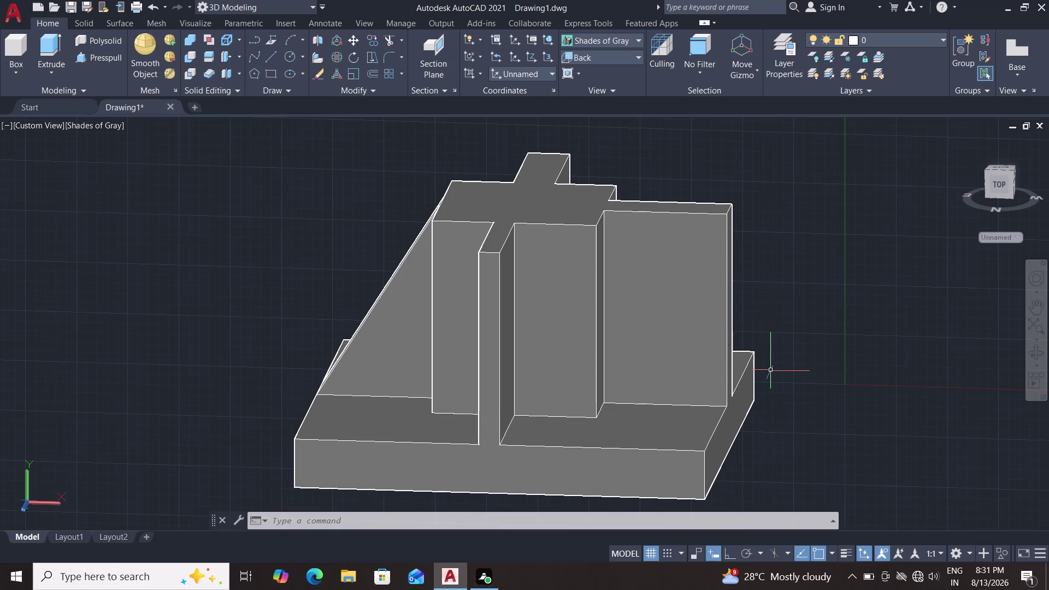
text(r)
text(o)
key(Return)
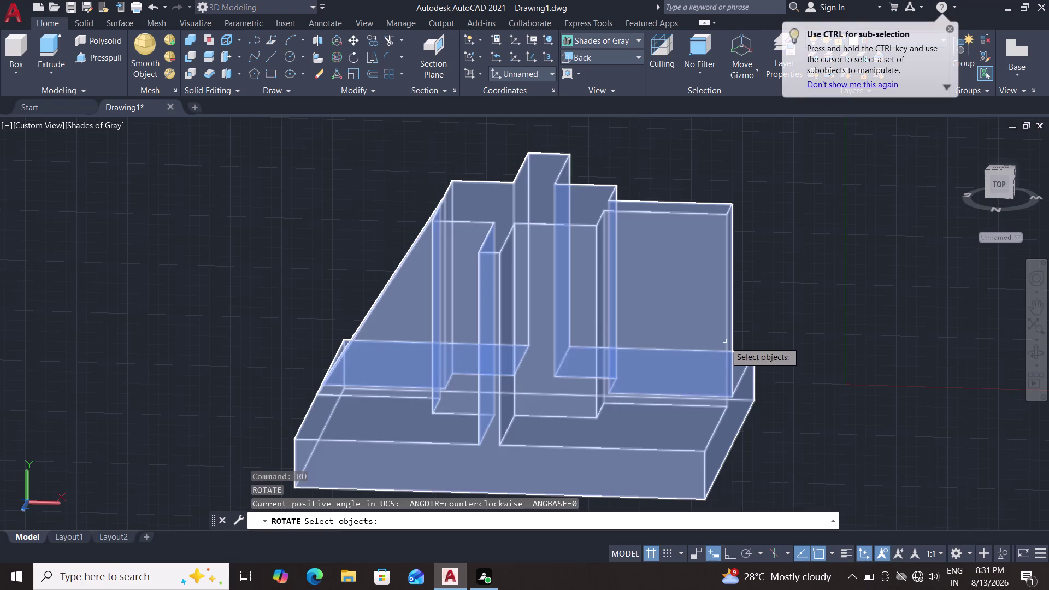
Select the right wall's edge polyline and pick a base point, then cancel the rotation.
click(726, 341)
click(767, 395)
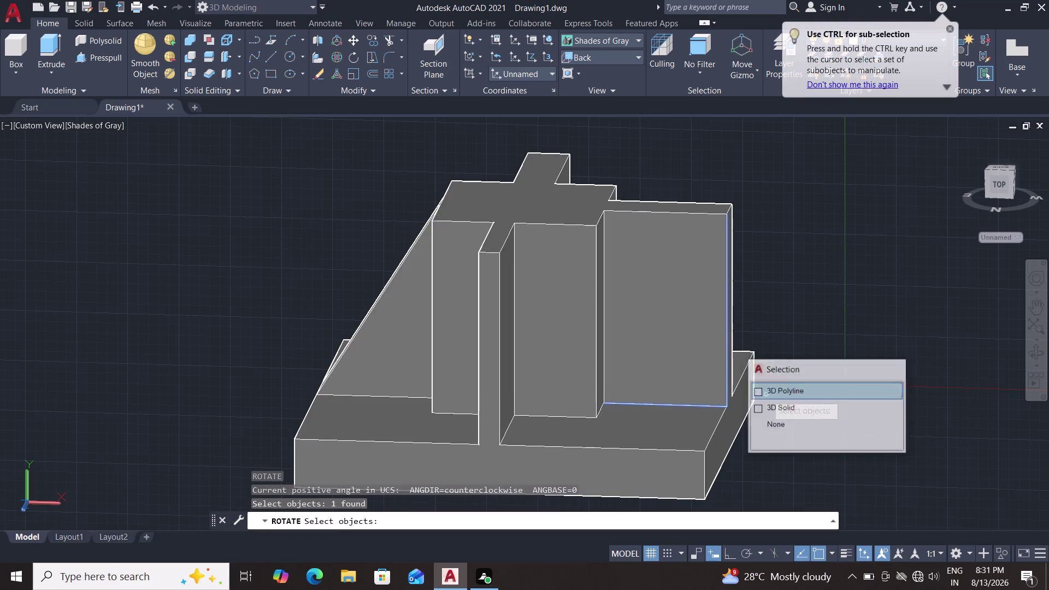
key(Return)
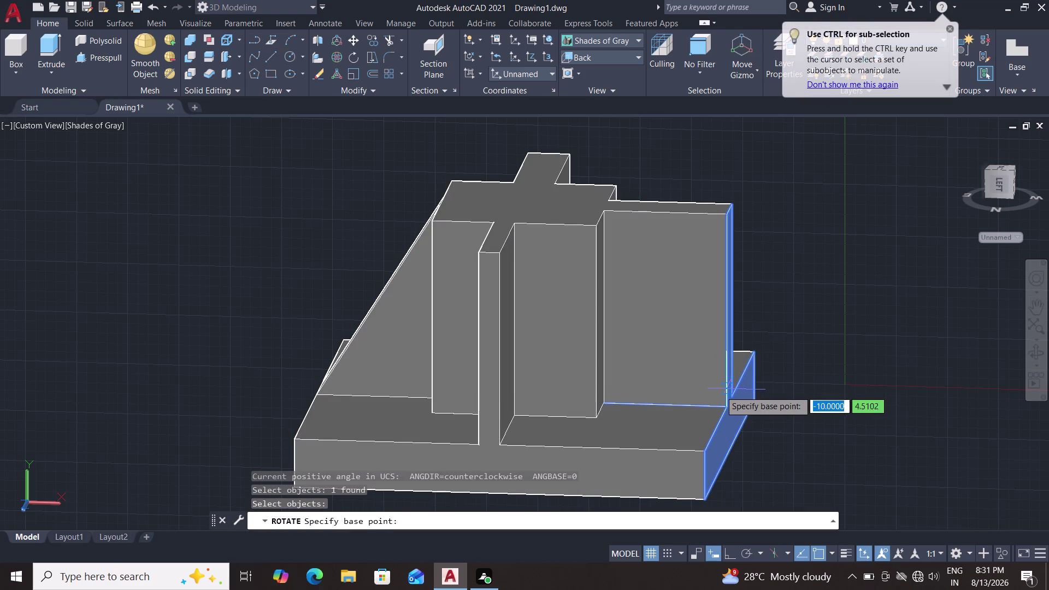
click(728, 408)
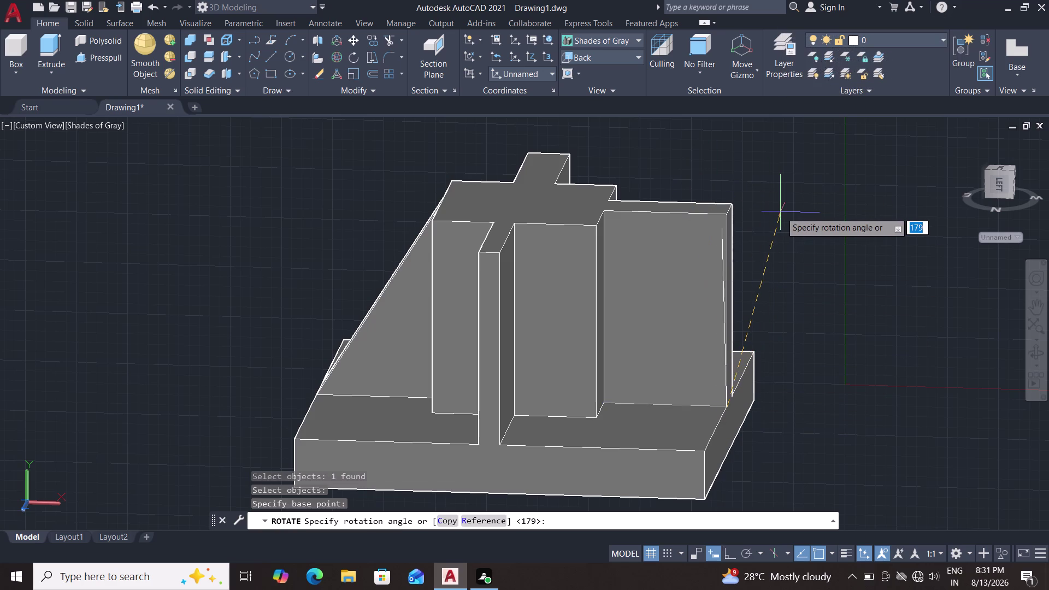
key(Escape)
key(Escape)
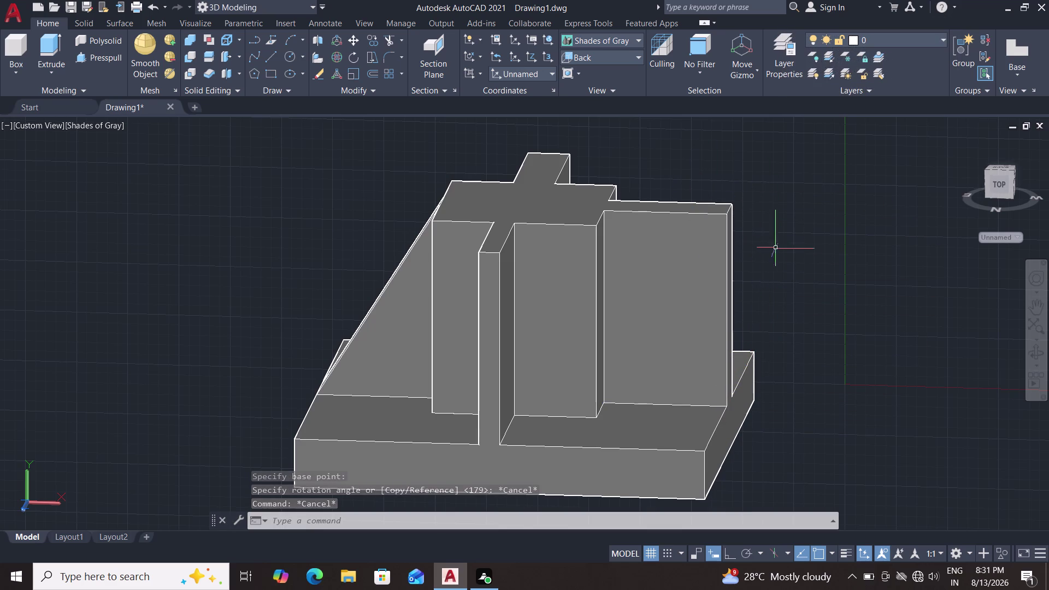
Pan the view, select and deselect the wall edge, and start the LINE command.
middle_drag(781, 259, 746, 211)
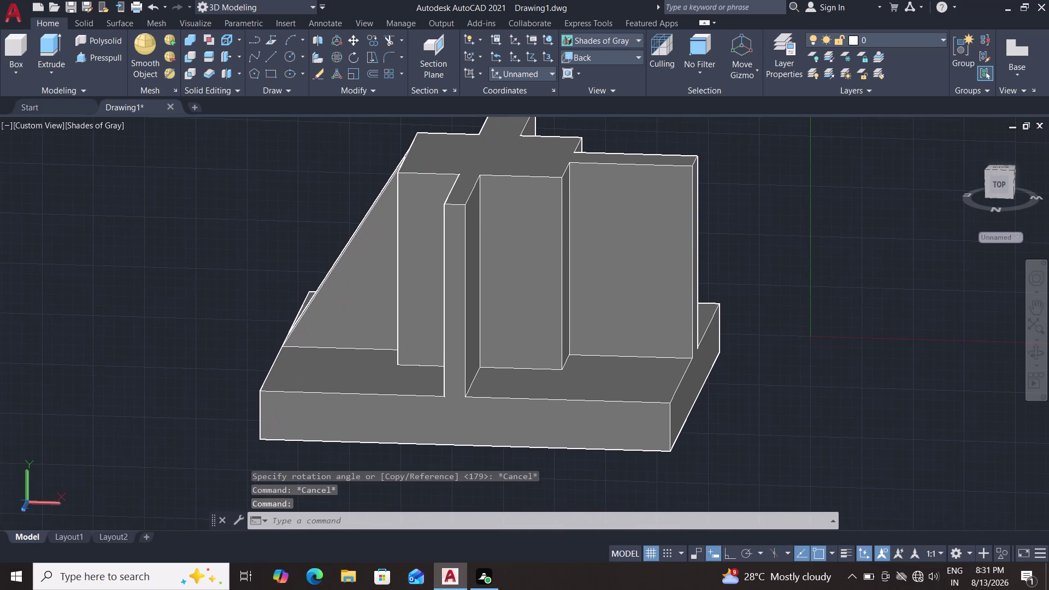
click(694, 234)
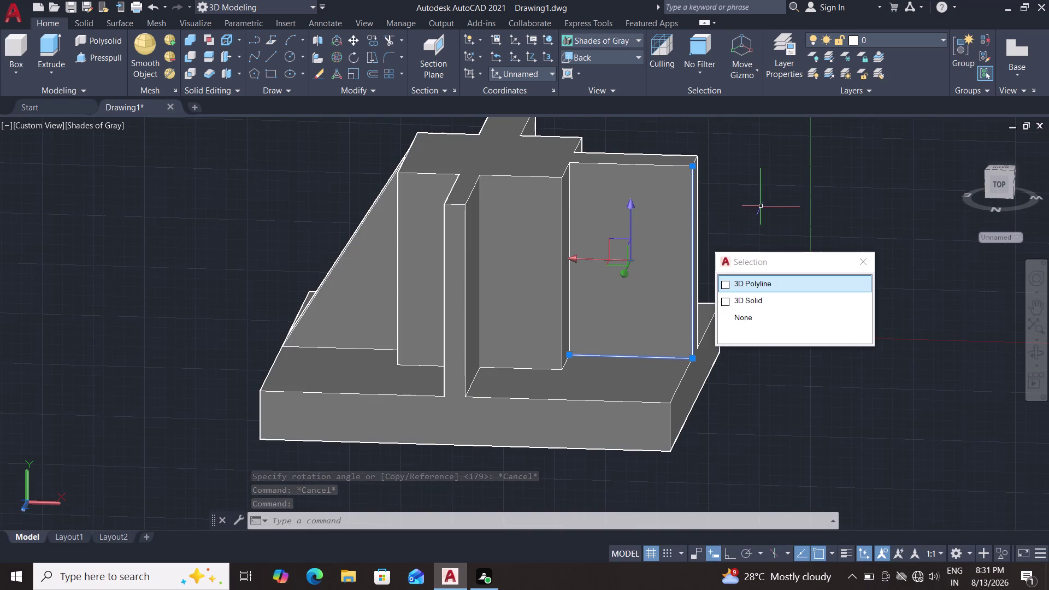
key(Escape)
key(Escape)
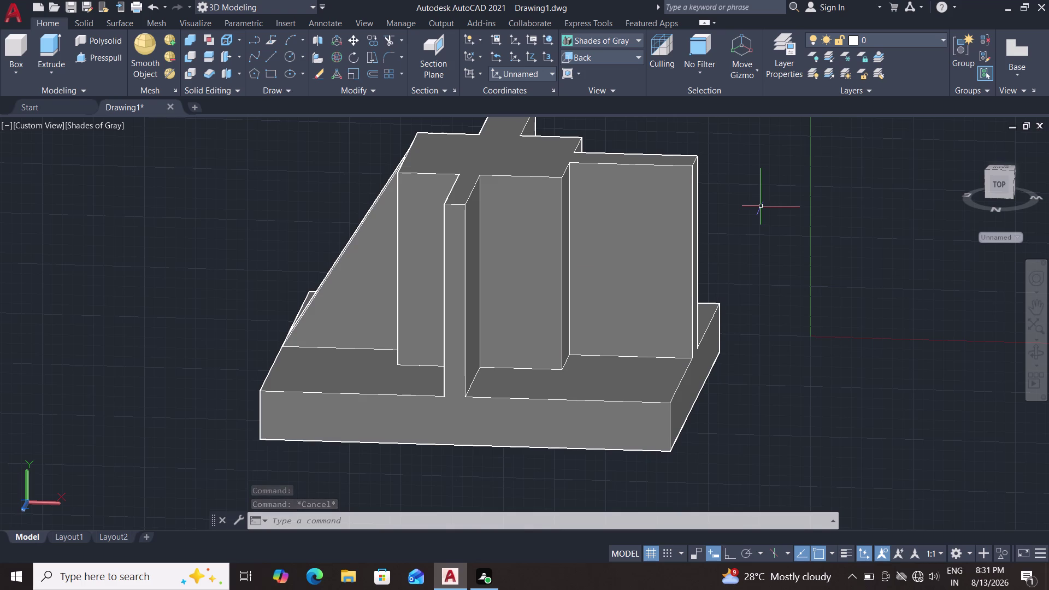
key(l)
key(Return)
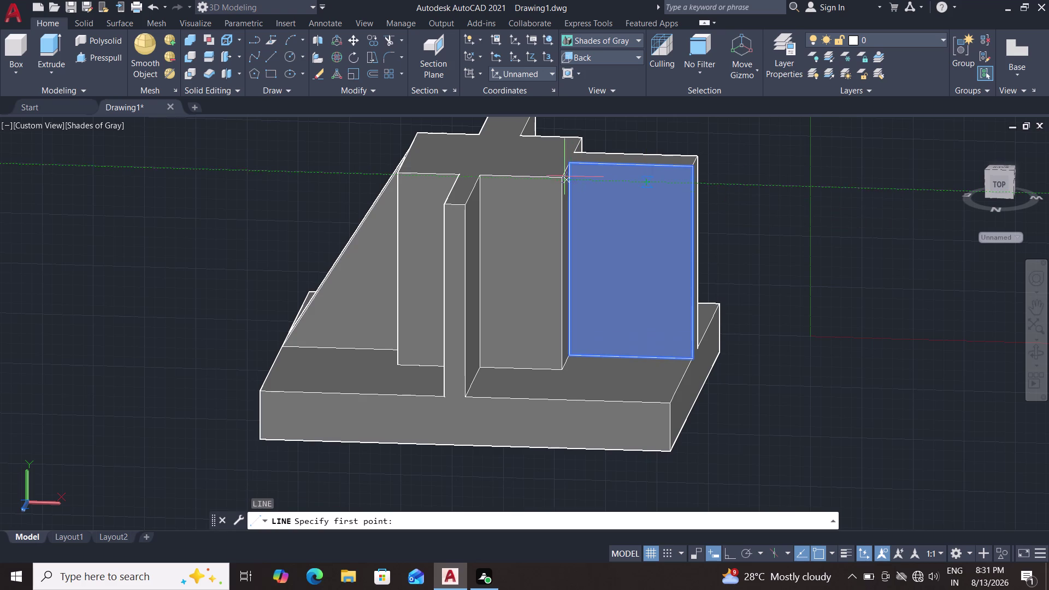
click(570, 164)
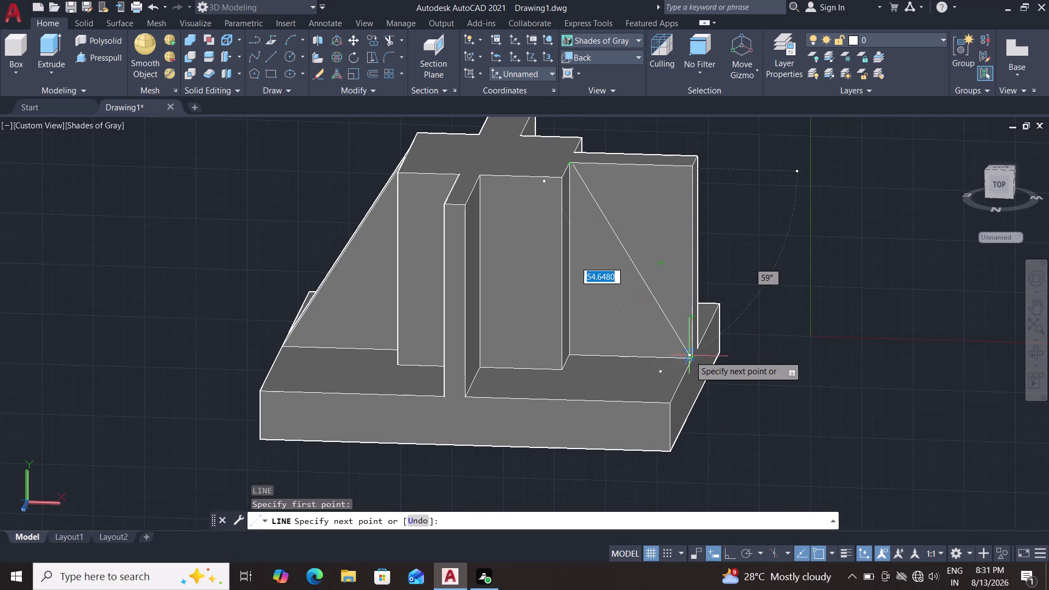
scroll(up, 3)
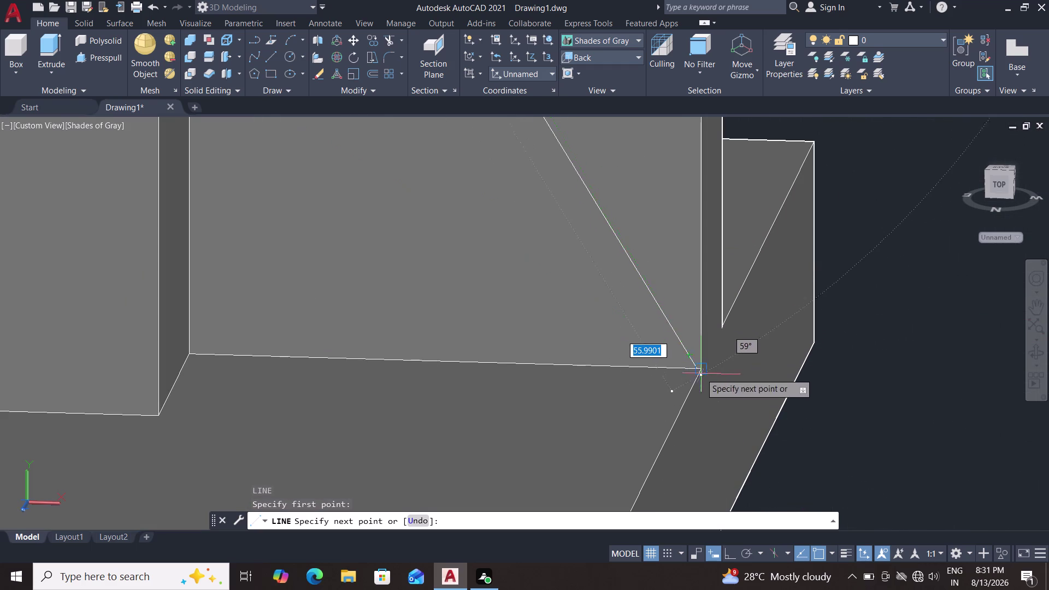
click(700, 368)
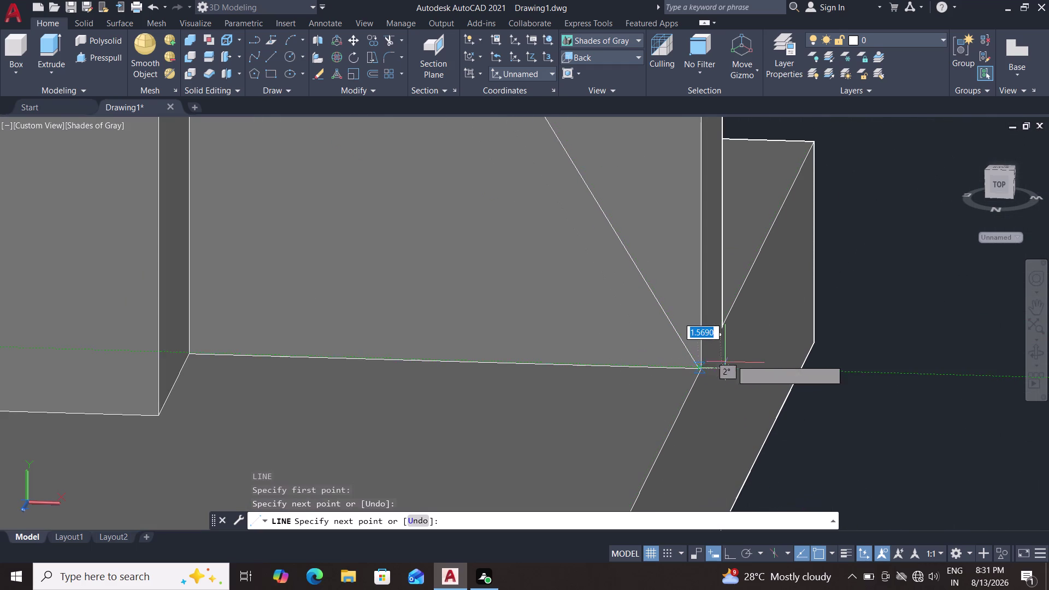
scroll(up, 3)
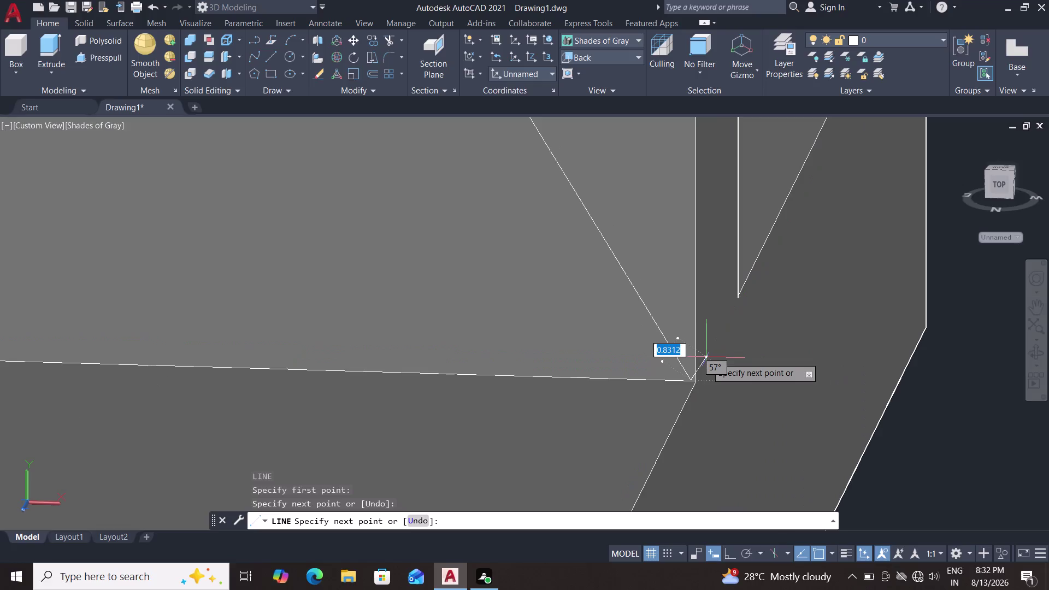
key(Escape)
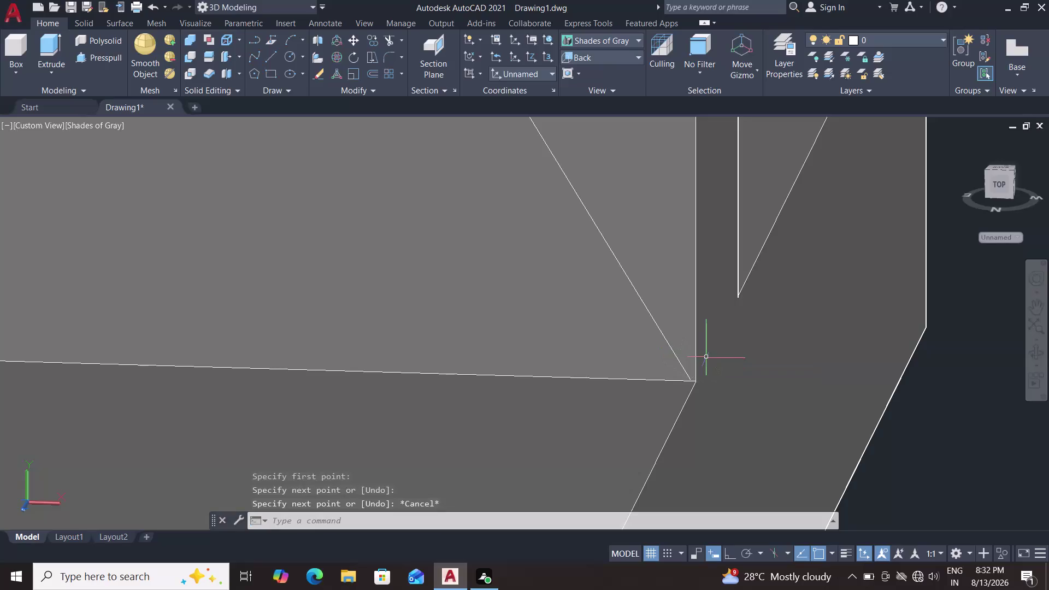
click(676, 347)
click(675, 348)
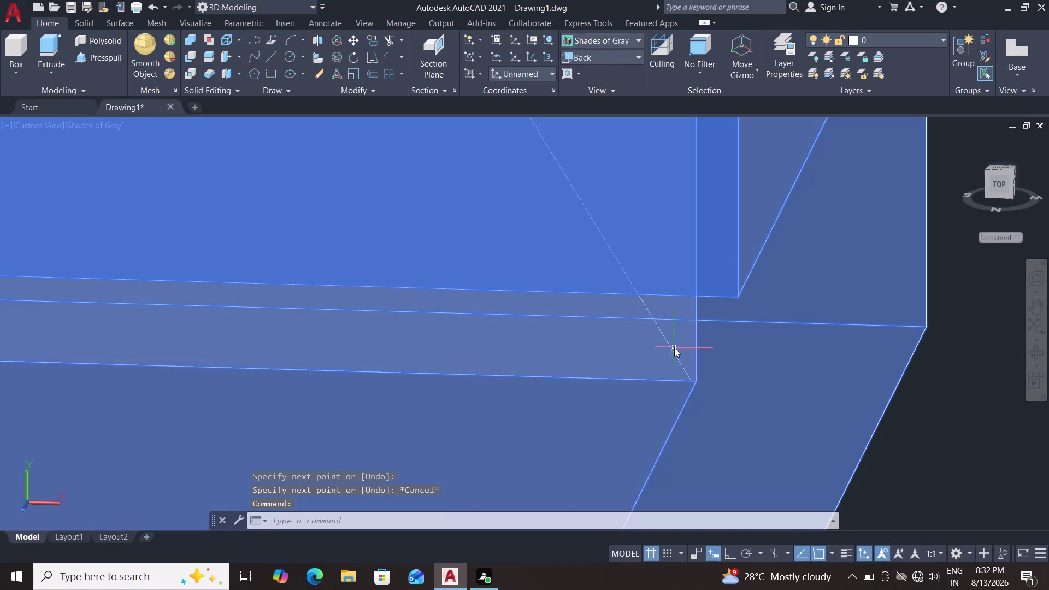
click(710, 413)
key(Delete)
key(ctrl+z)
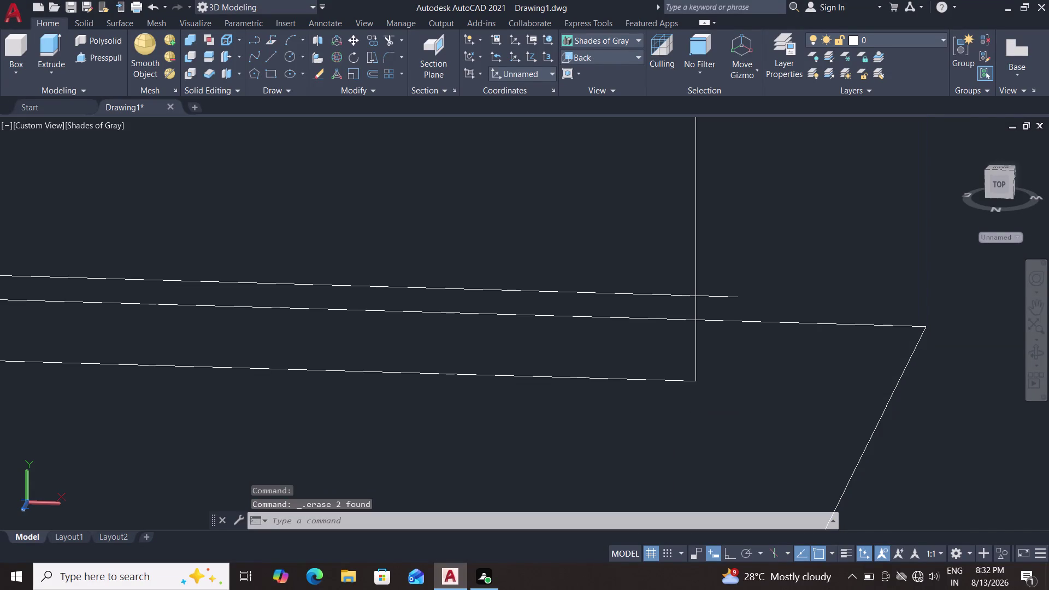
click(669, 342)
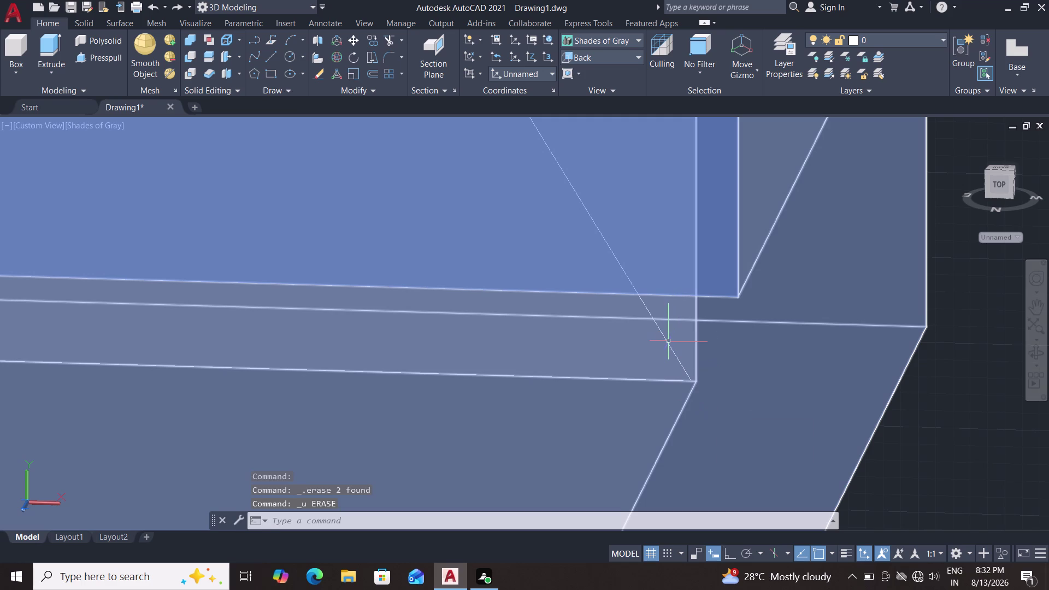
click(722, 412)
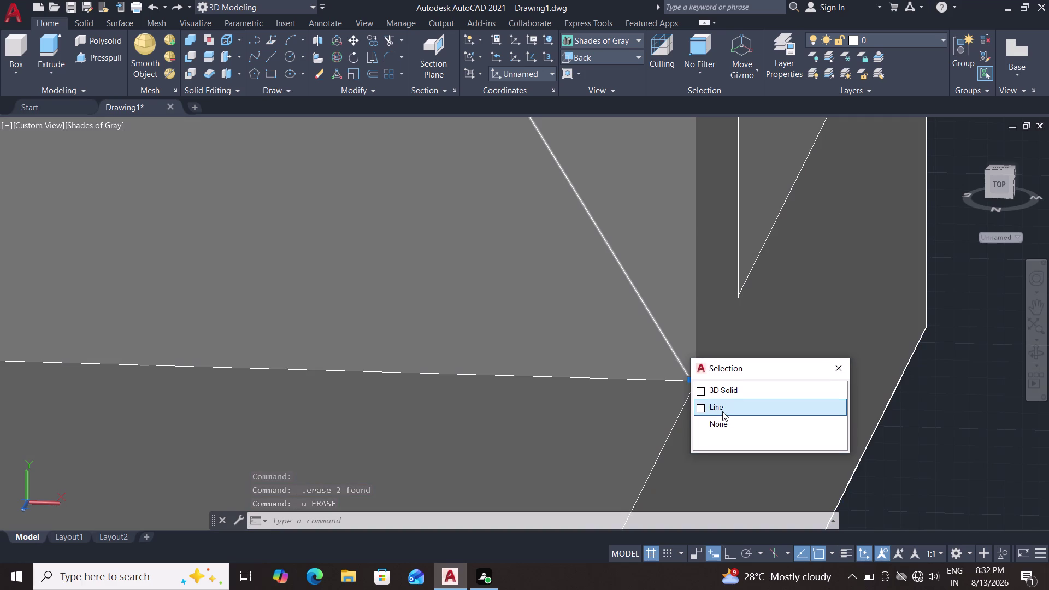
key(Delete)
click(723, 412)
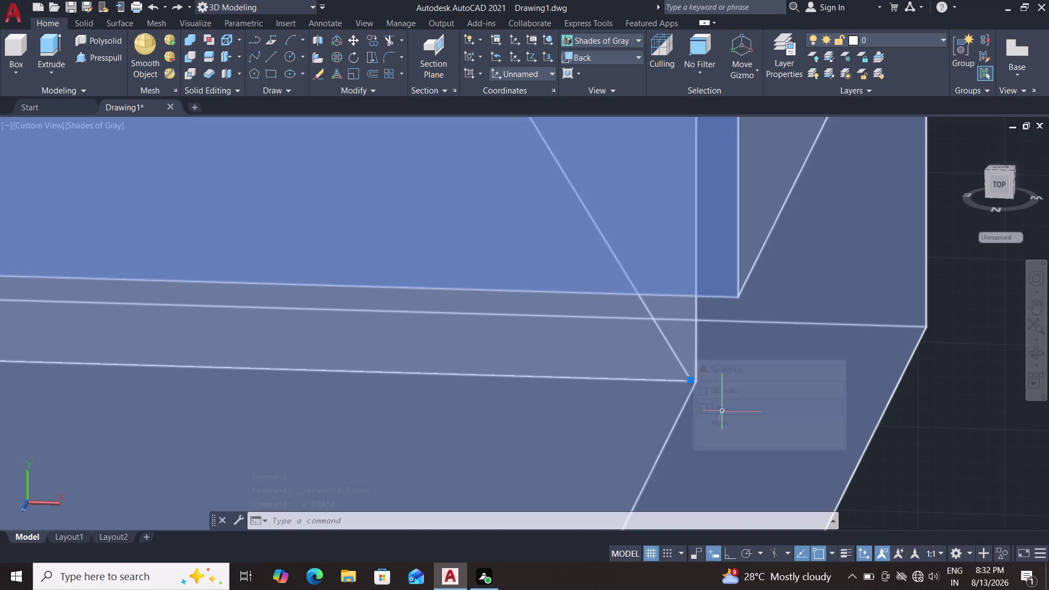
key(Delete)
scroll(down, 3)
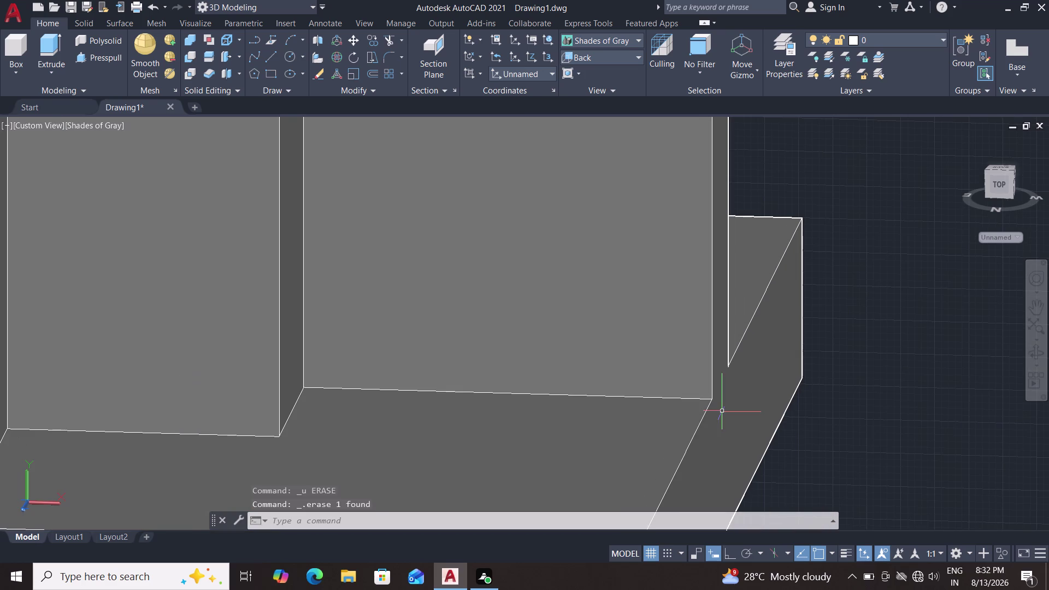
Start a line at the right wall's bottom corner.
key(l)
key(Return)
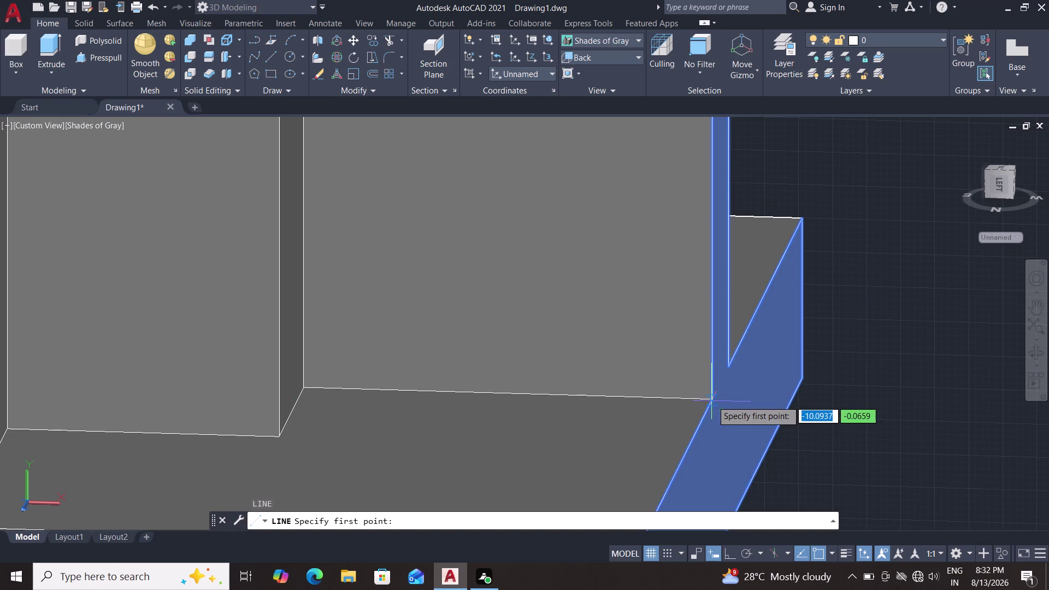
scroll(up, 3)
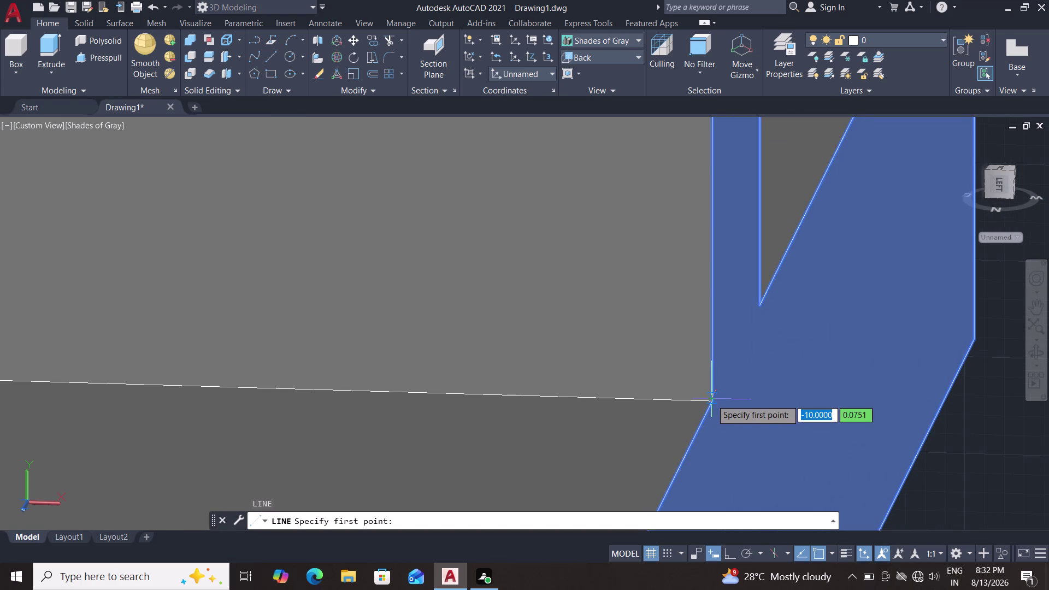
scroll(up, 3)
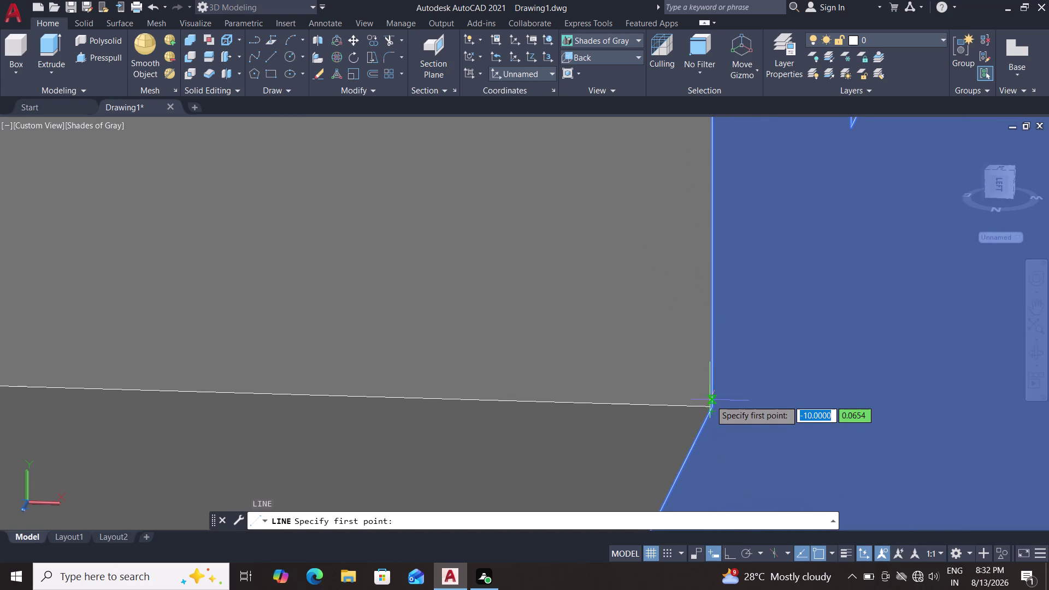
click(710, 406)
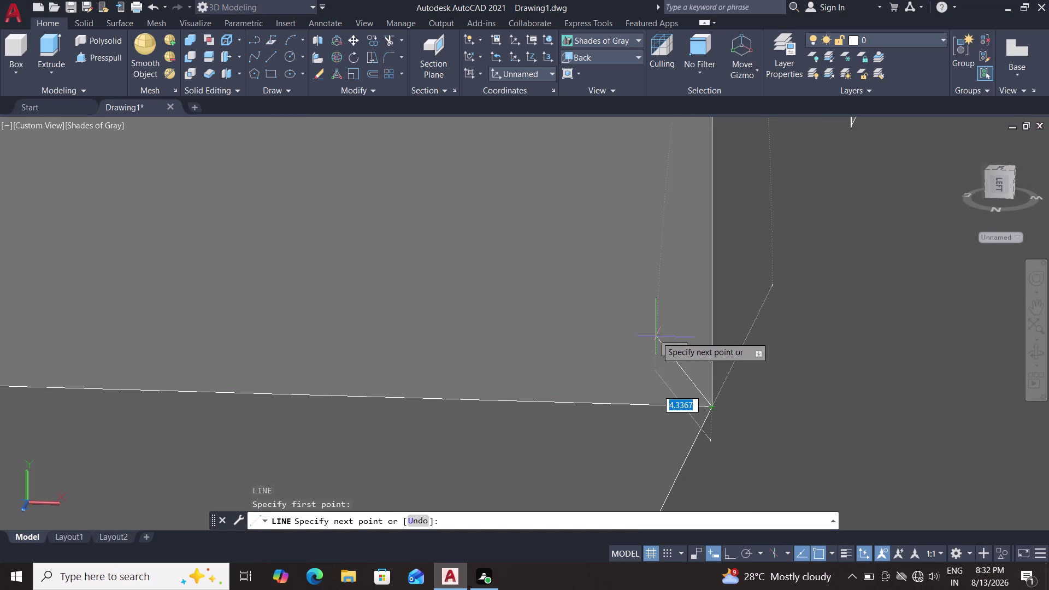
scroll(down, 3)
scroll(down, 3)
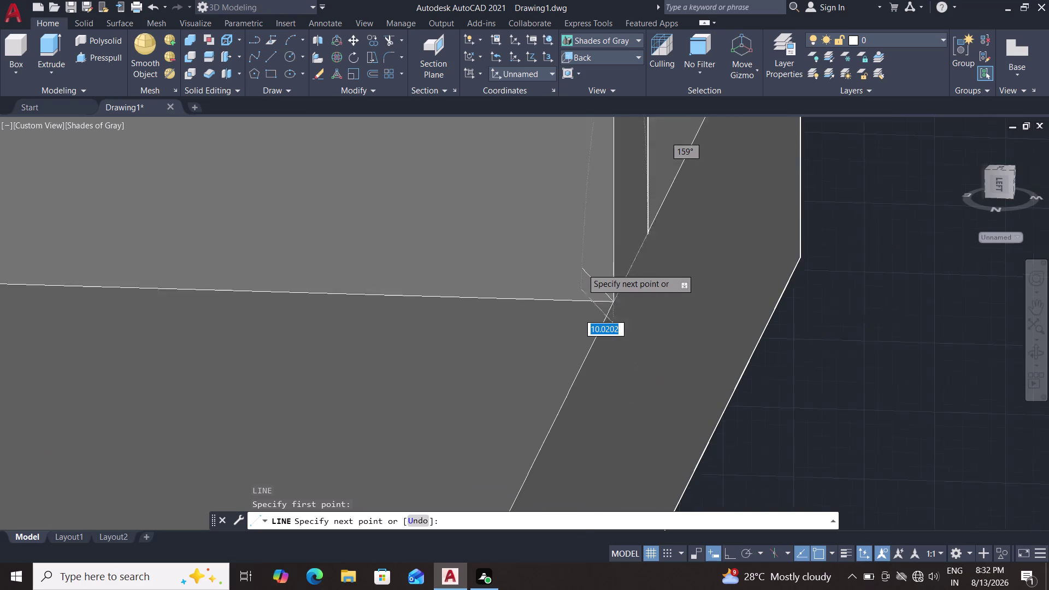
Pan to the wall's top corner and end the diagonal line there.
middle_drag(537, 244, 628, 361)
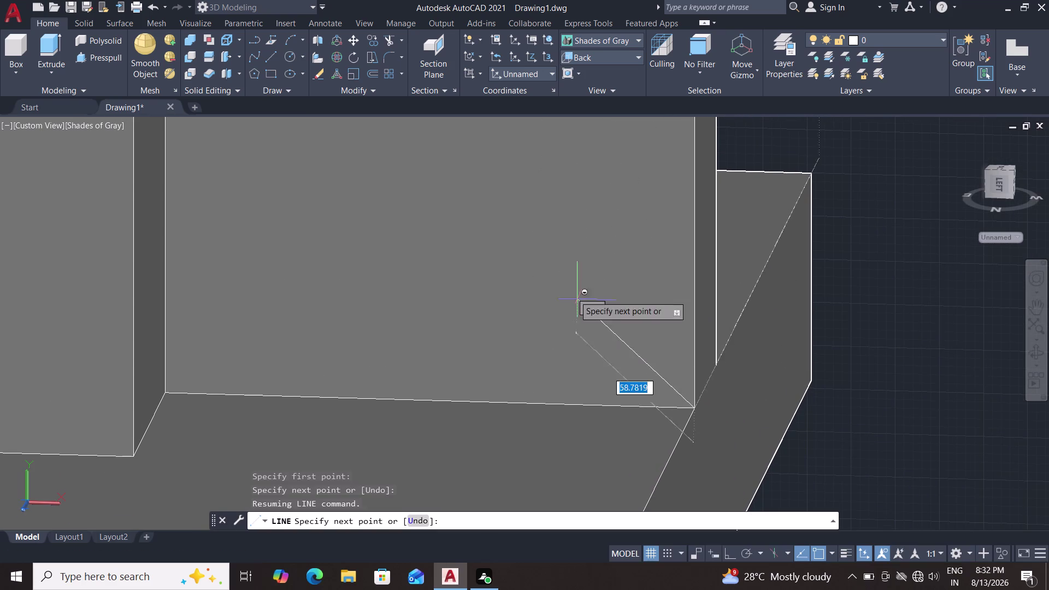
middle_drag(546, 272, 618, 372)
middle_drag(512, 264, 600, 399)
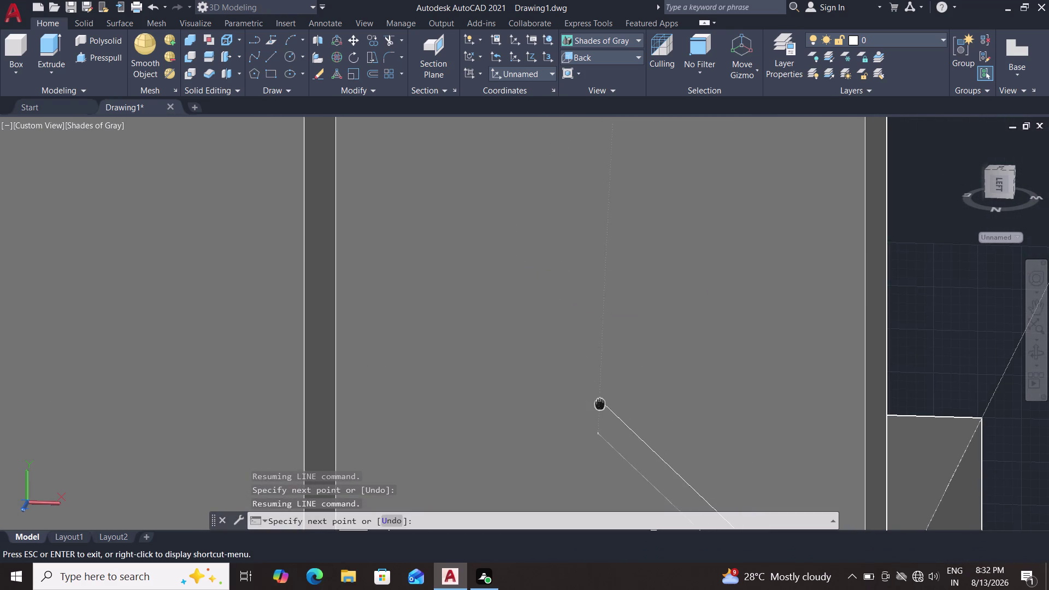
middle_drag(472, 219, 555, 321)
middle_drag(540, 189, 557, 316)
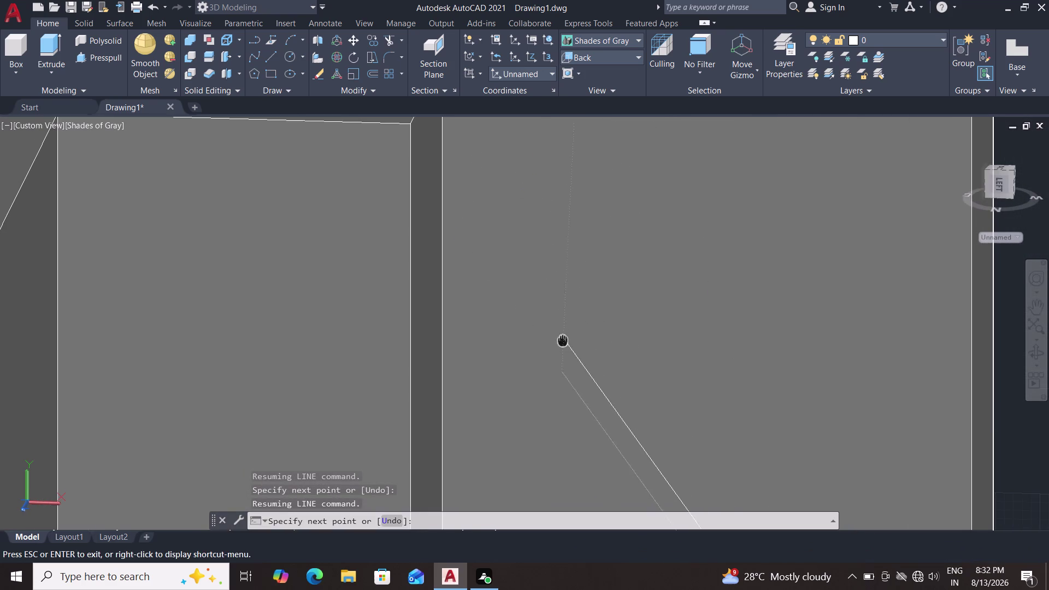
middle_drag(545, 181, 564, 323)
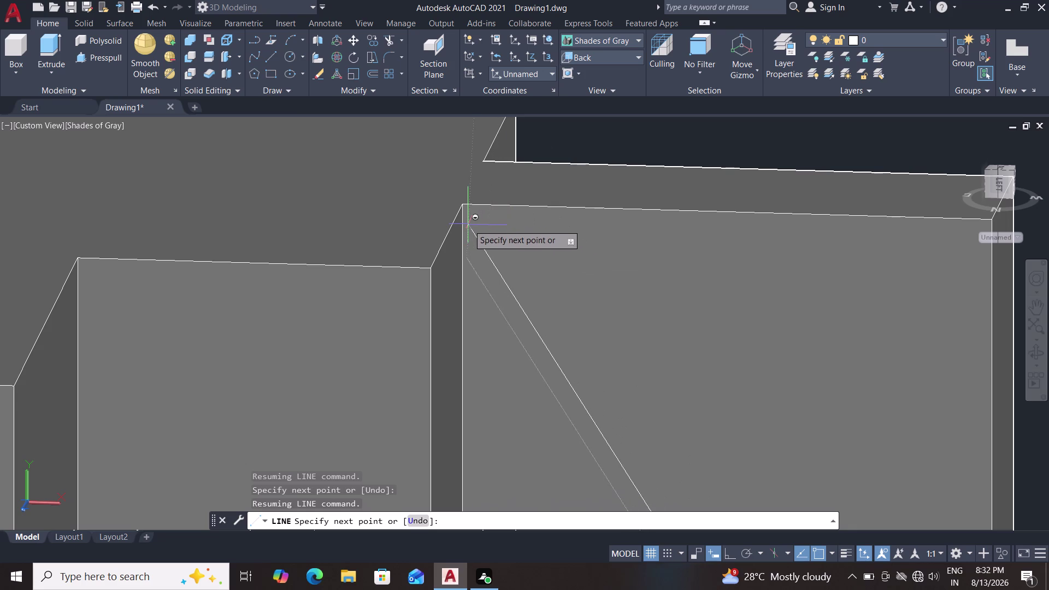
scroll(up, 3)
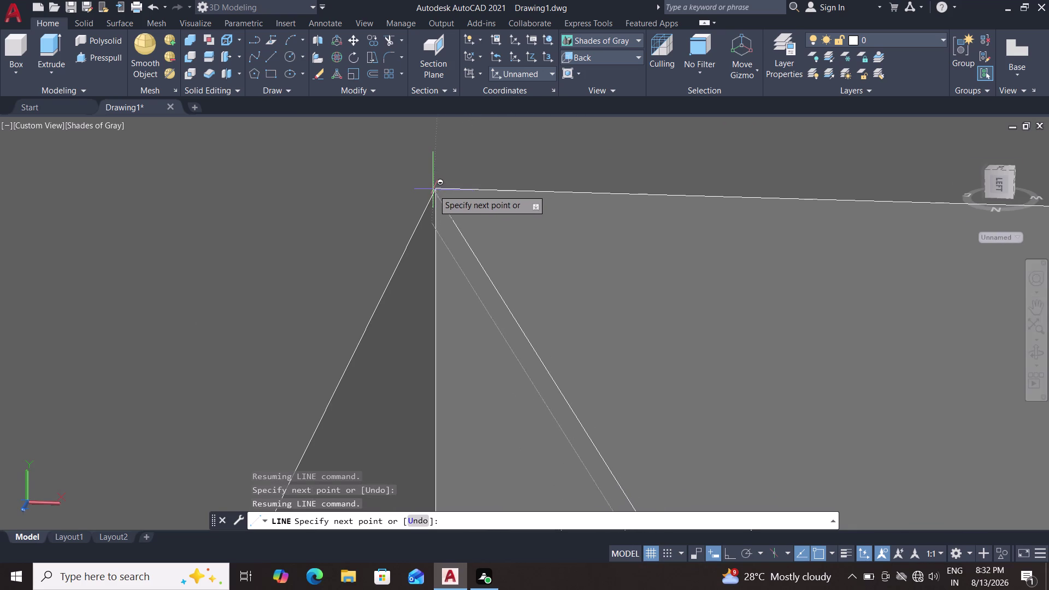
scroll(up, 3)
scroll(up, 3)
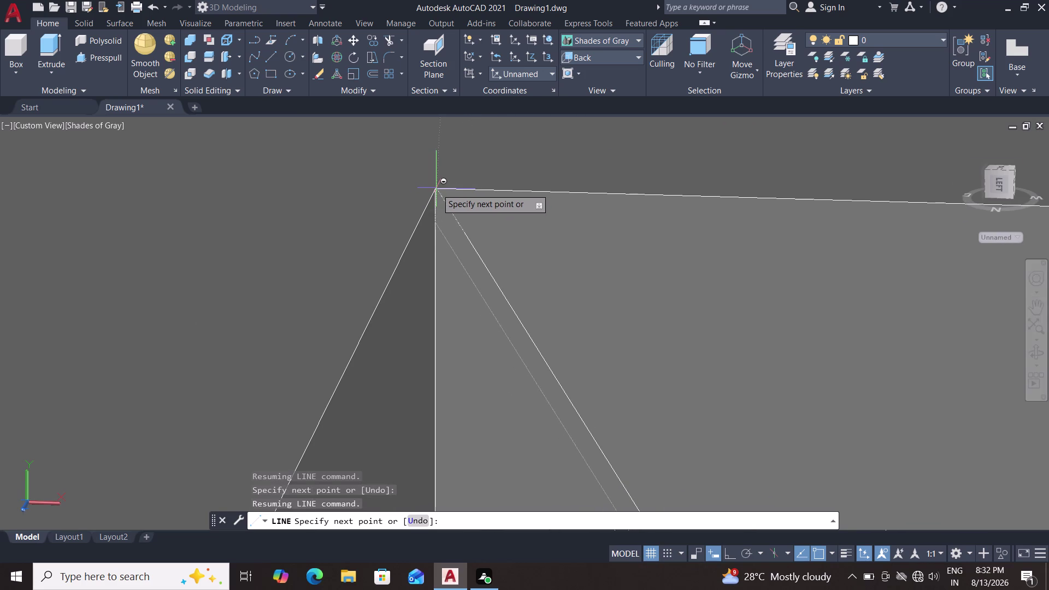
scroll(up, 3)
click(436, 189)
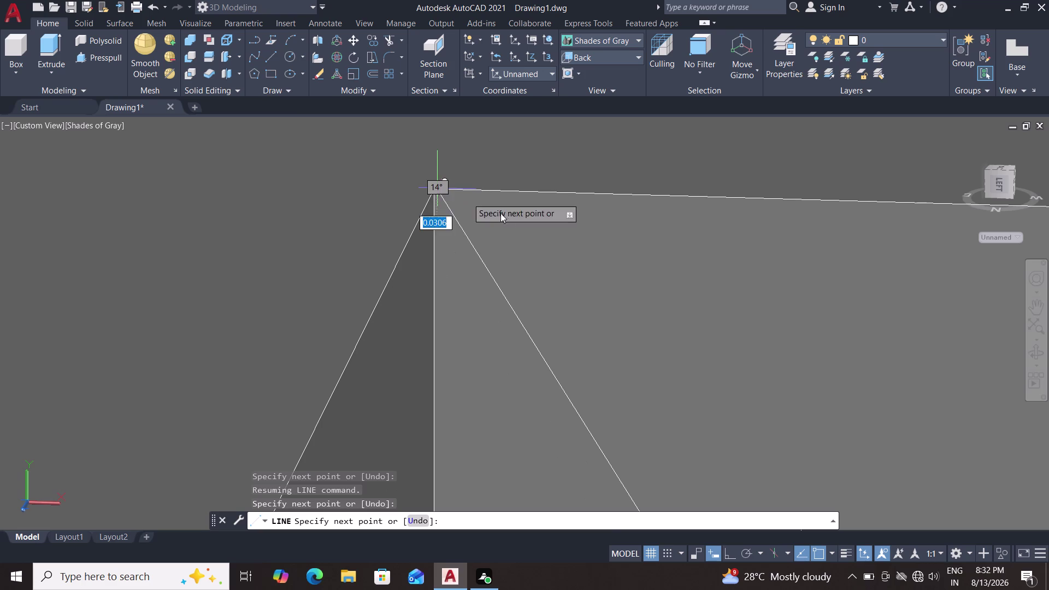
key(Escape)
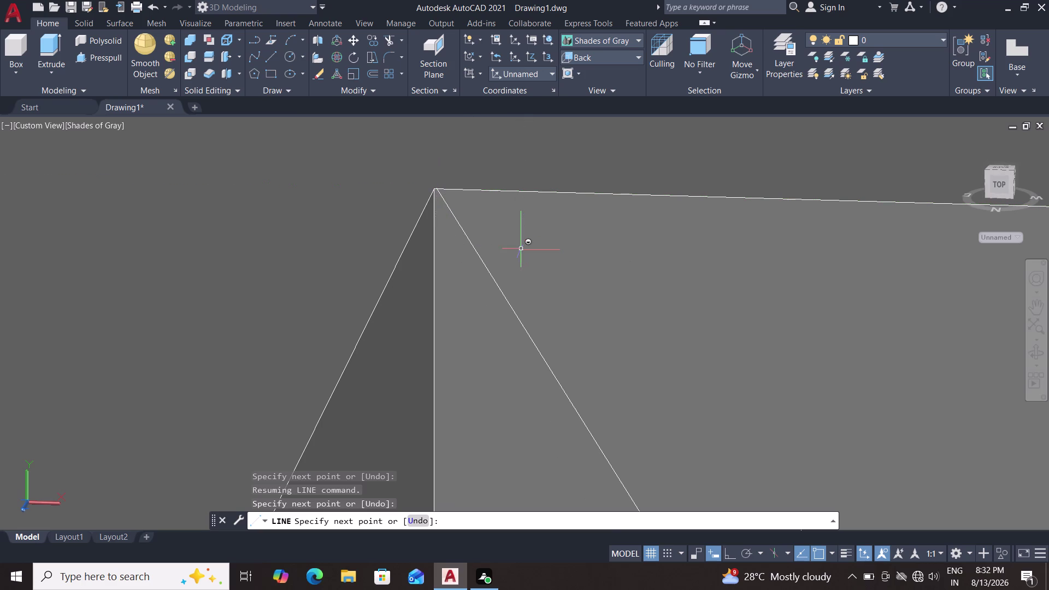
scroll(down, 3)
scroll(down, 3)
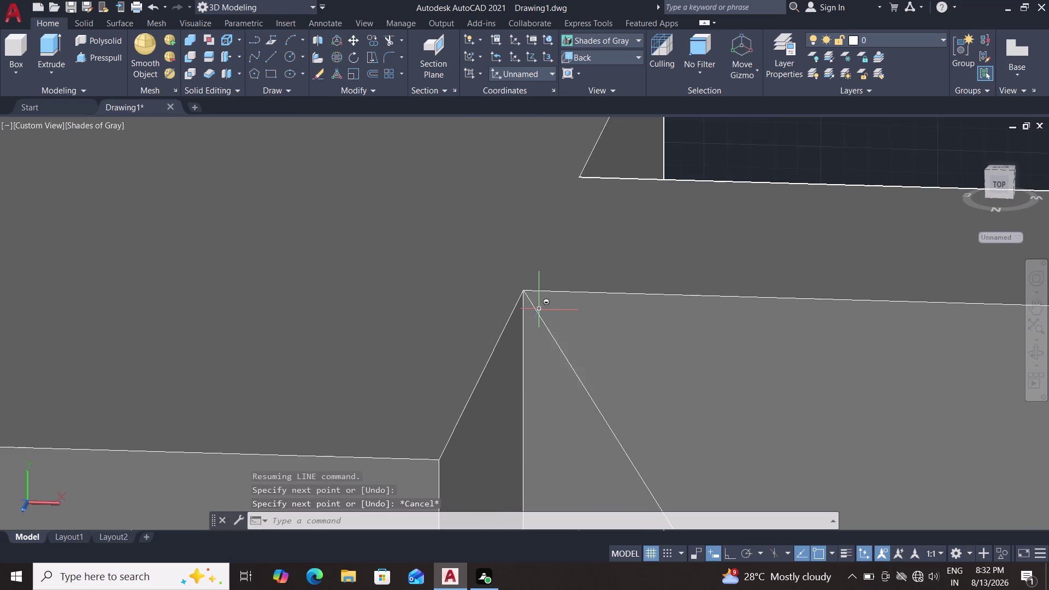
scroll(down, 3)
scroll(down, 3)
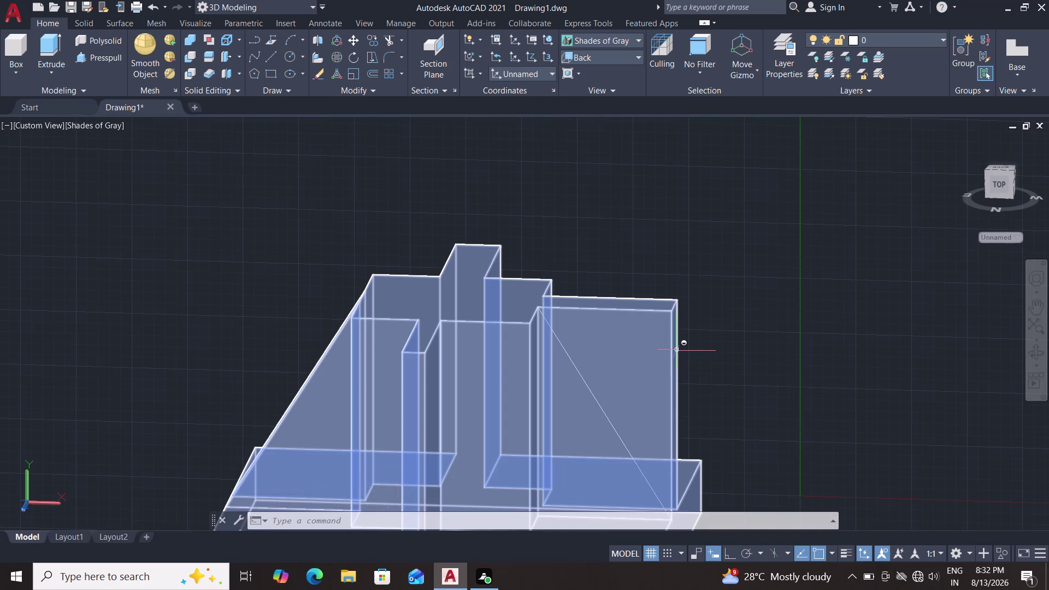
Orbit the view and trace a line from the right wall's lower corner to its top corner.
key(Escape)
middle_drag(709, 331, 711, 304)
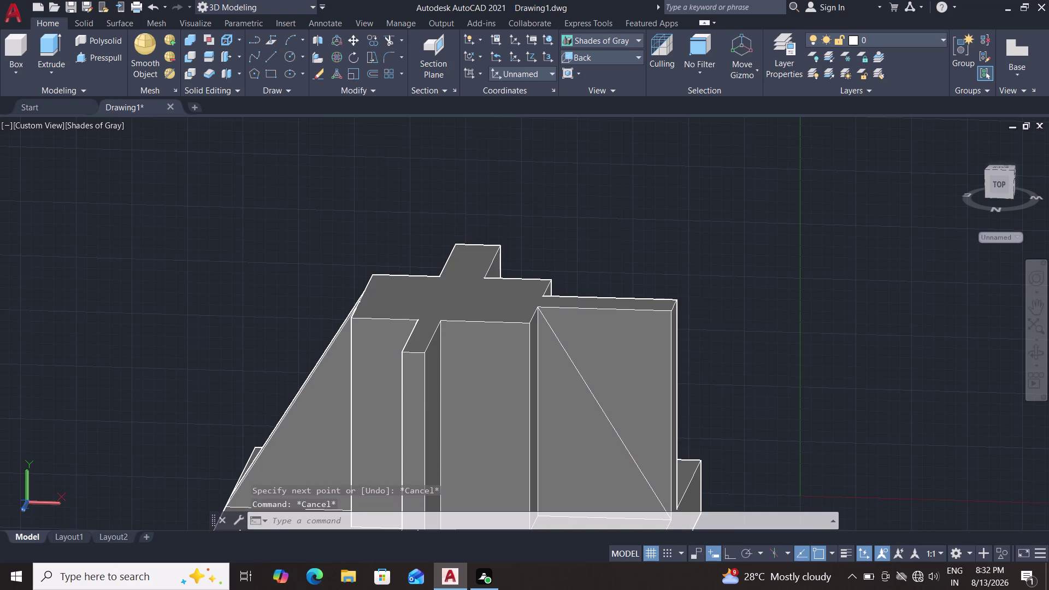
middle_drag(712, 304, 707, 257)
key(l)
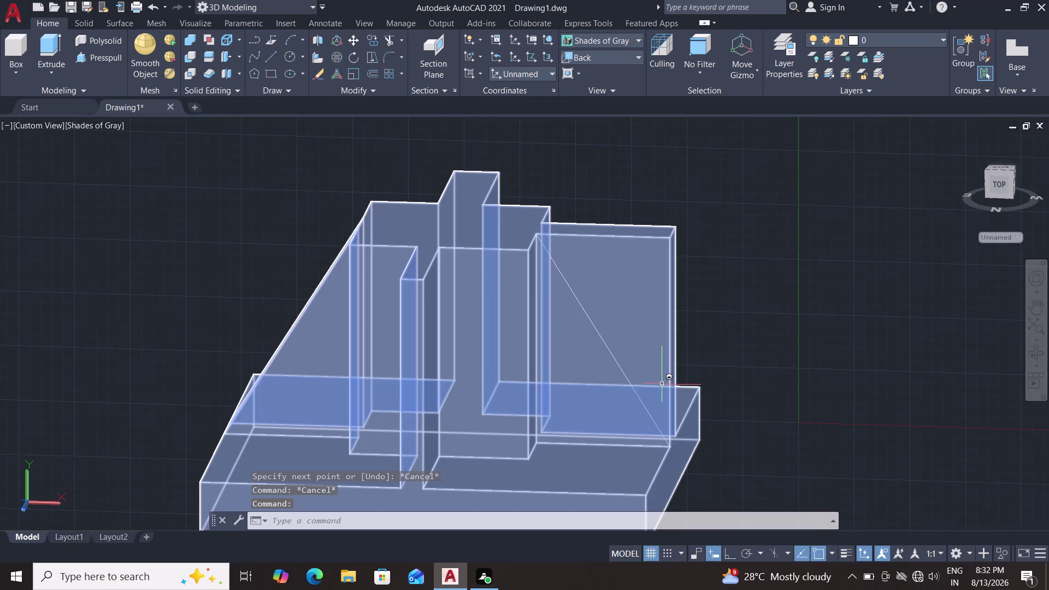
key(Return)
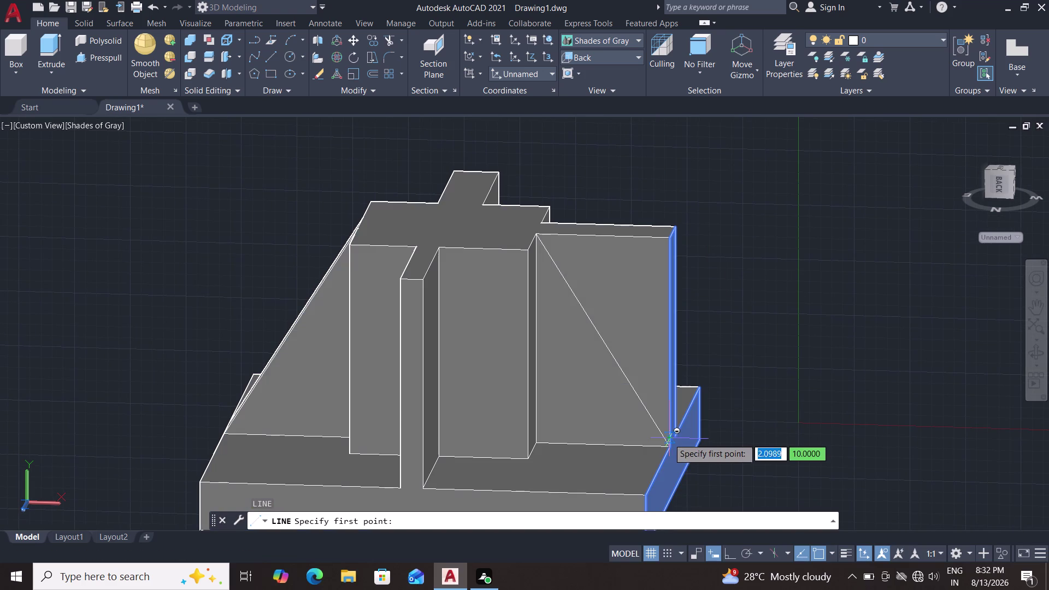
click(668, 446)
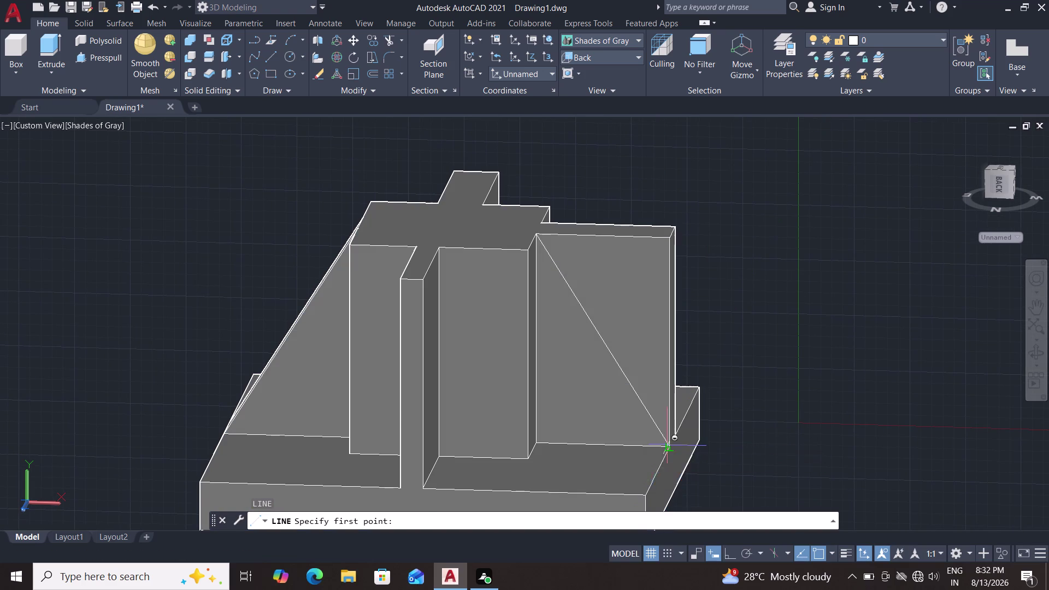
click(537, 441)
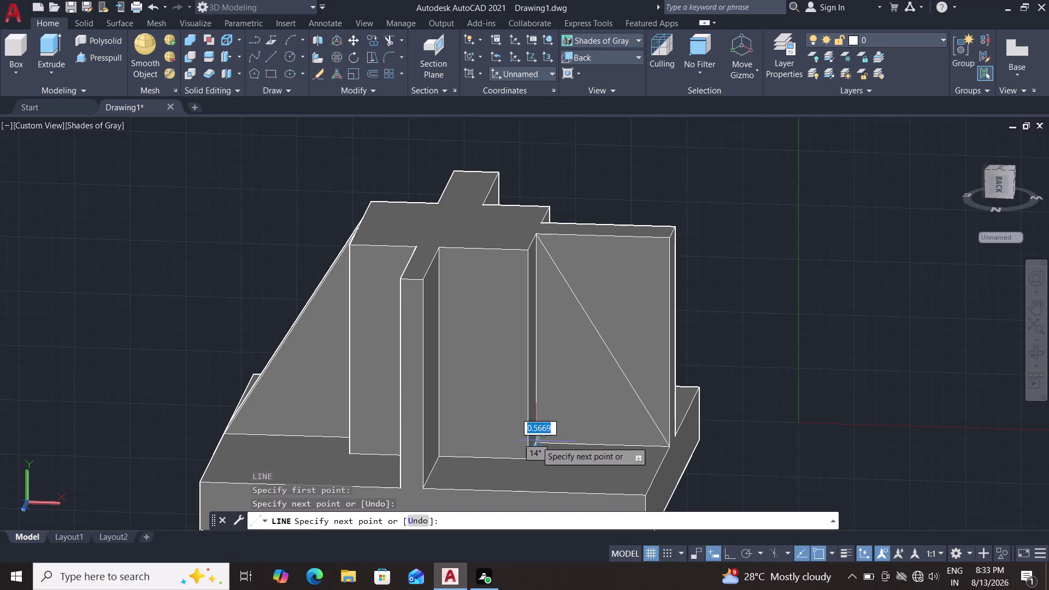
click(534, 233)
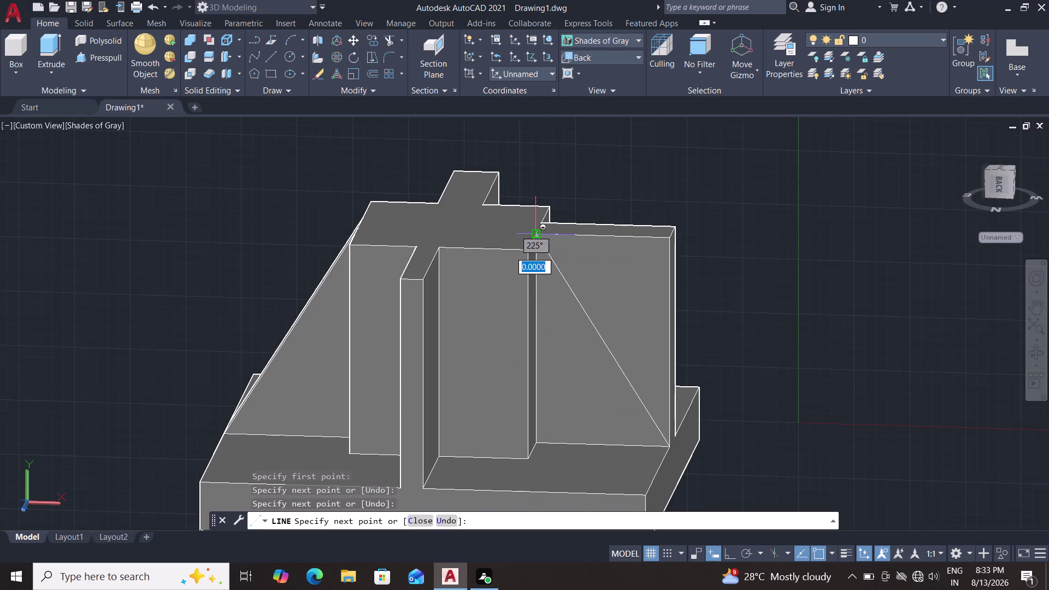
key(Escape)
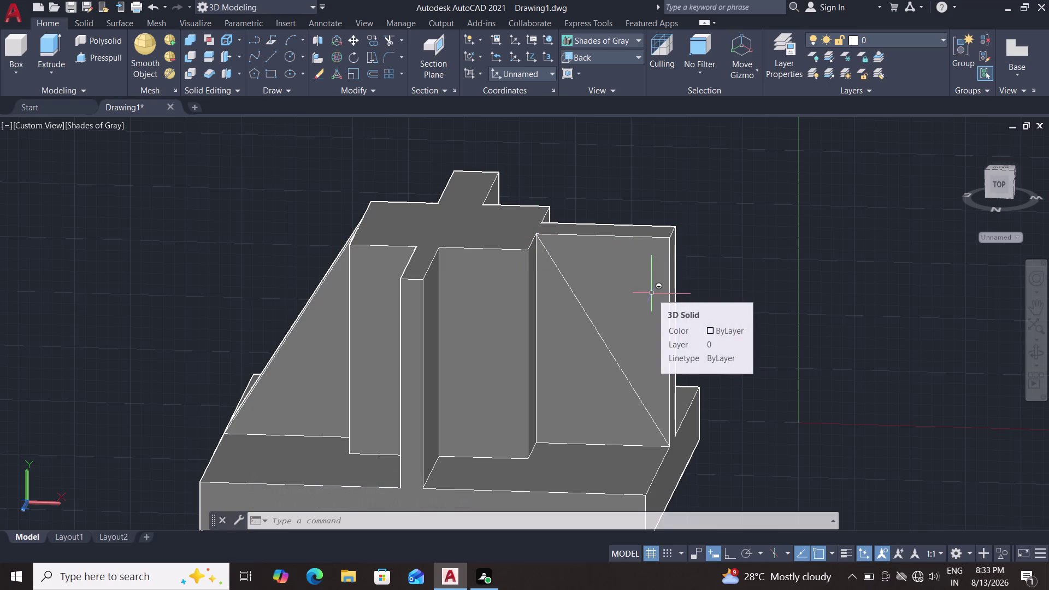
click(119, 62)
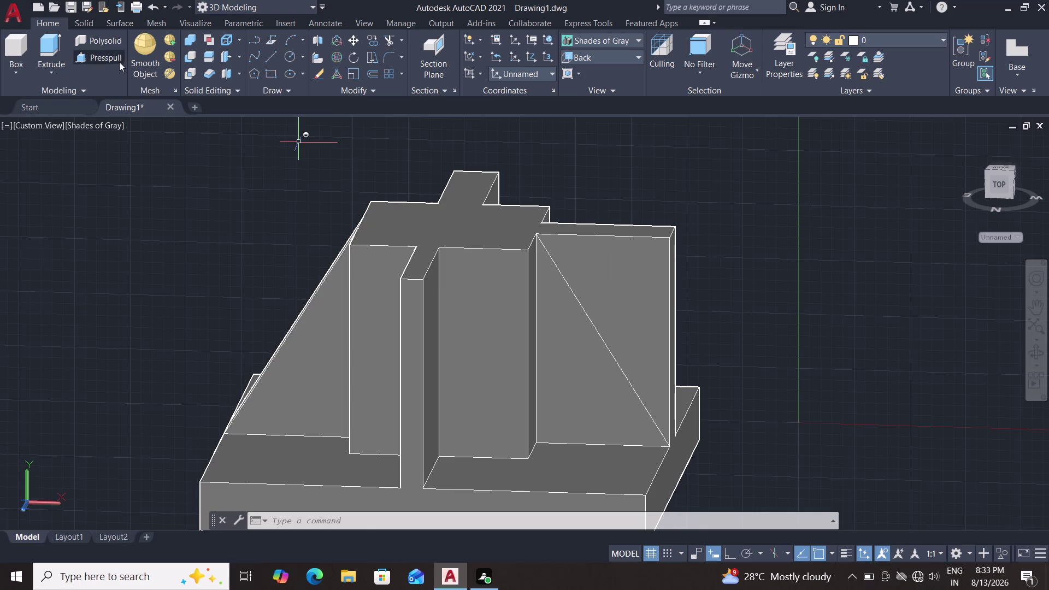
Cancel a press-pull, then pick and deselect the edge and diagonal lines on the right wall.
click(606, 274)
key(Escape)
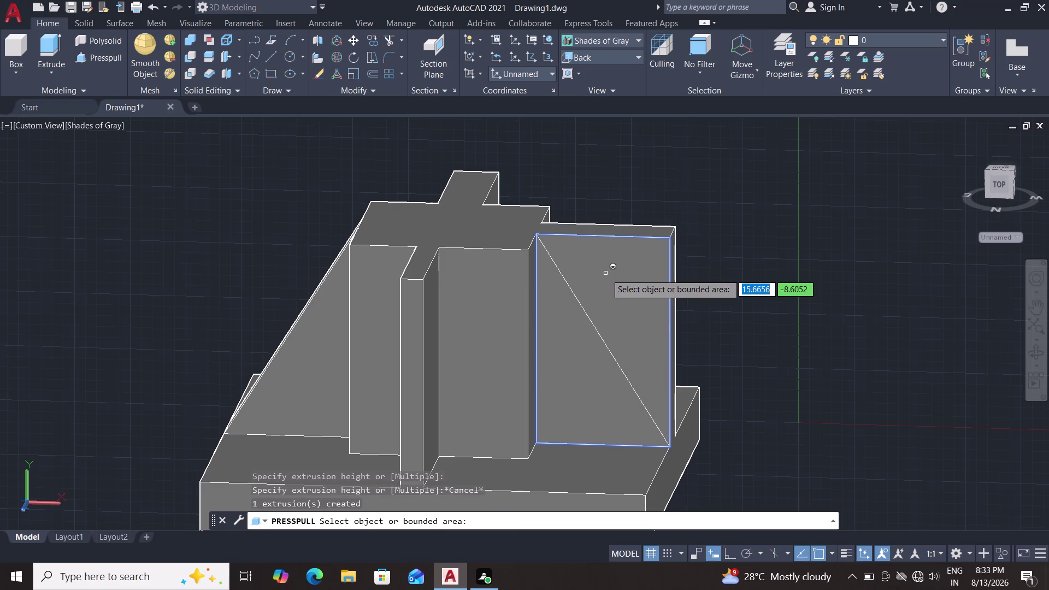
key(Escape)
key(Escape)
key(Escape)
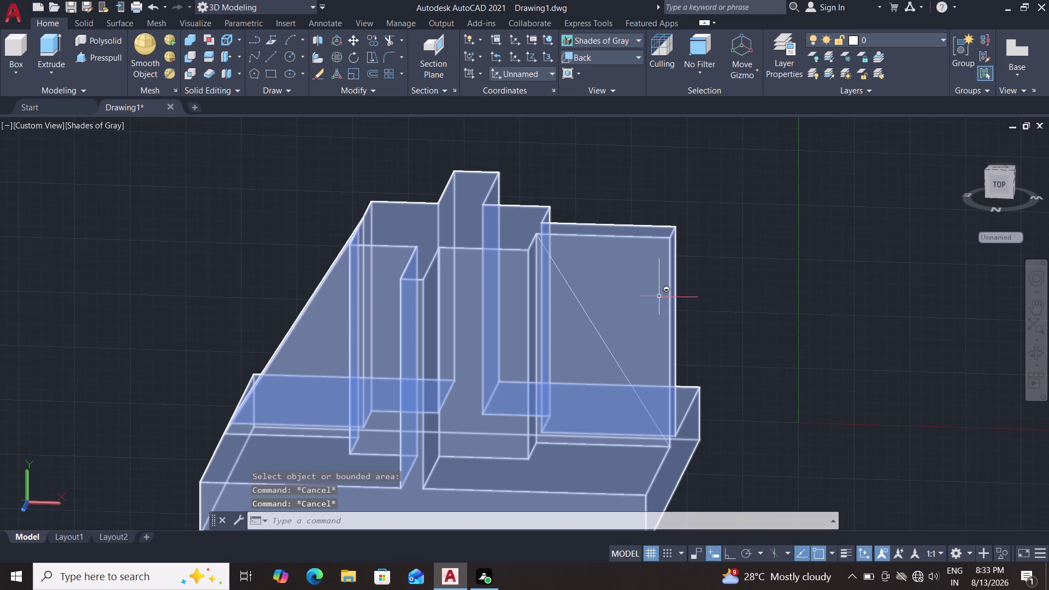
click(670, 362)
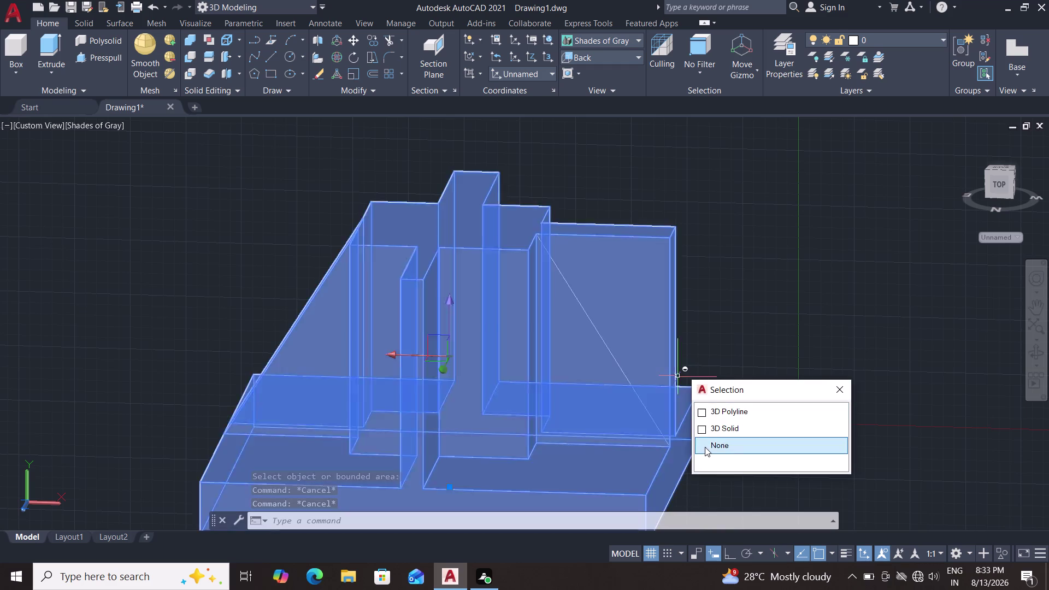
click(711, 413)
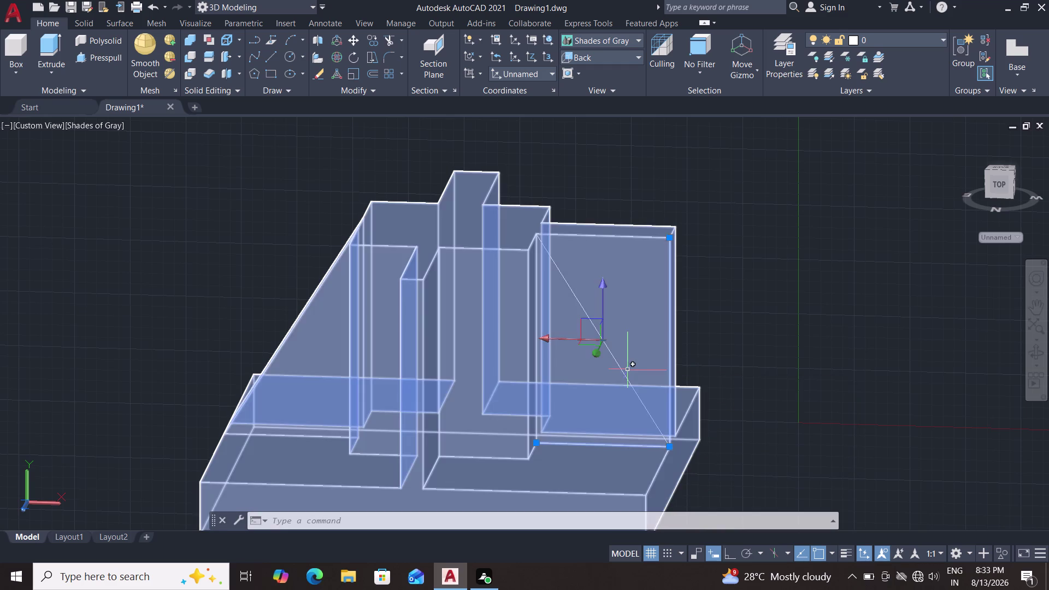
click(618, 361)
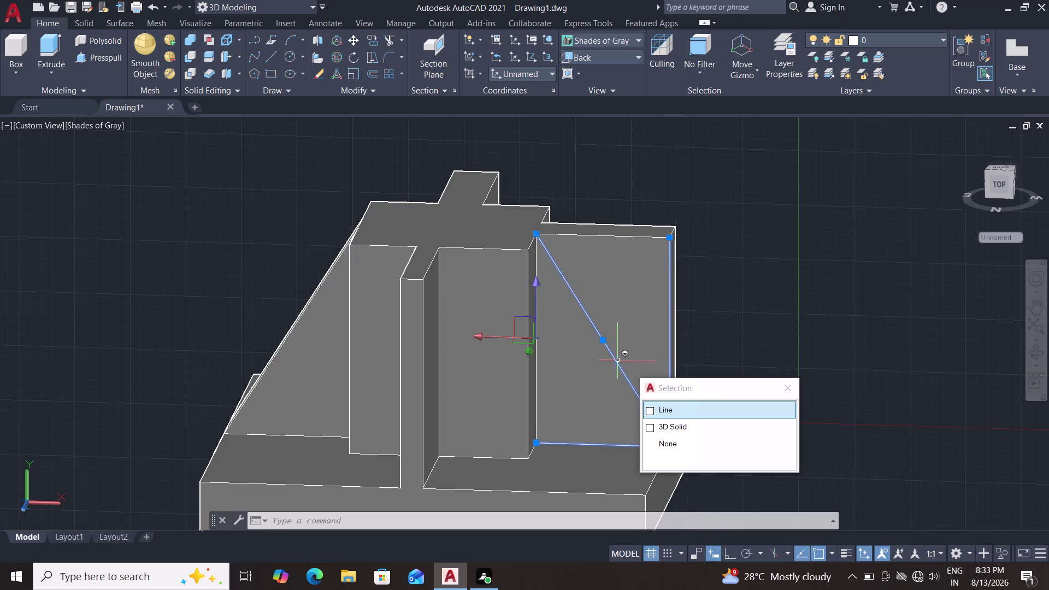
key(Escape)
key(Escape)
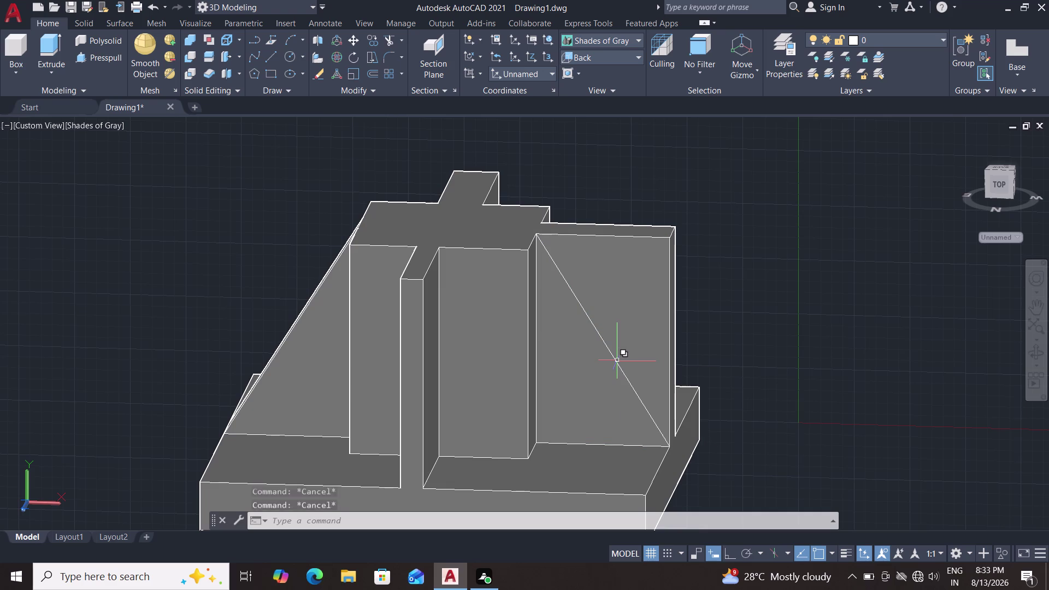
Explode the traced edge polyline on the right wall with X.
click(672, 364)
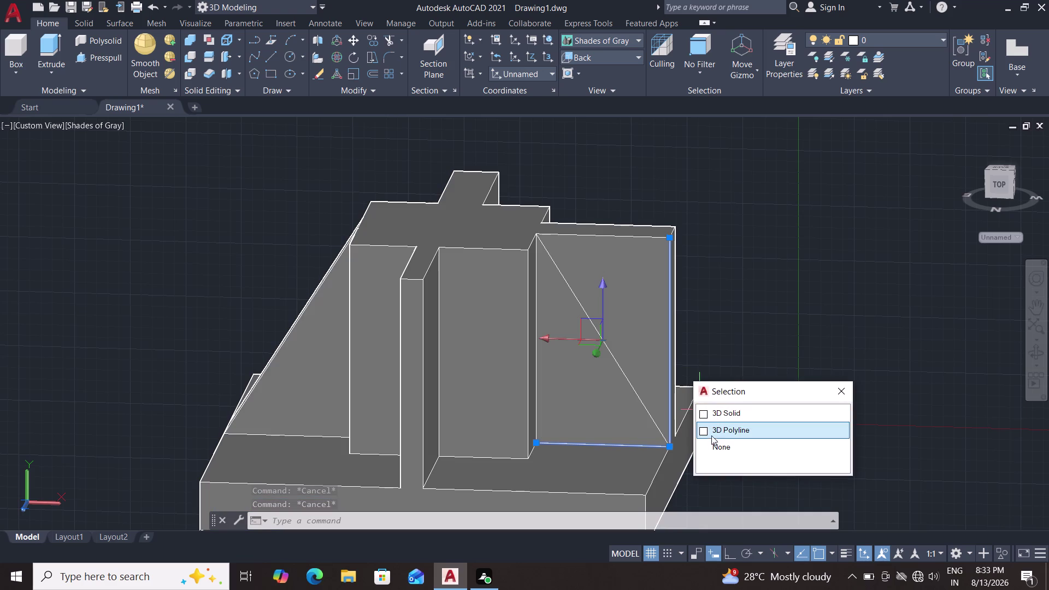
click(715, 431)
key(x)
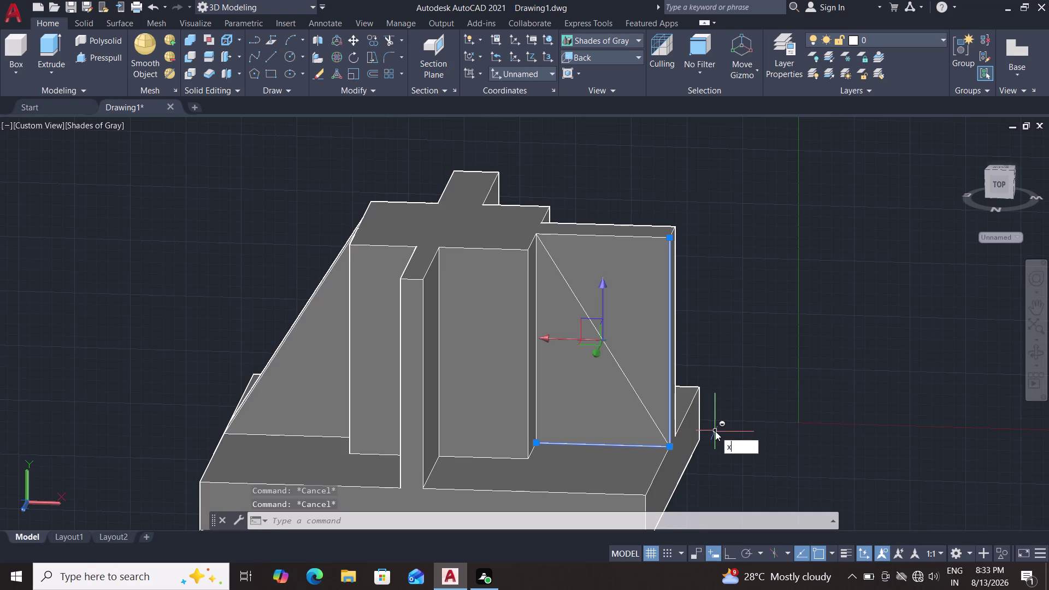
key(Return)
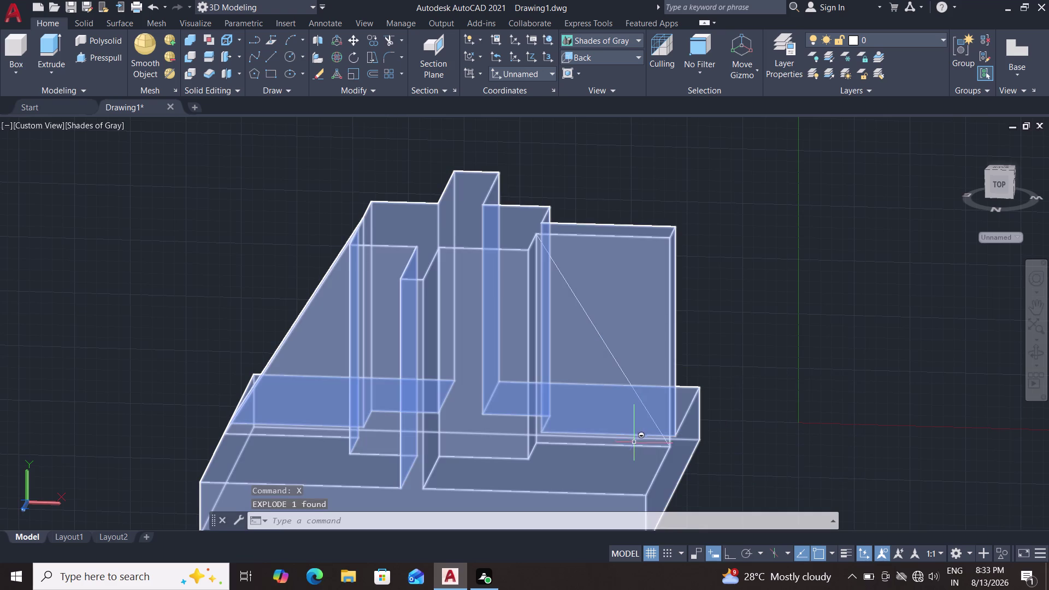
Erase the bottom edge line and the other overlapping edge line.
click(633, 443)
click(669, 507)
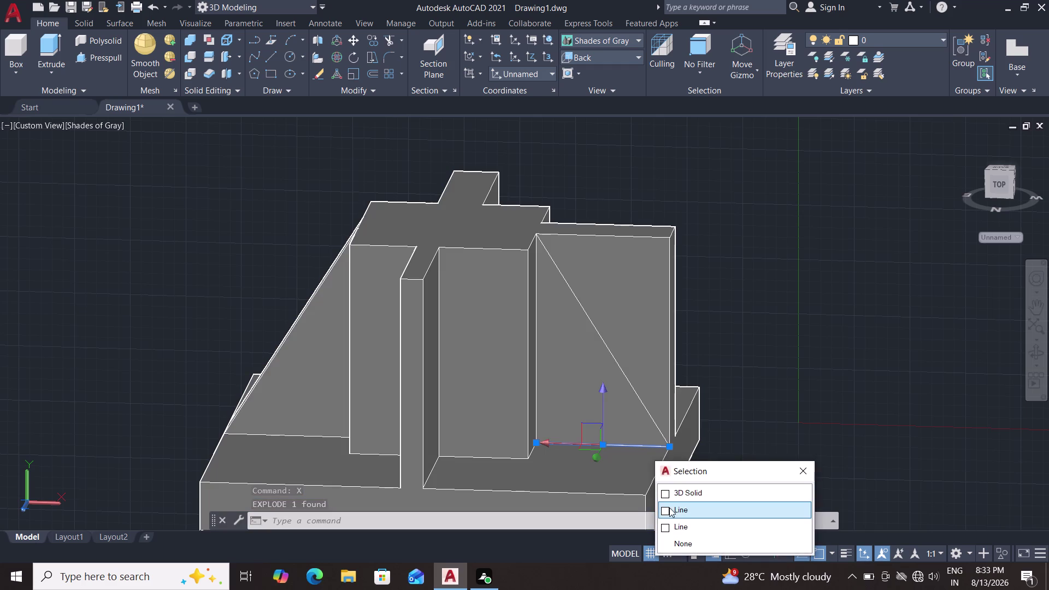
key(Delete)
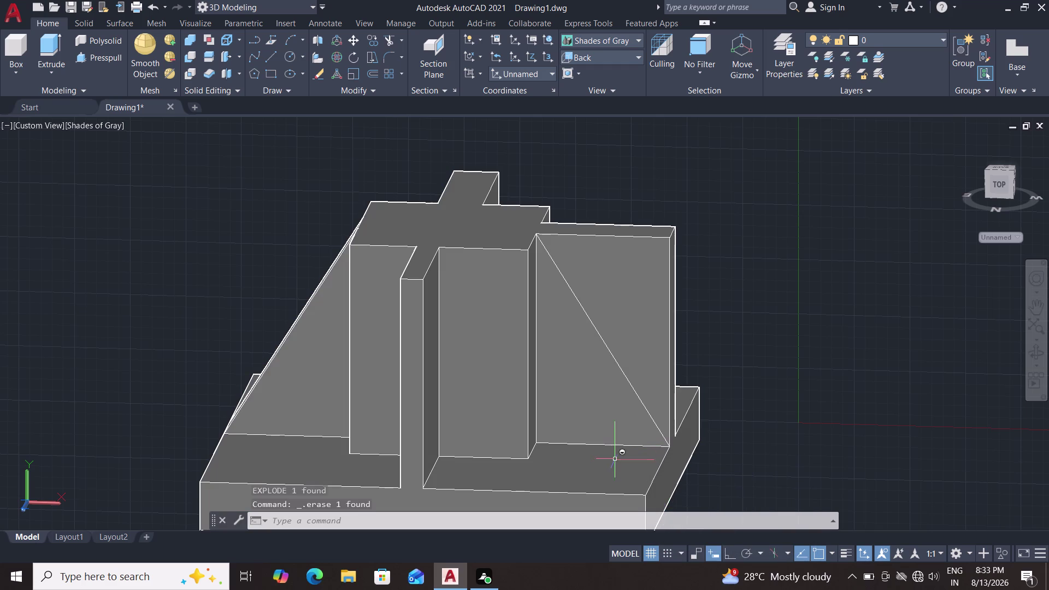
click(613, 447)
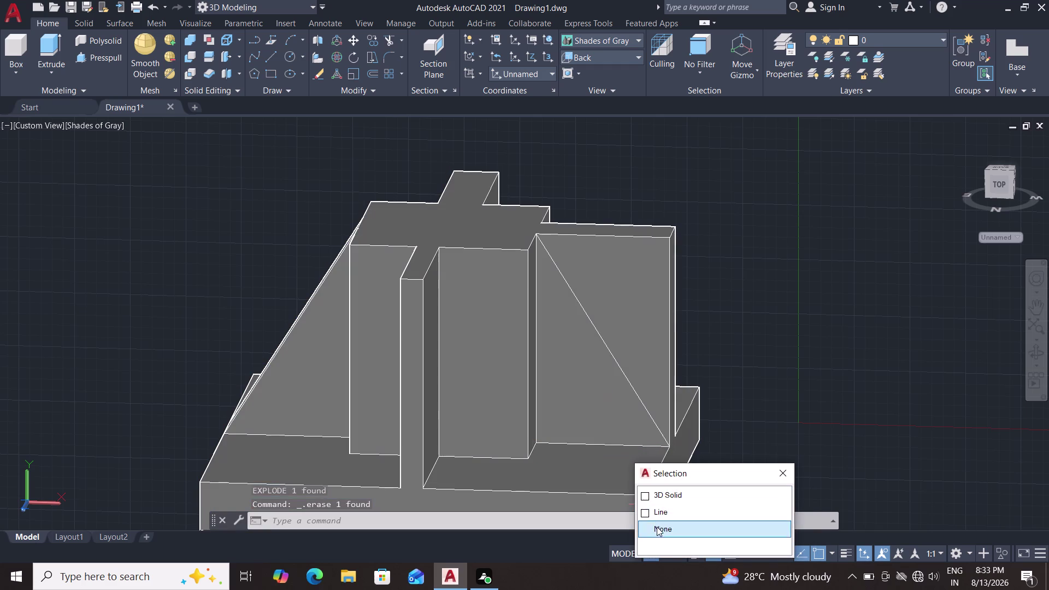
click(659, 516)
key(Delete)
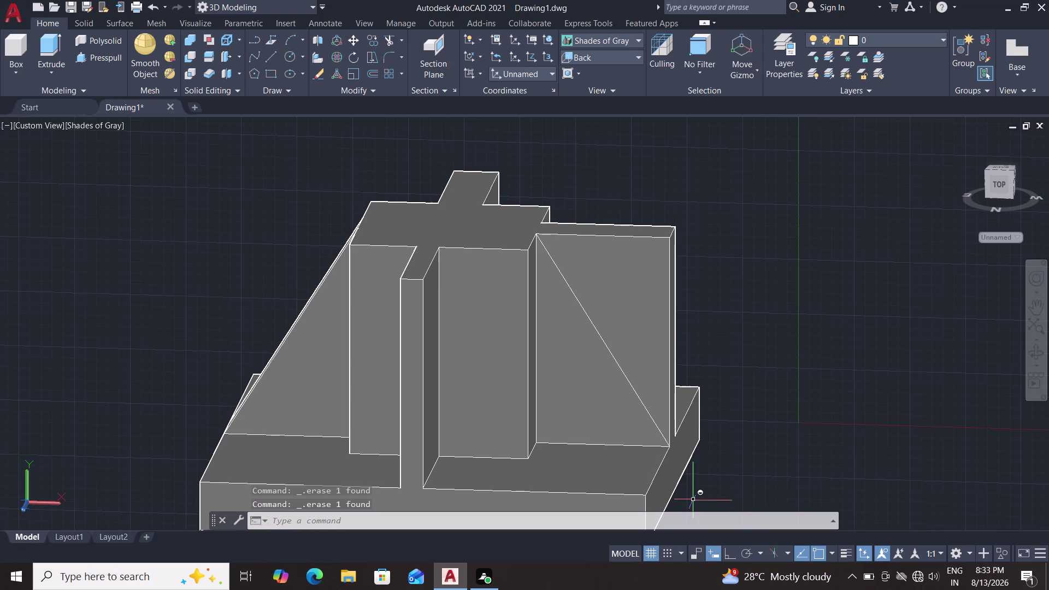
Draw a line along the right wall's top edge.
click(670, 393)
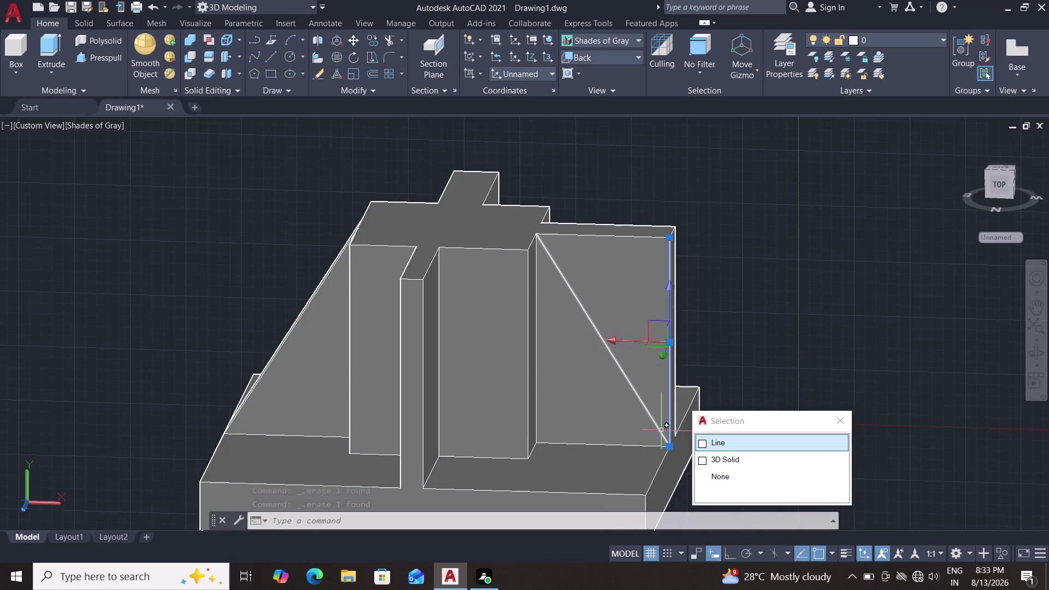
key(Escape)
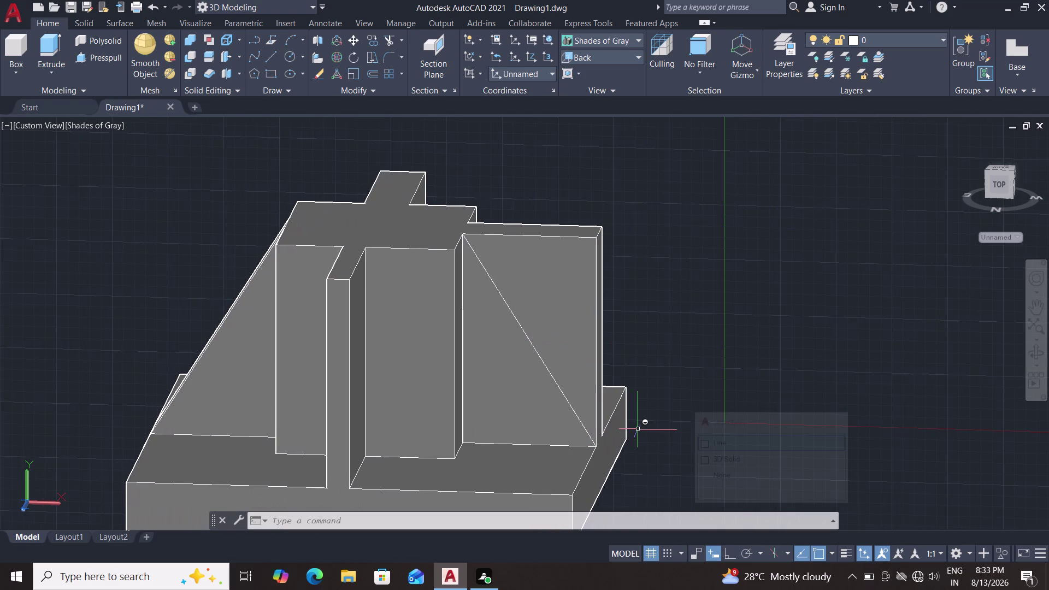
key(l)
key(Return)
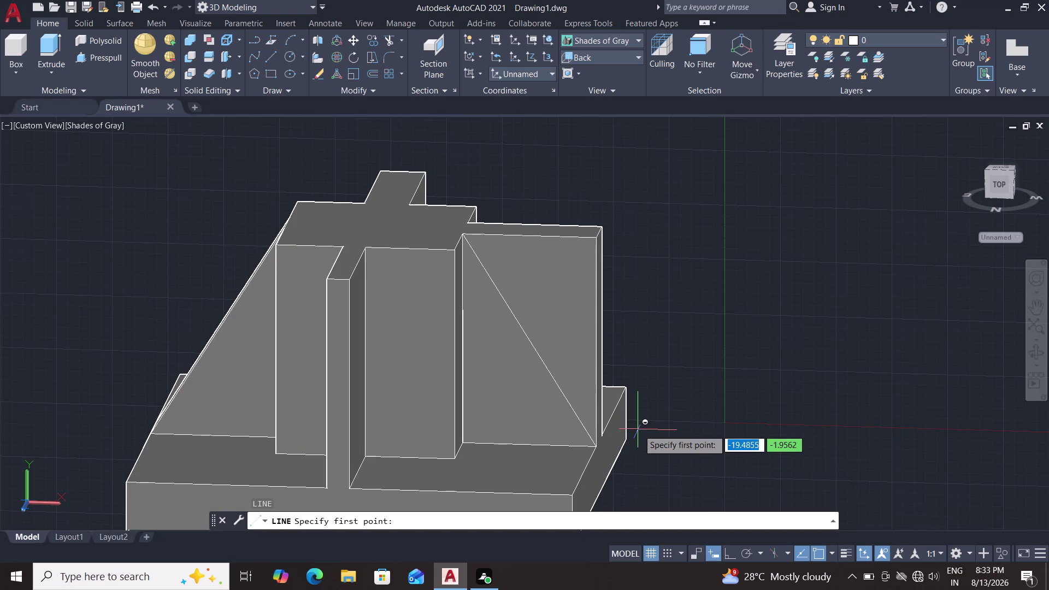
click(598, 239)
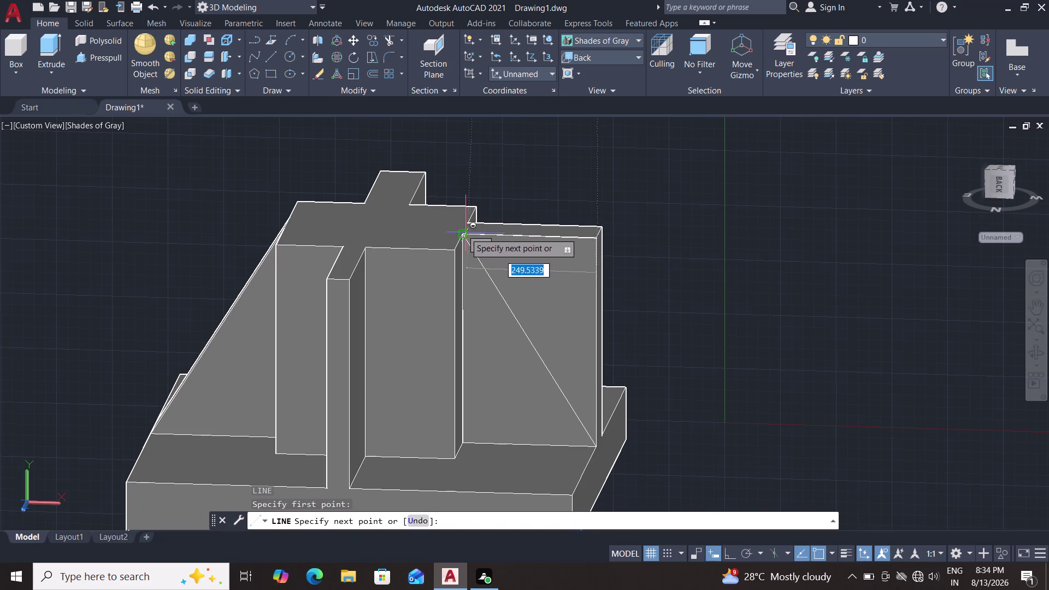
click(462, 233)
key(Escape)
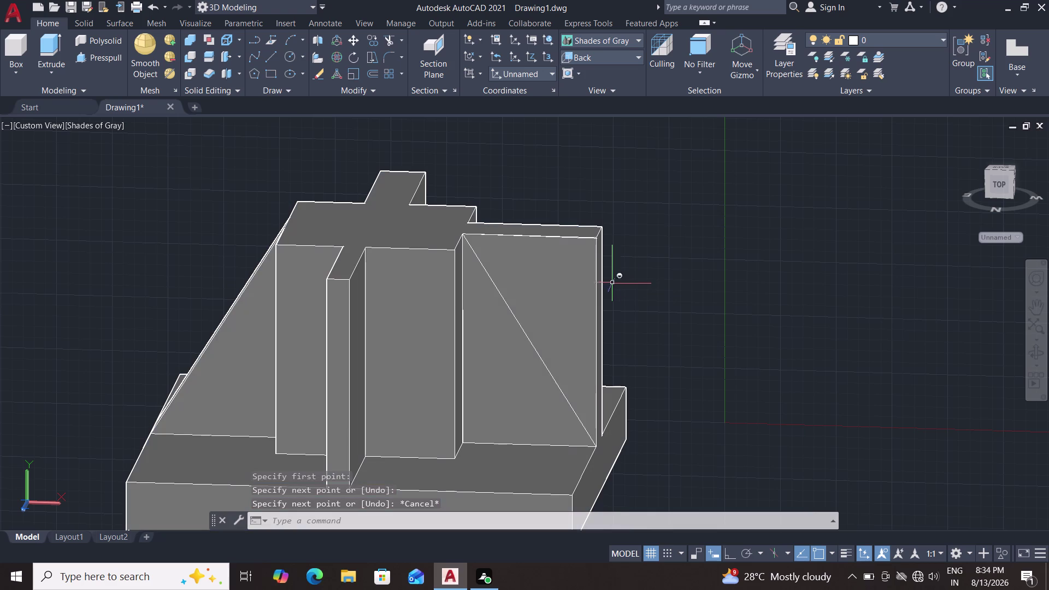
Select the diagonal, top edge and right edge lines and JOIN them.
click(520, 320)
click(562, 370)
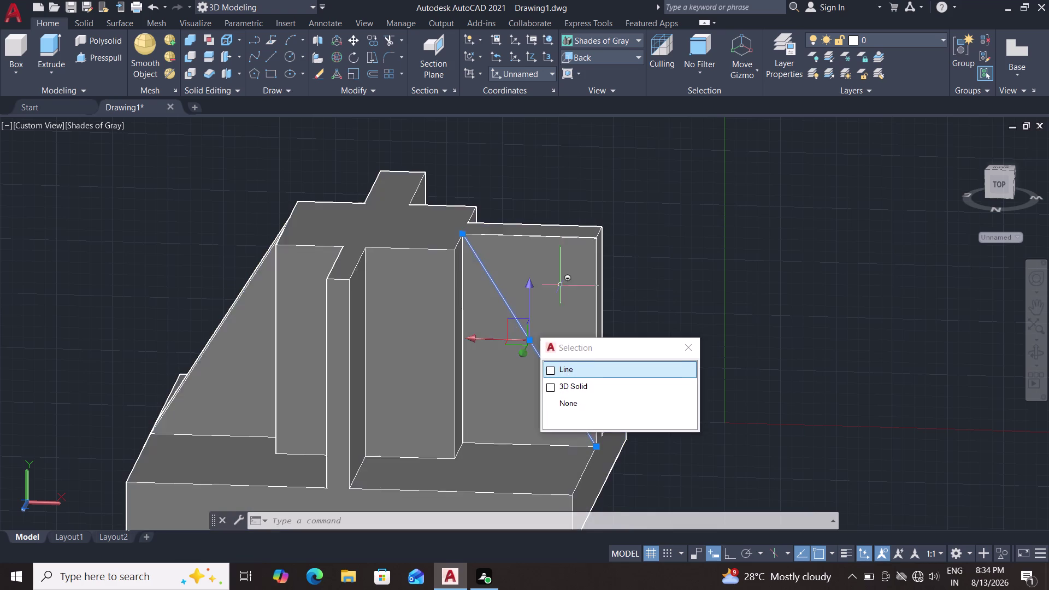
click(571, 368)
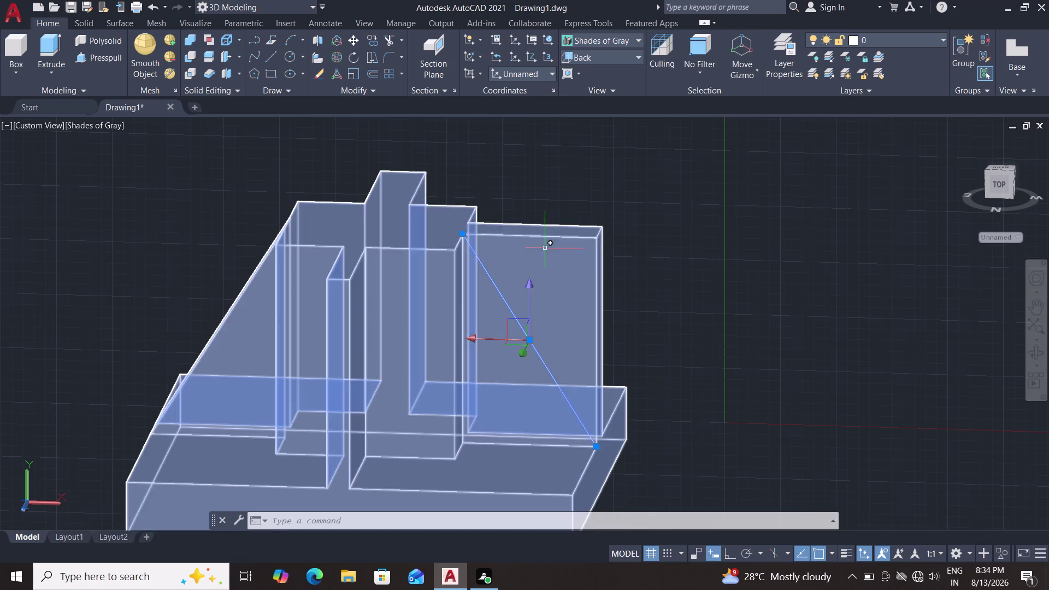
click(551, 237)
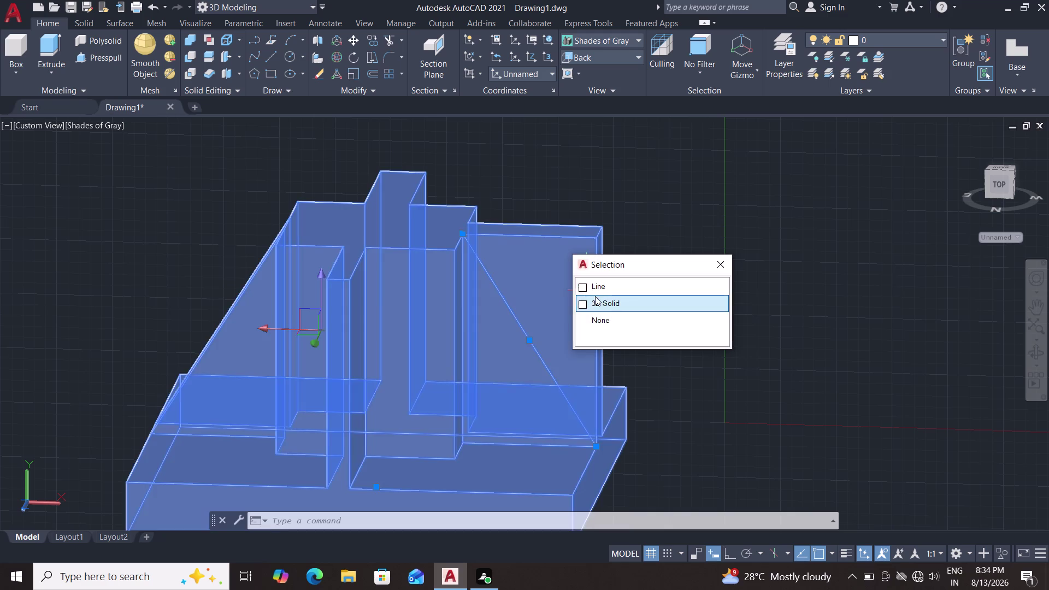
click(596, 289)
click(596, 289)
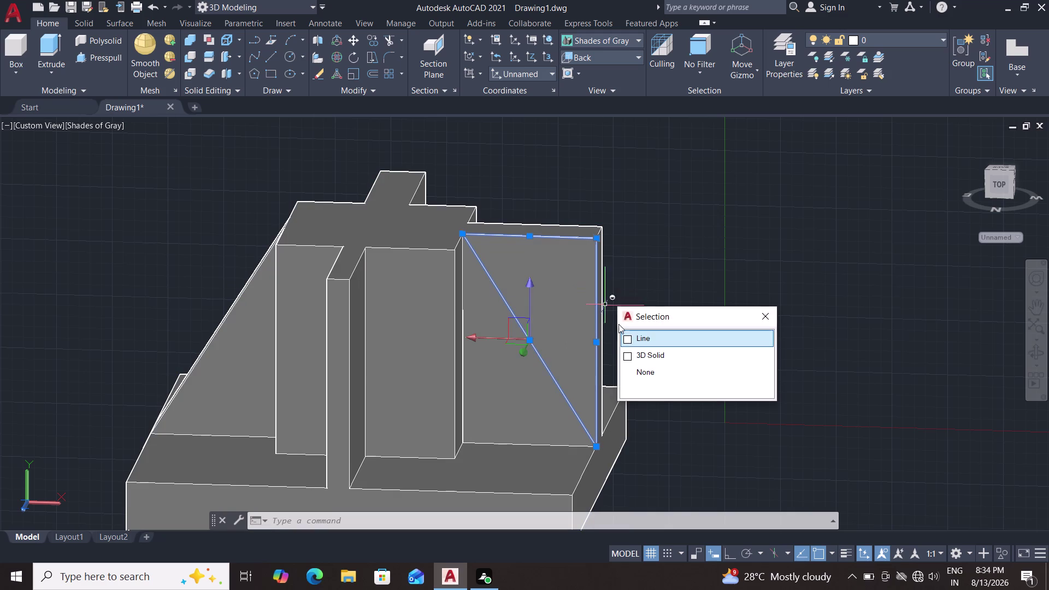
click(629, 335)
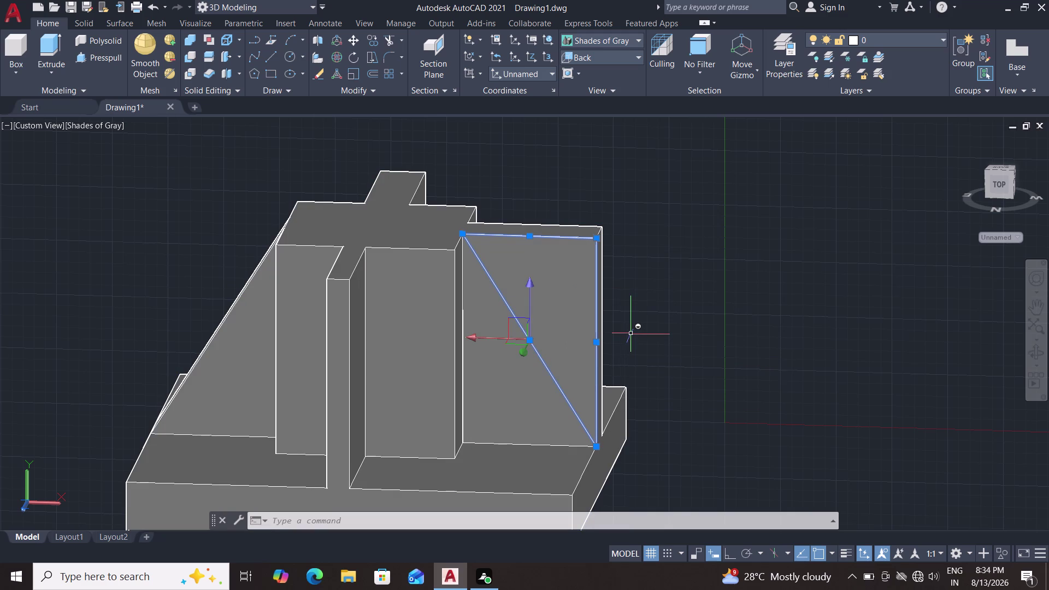
key(j)
key(Return)
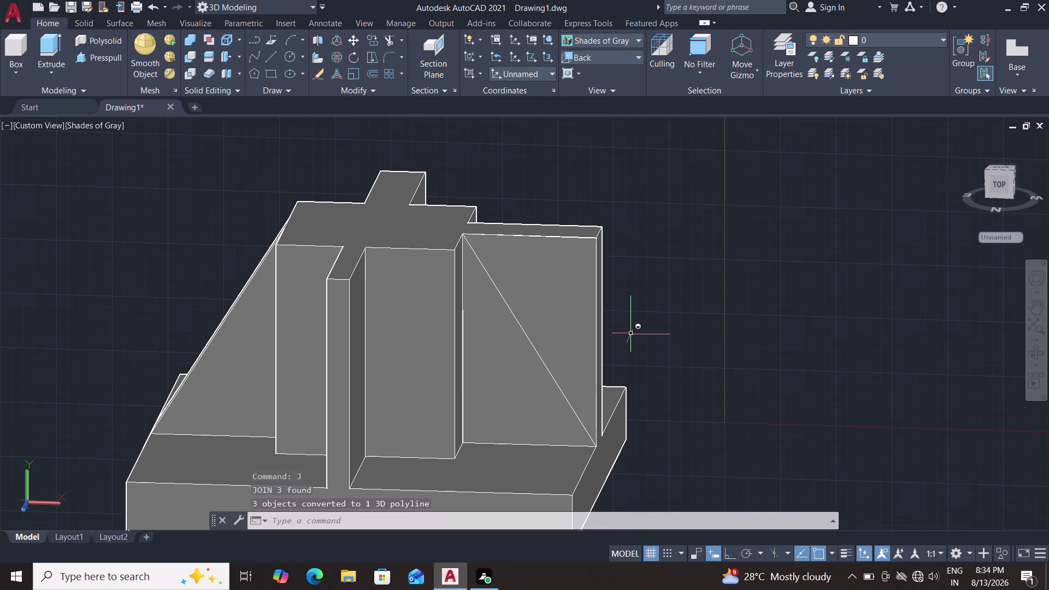
click(107, 53)
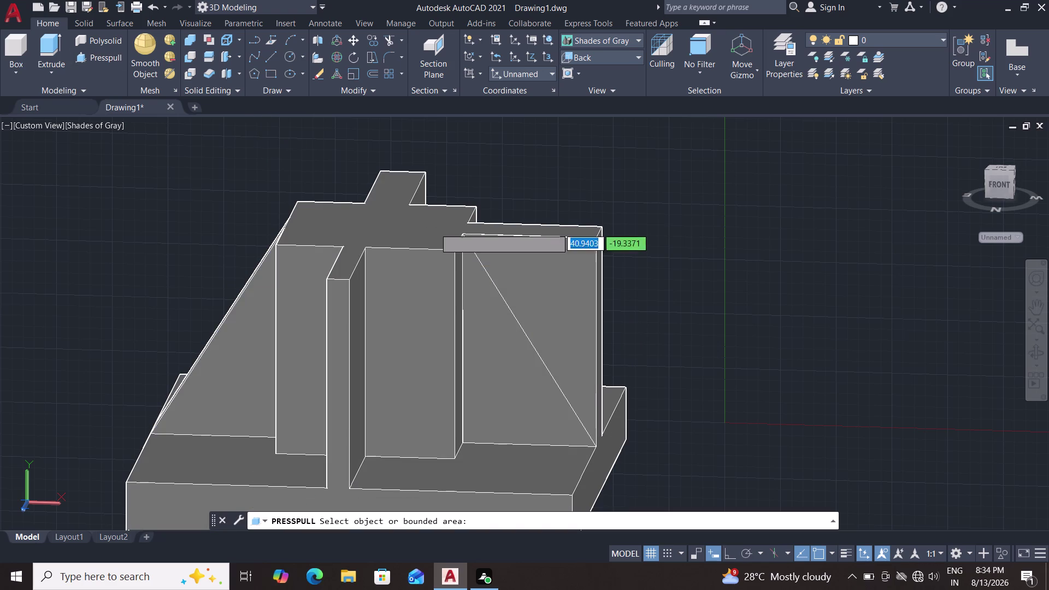
click(524, 267)
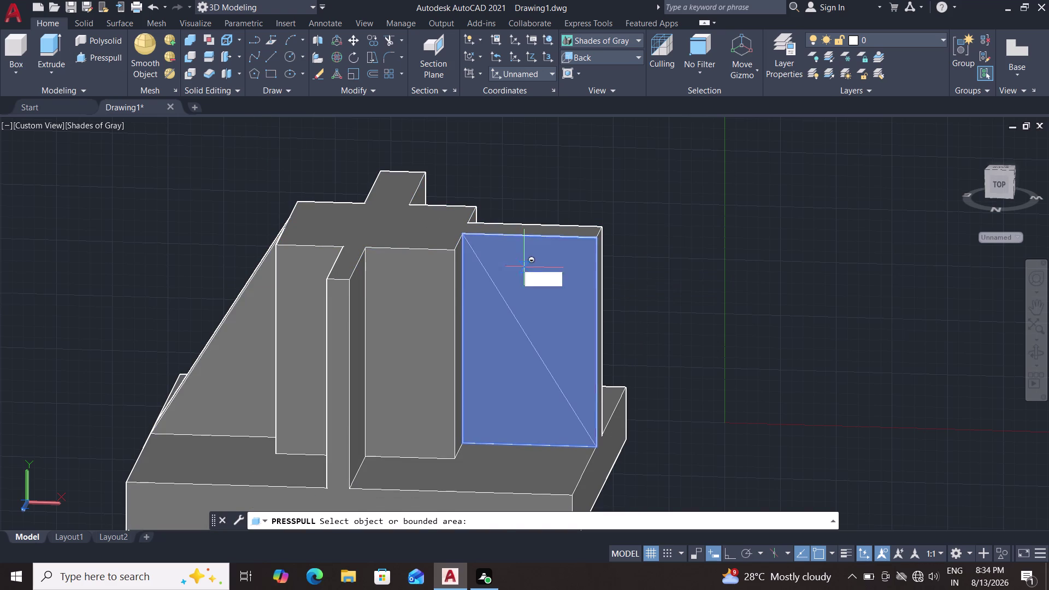
key(Escape)
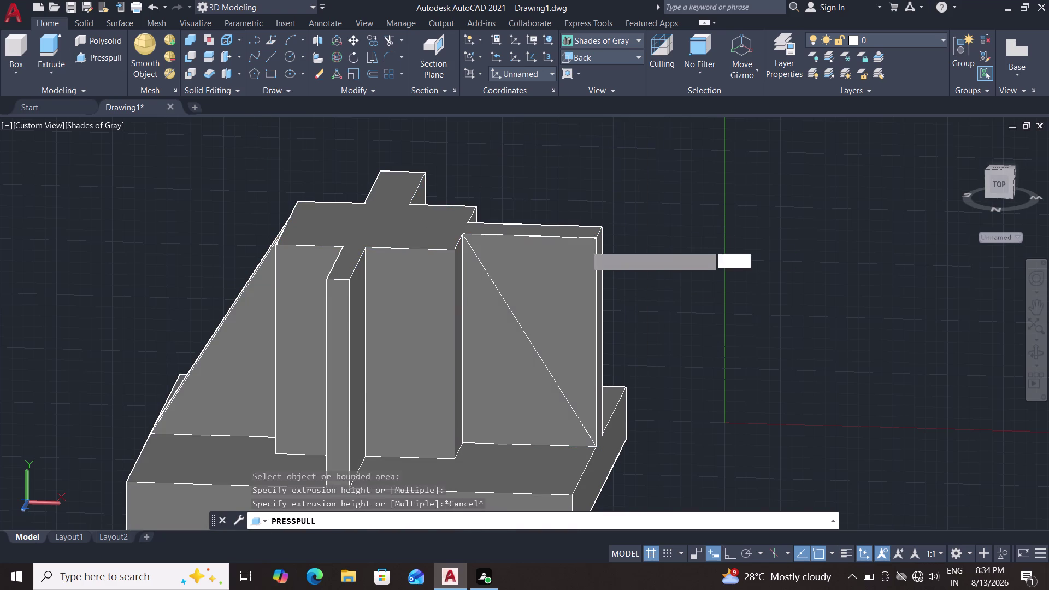
click(591, 243)
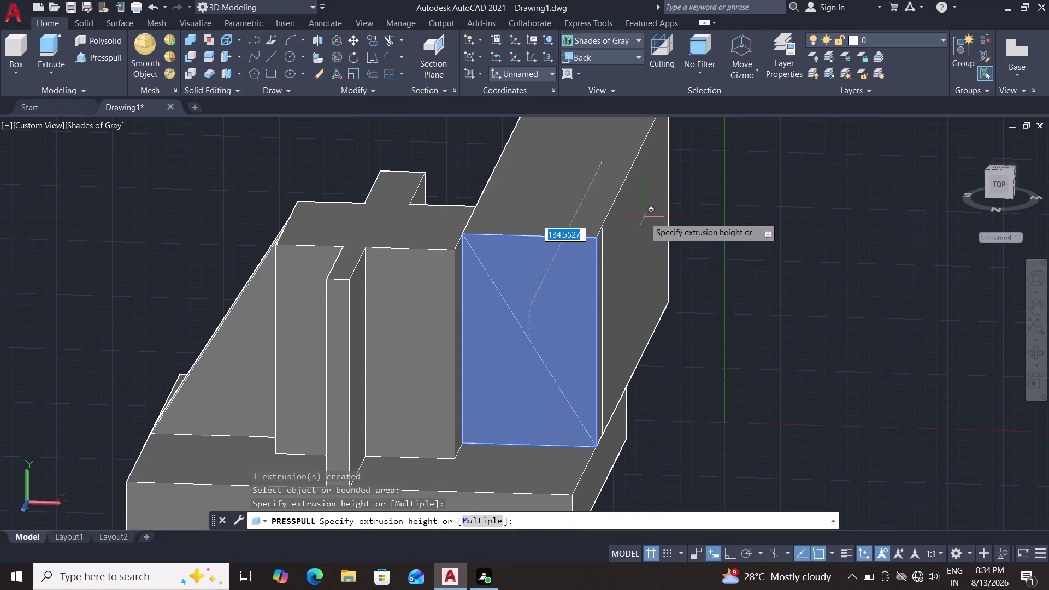
key(grave)
key(Escape)
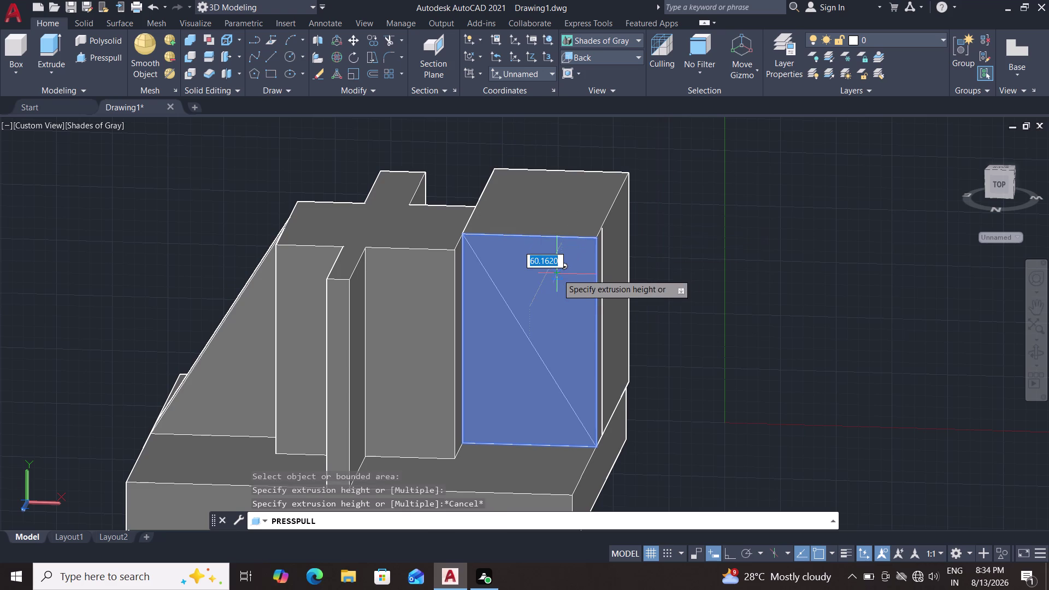
key(Escape)
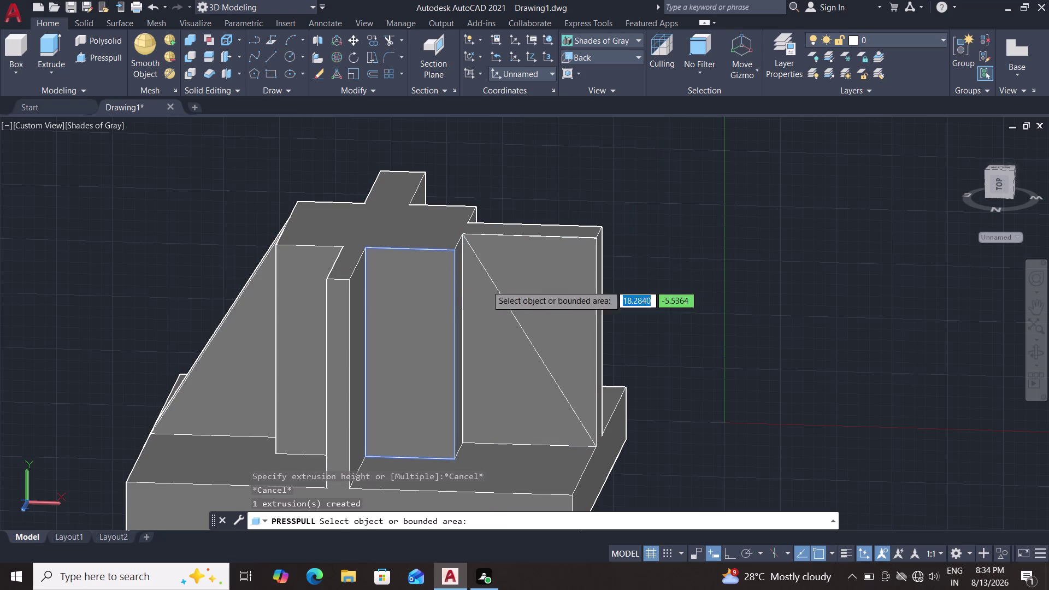
click(506, 304)
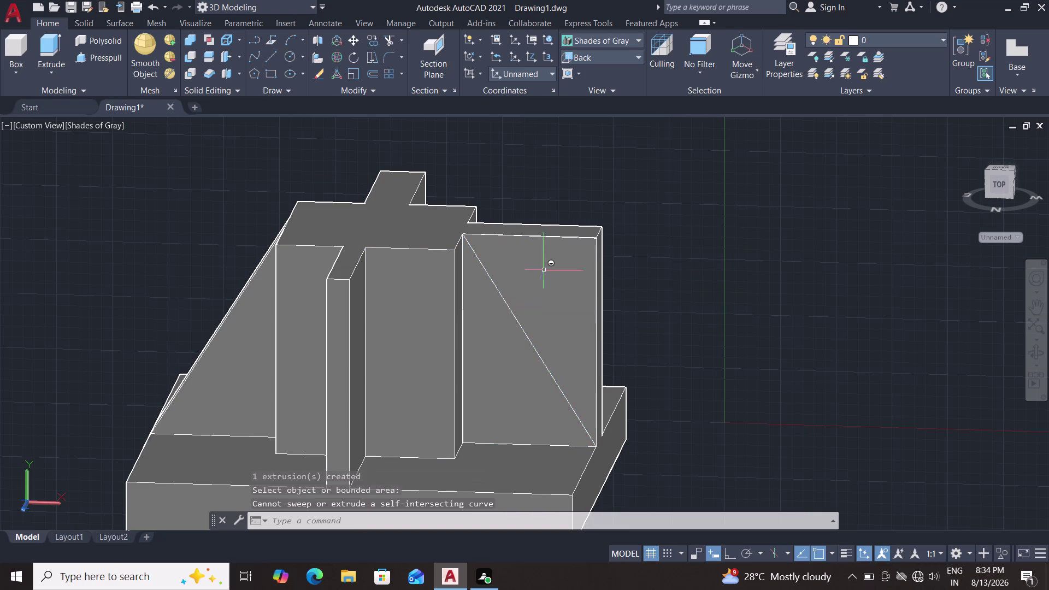
key(Escape)
key(Escape)
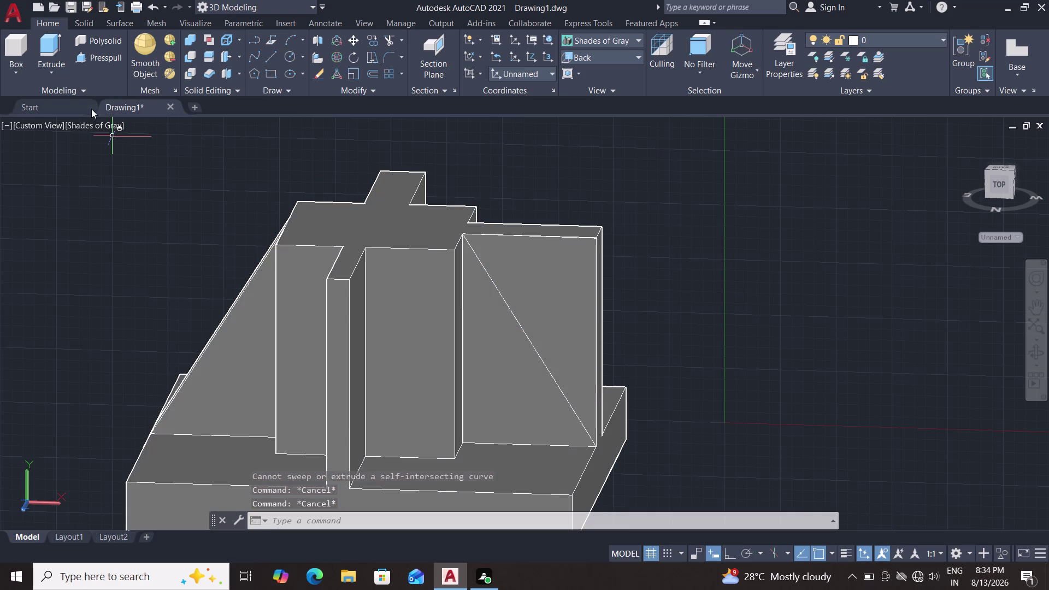
click(98, 55)
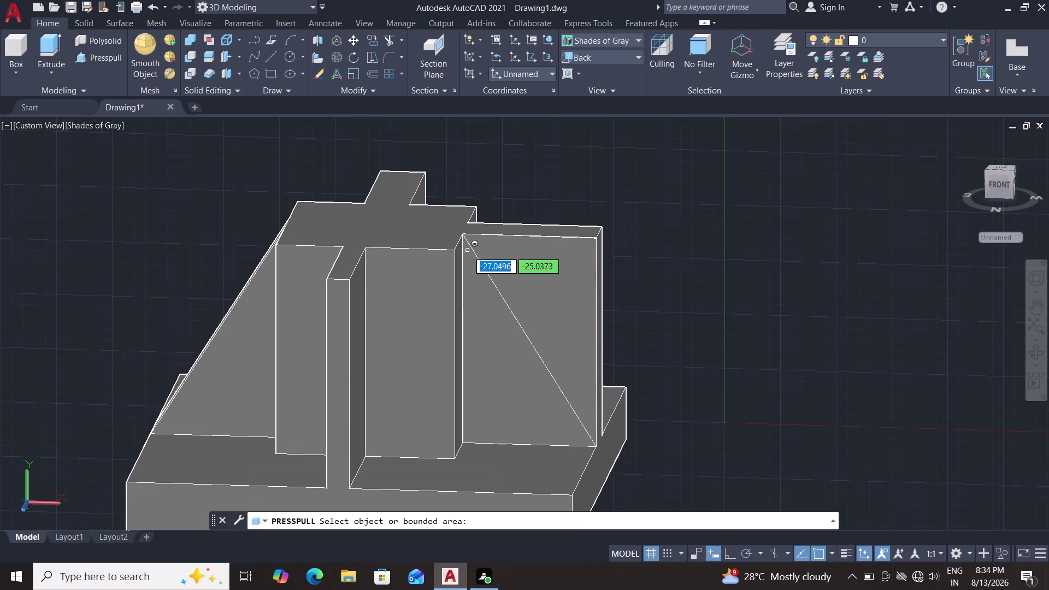
click(501, 294)
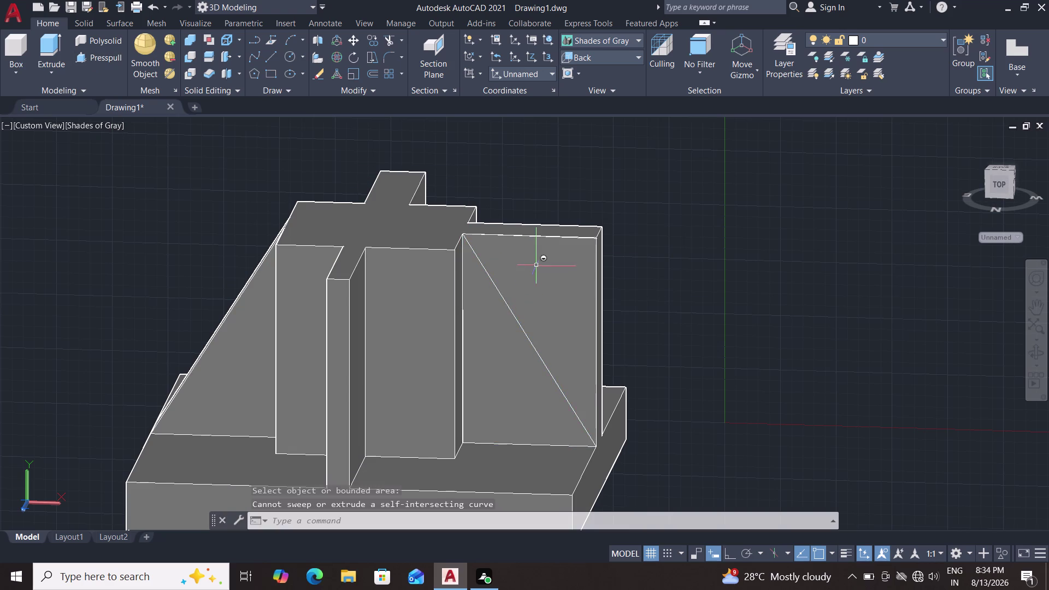
key(Escape)
key(grave)
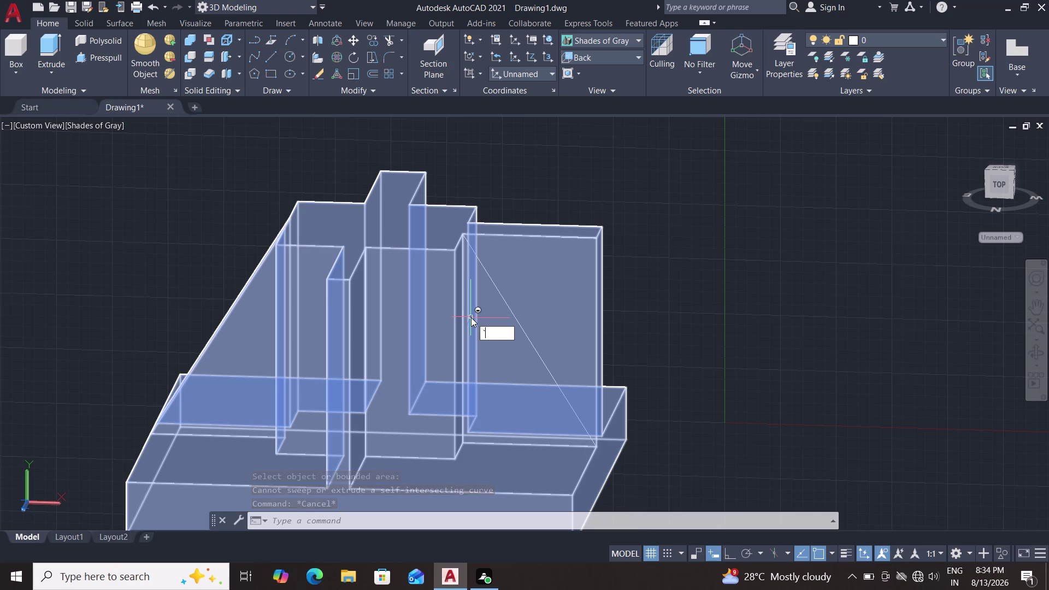
key(Escape)
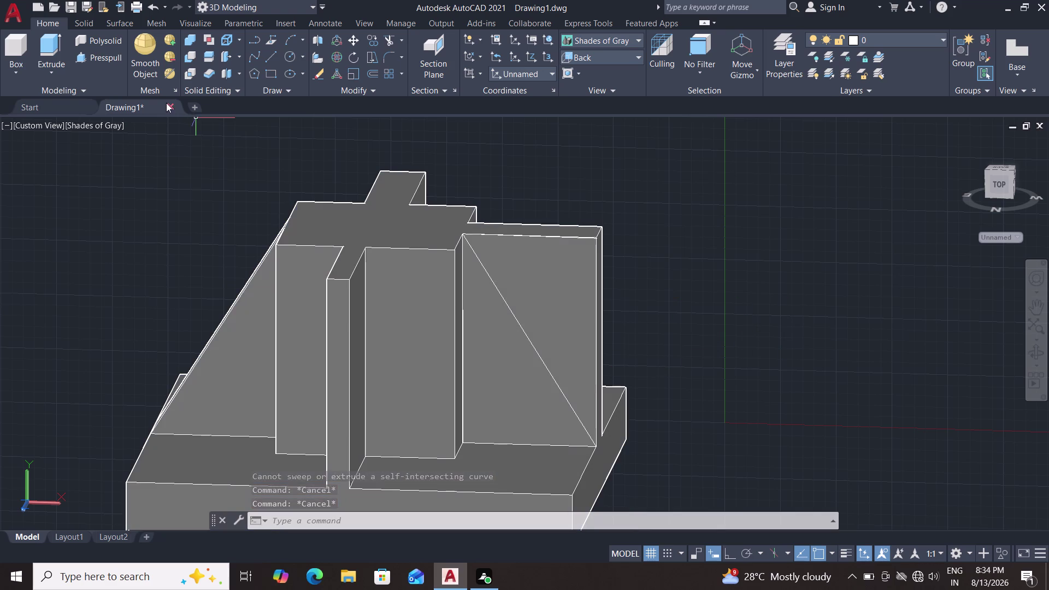
click(110, 59)
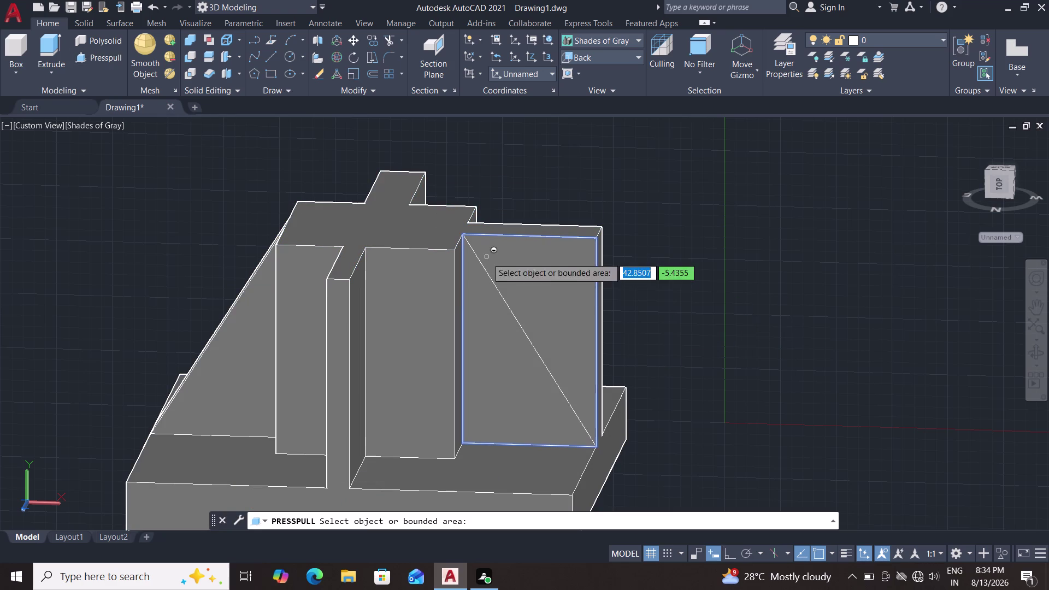
click(493, 281)
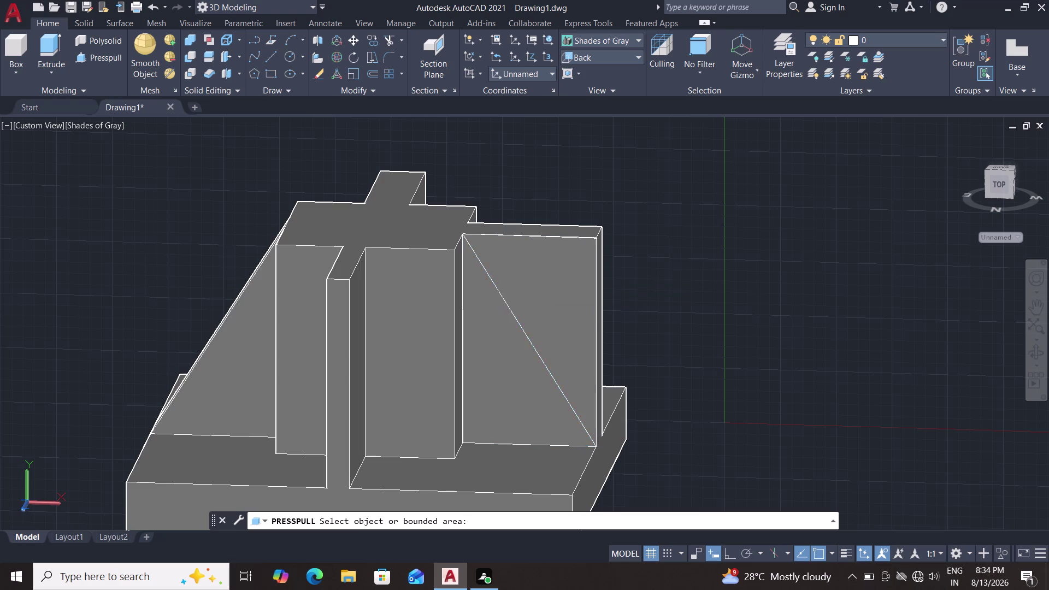
scroll(up, 3)
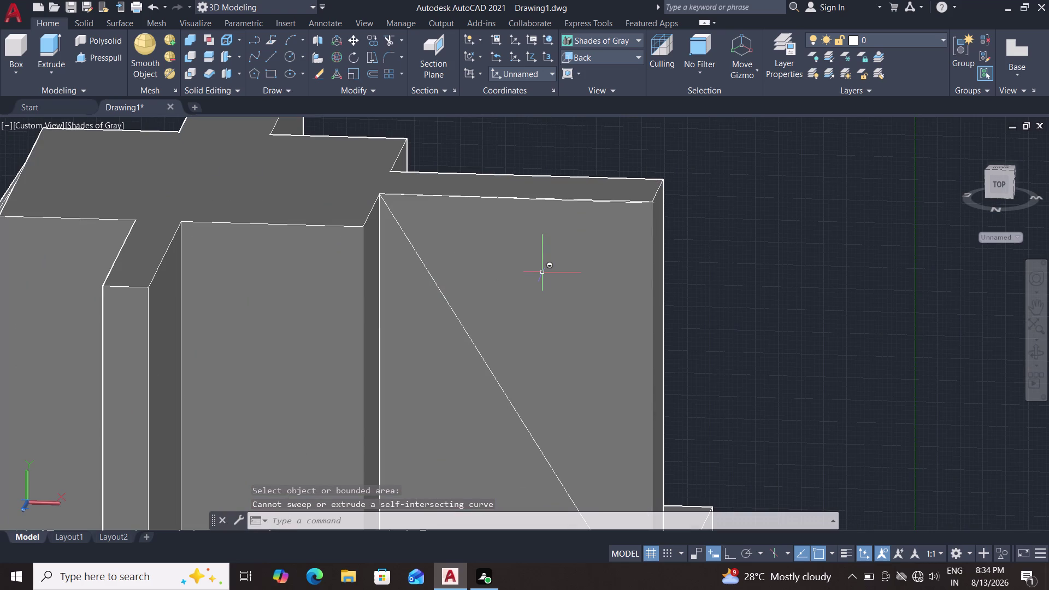
Explode the joined 3D polyline back into lines and delete one edge line.
scroll(up, 3)
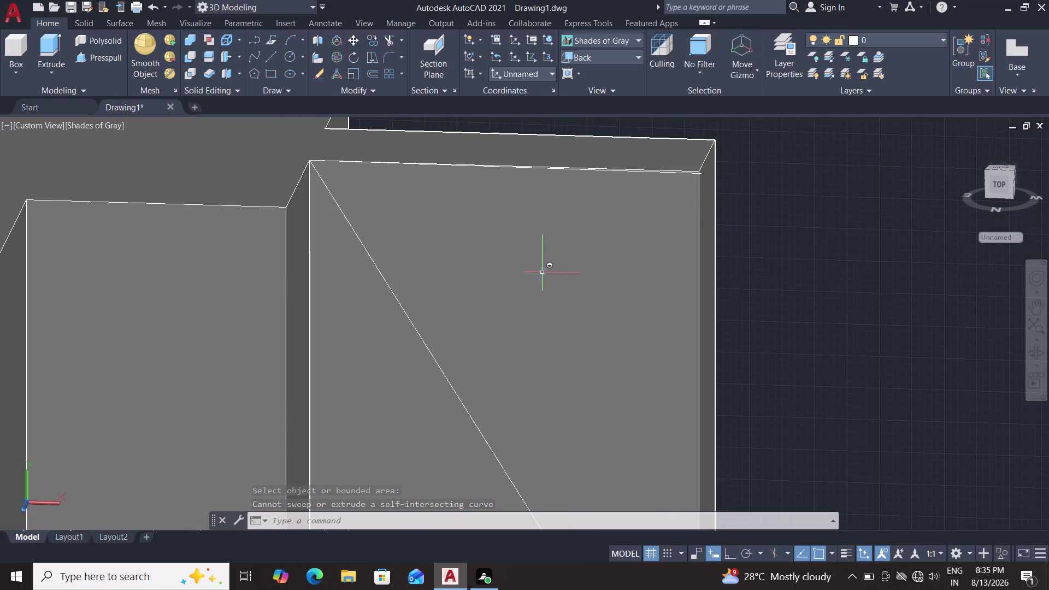
click(656, 172)
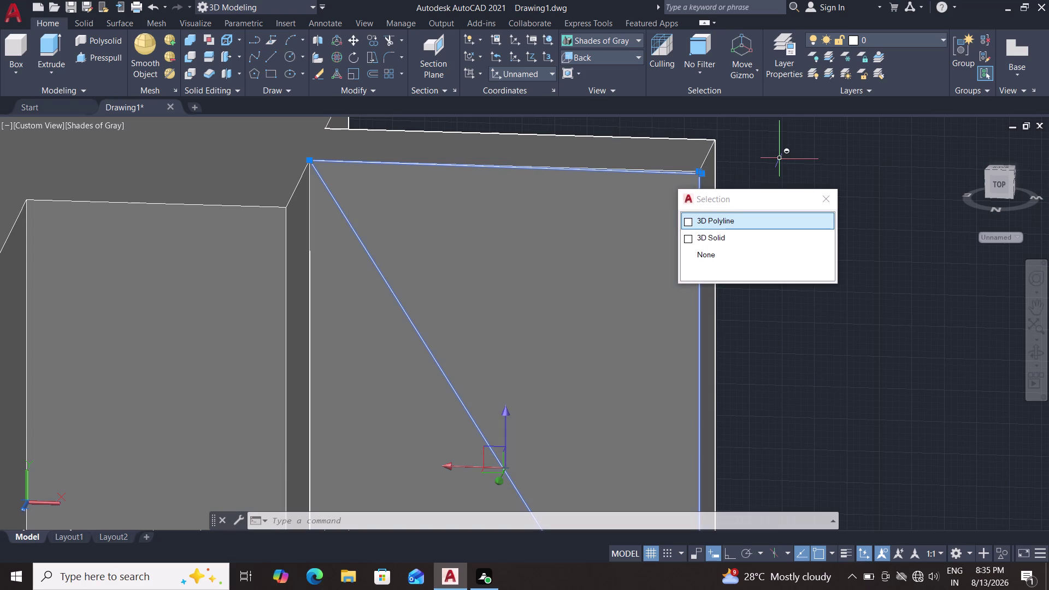
key(x)
key(Return)
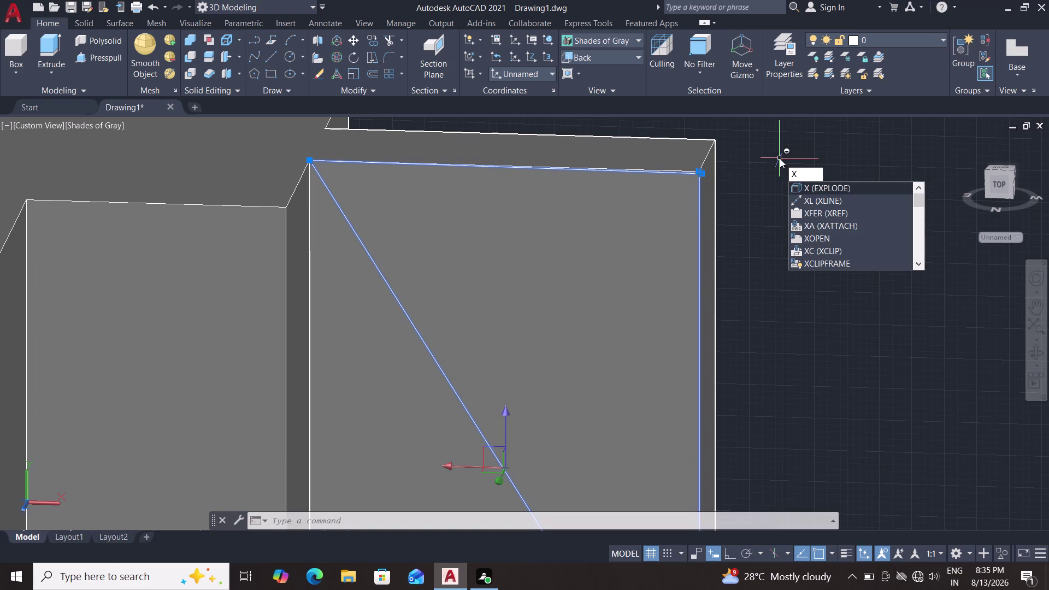
key(Return)
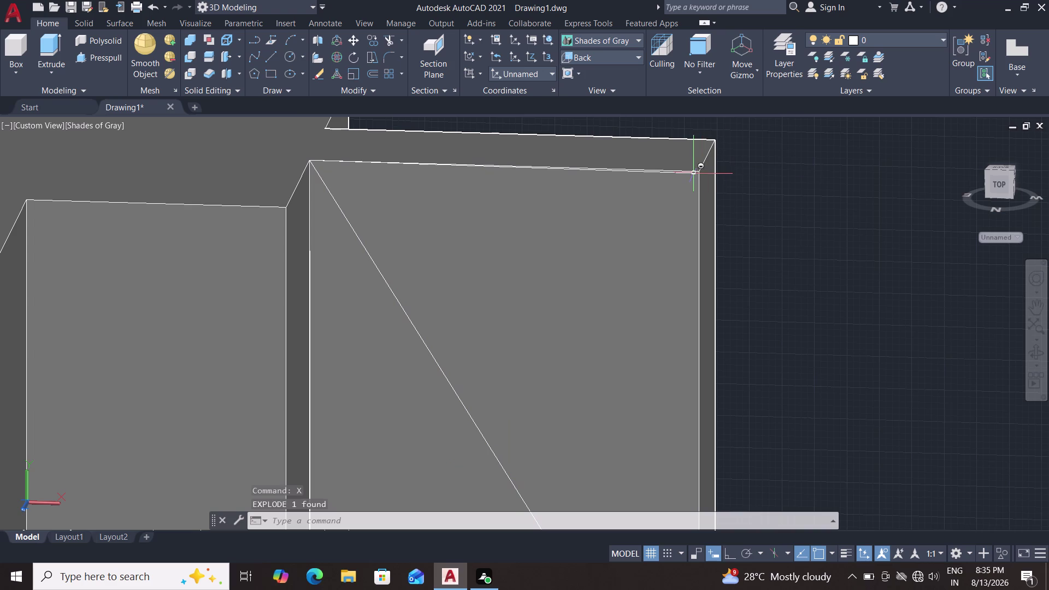
click(693, 173)
key(Delete)
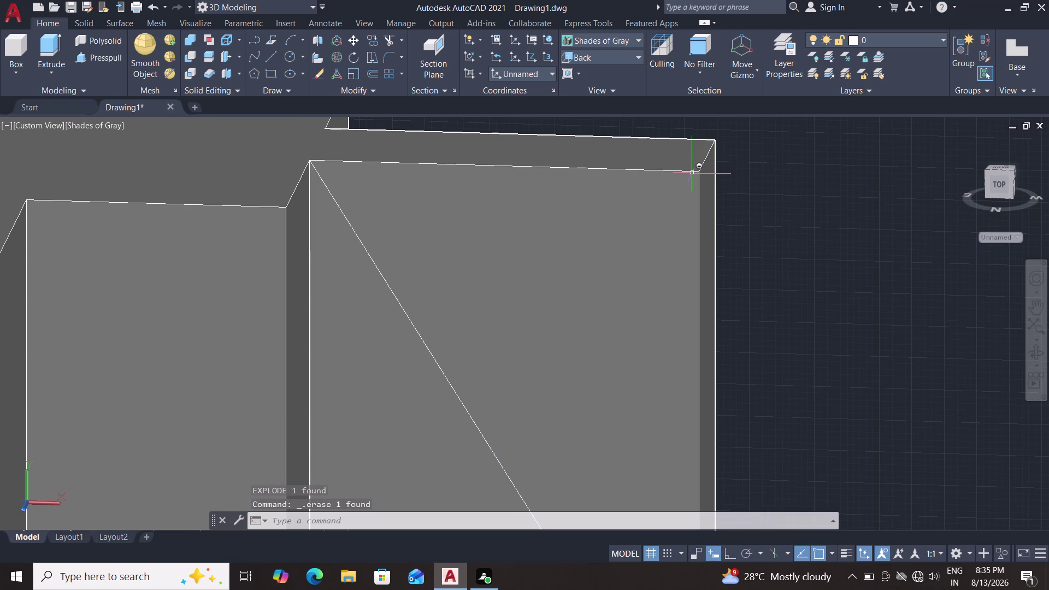
Draw a line starting from the wall's top corner, then cancel the command.
key(l)
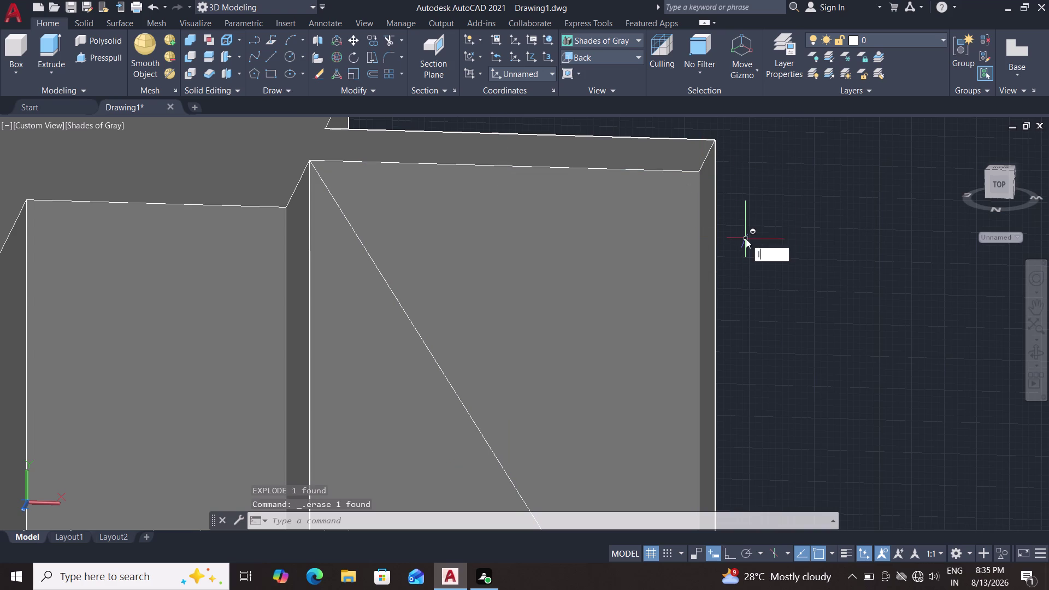
key(Return)
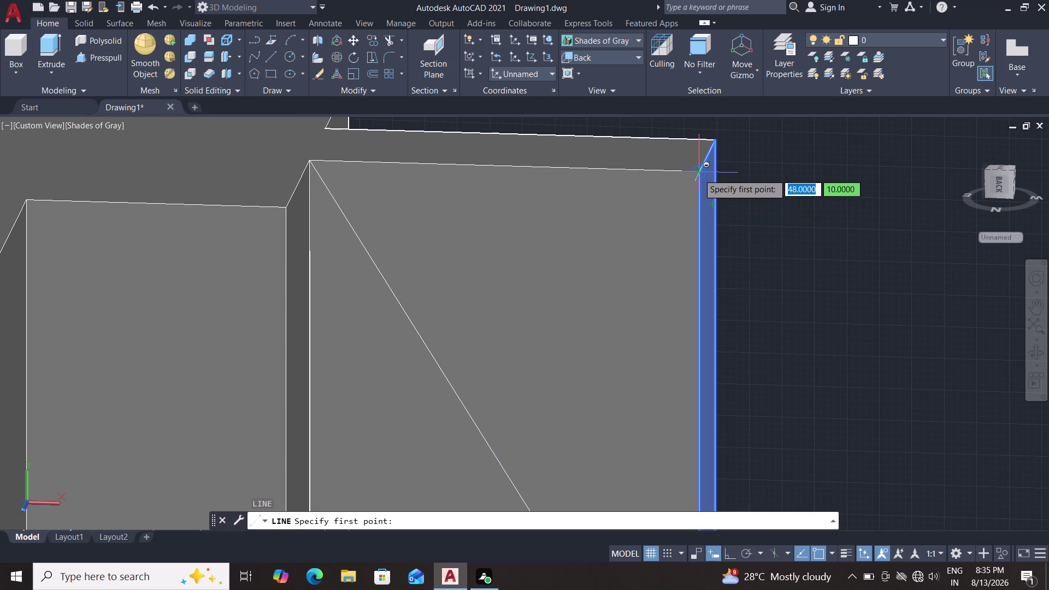
click(698, 174)
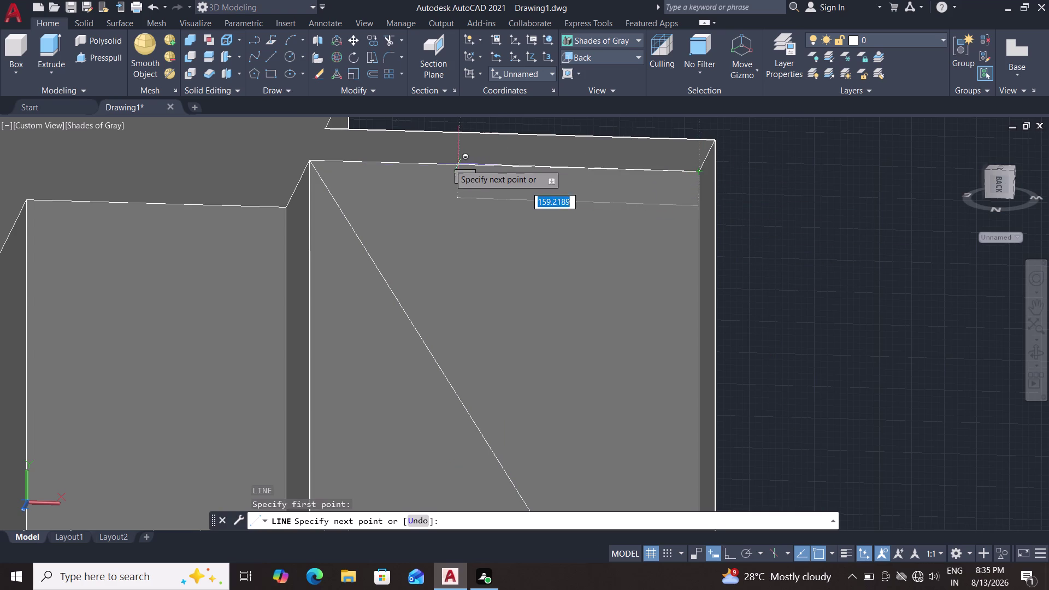
click(309, 161)
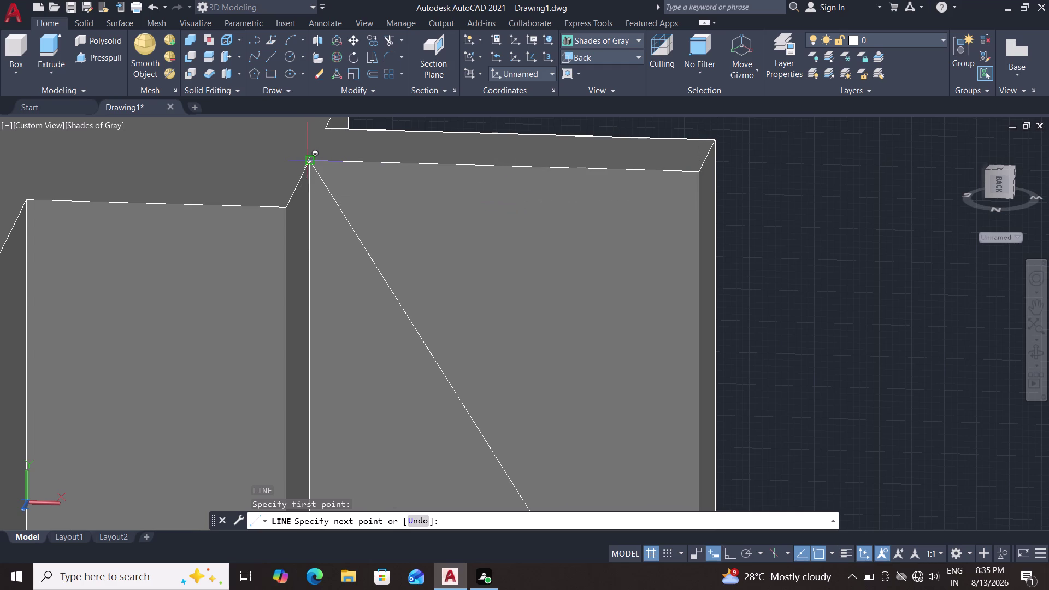
key(Escape)
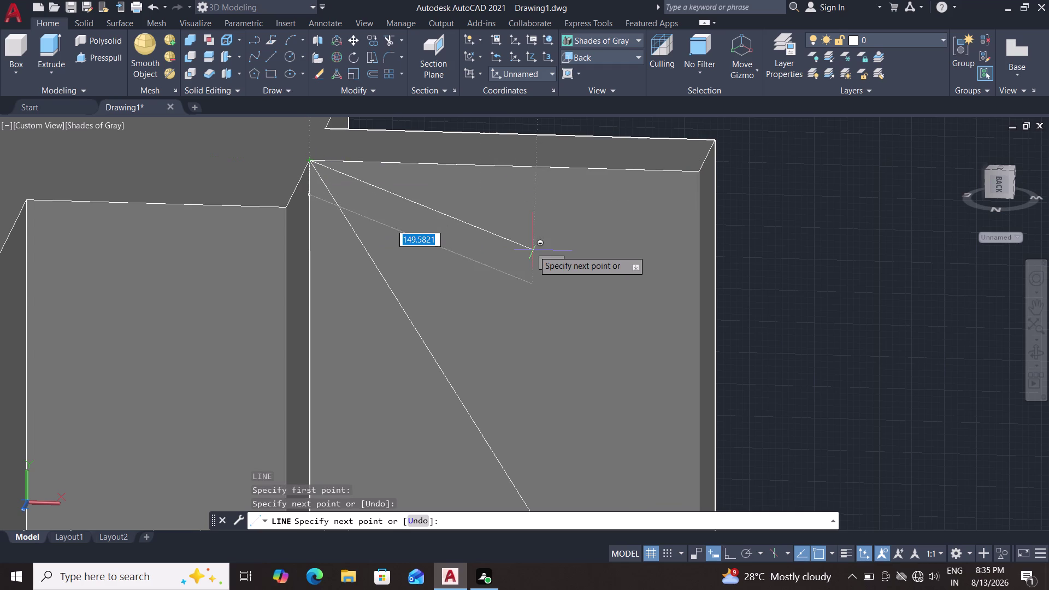
Select the diagonal, top edge and right edge via selection cycling, and JOIN them.
click(584, 167)
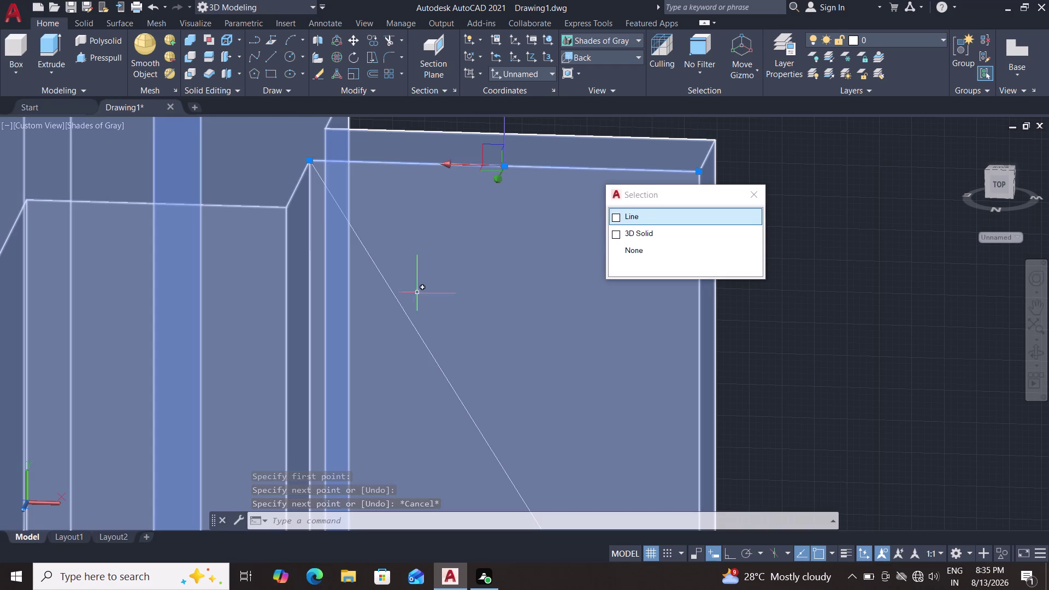
click(402, 305)
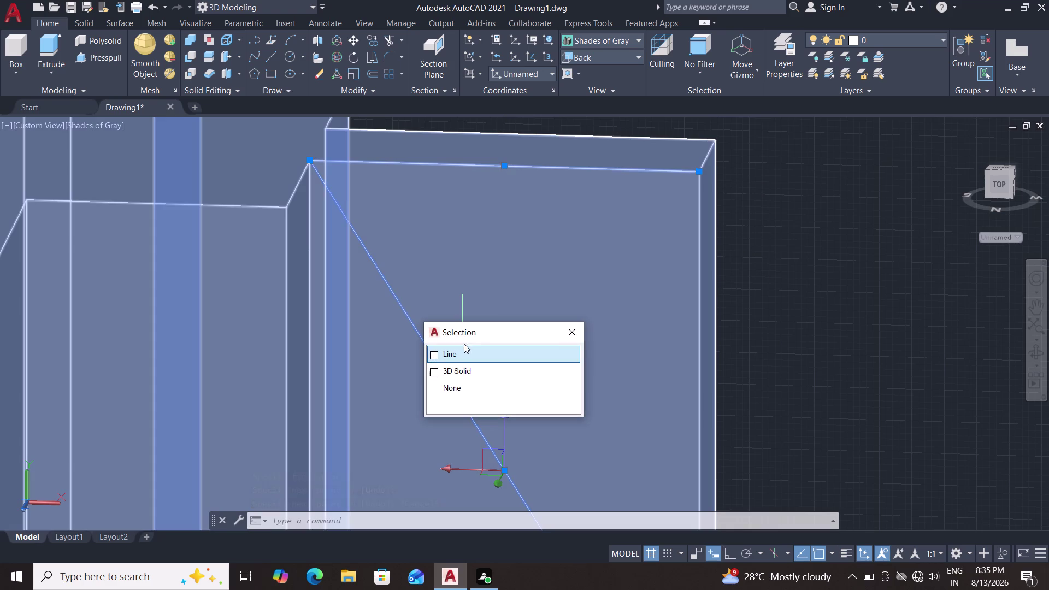
click(462, 348)
click(461, 356)
click(463, 354)
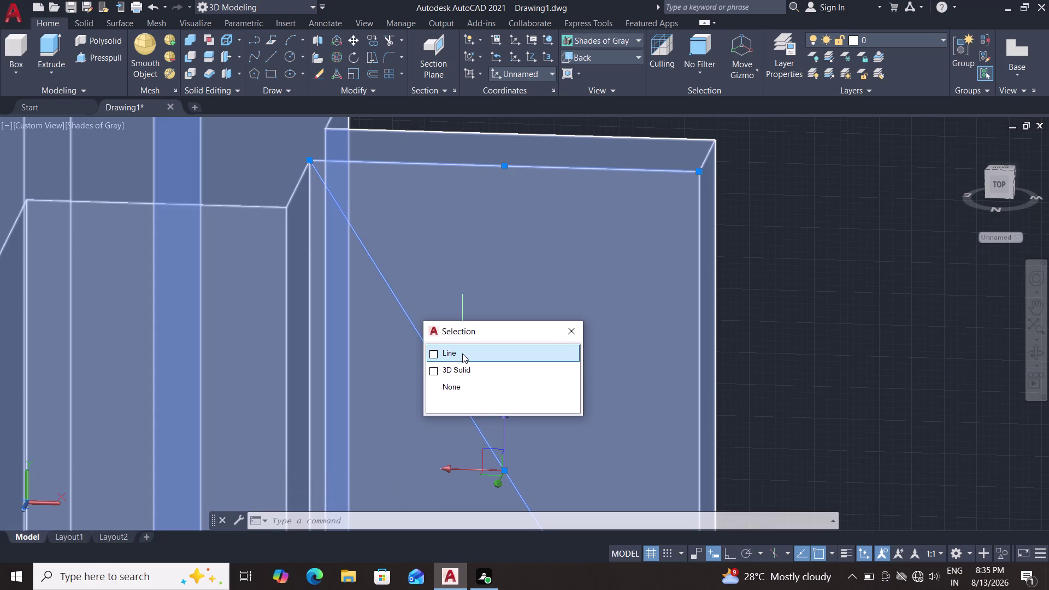
click(700, 311)
click(735, 358)
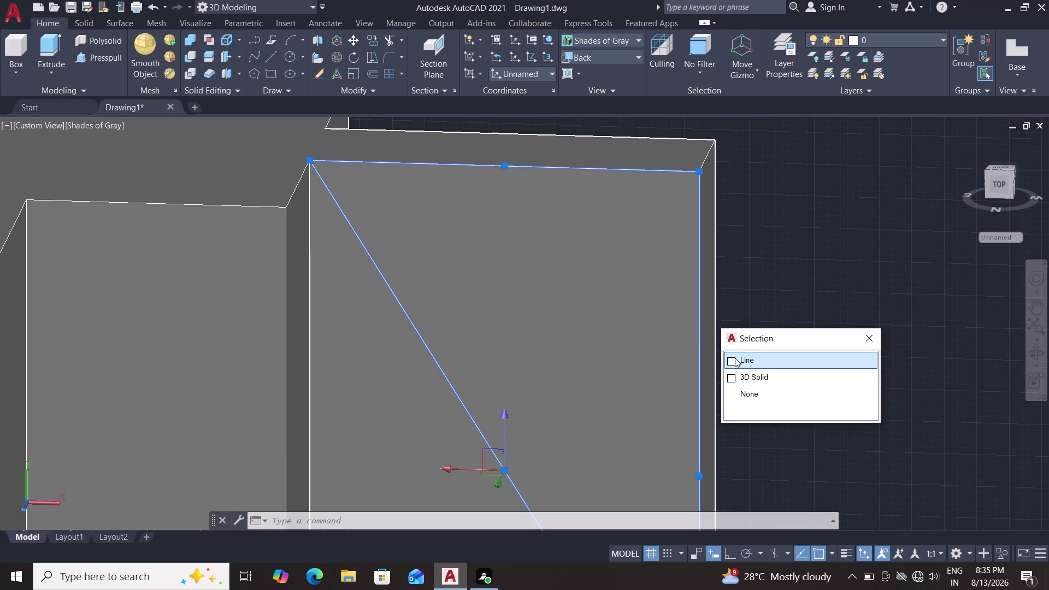
key(j)
key(Return)
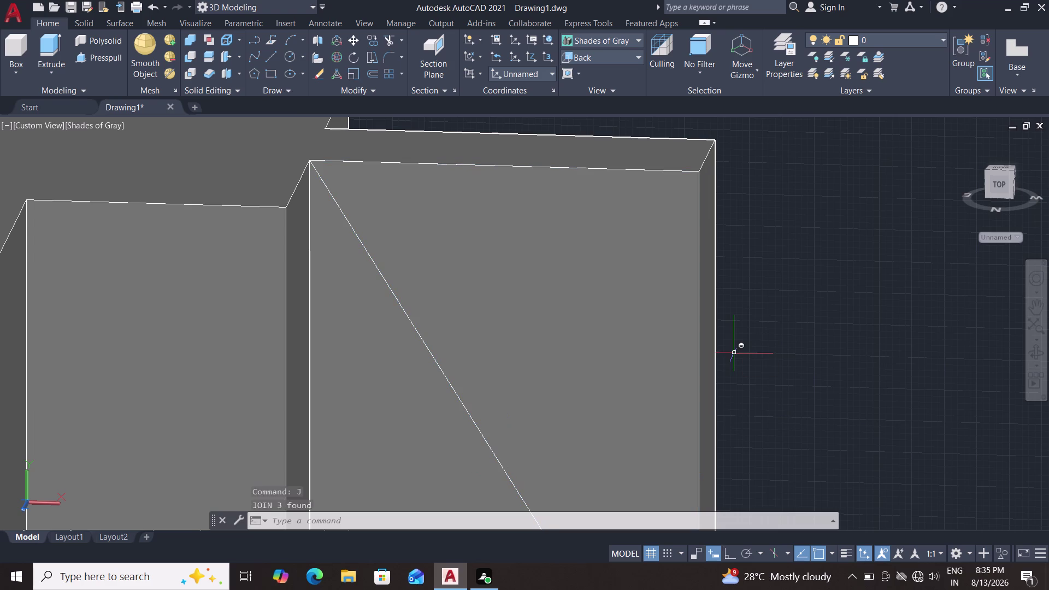
scroll(down, 3)
scroll(up, 3)
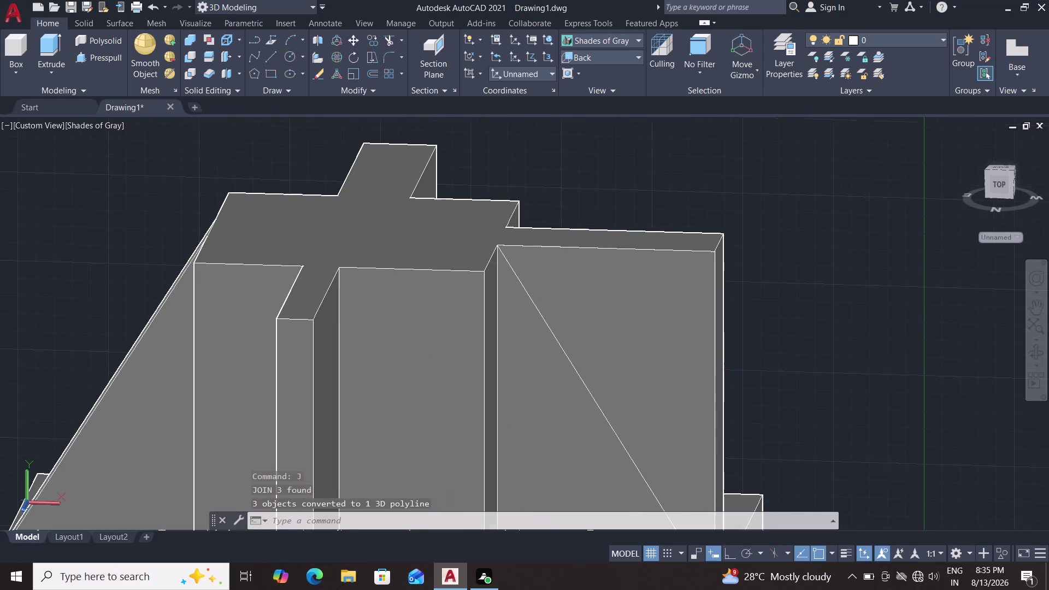
click(108, 57)
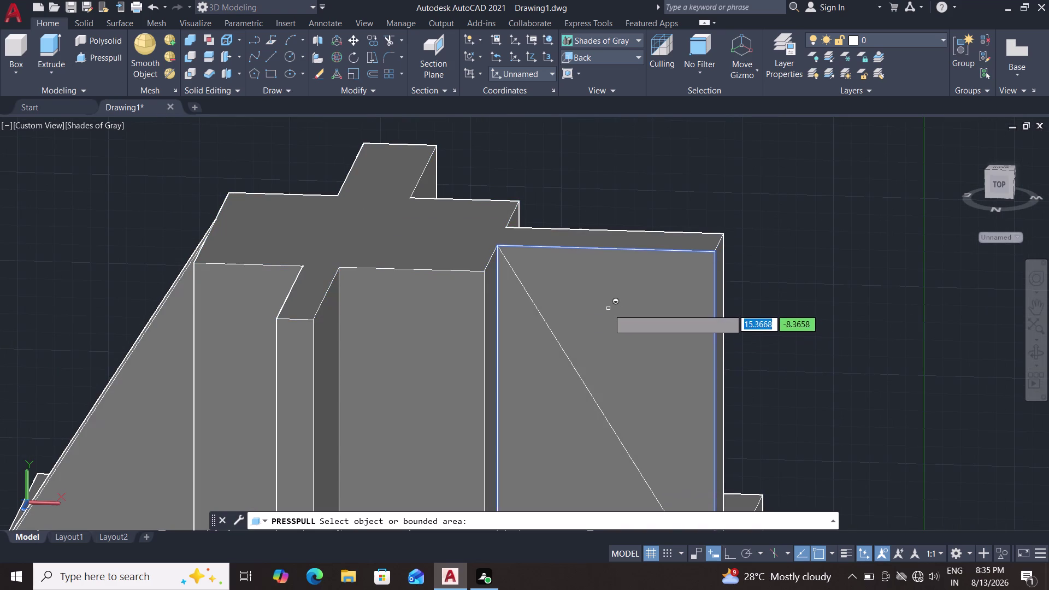
click(570, 361)
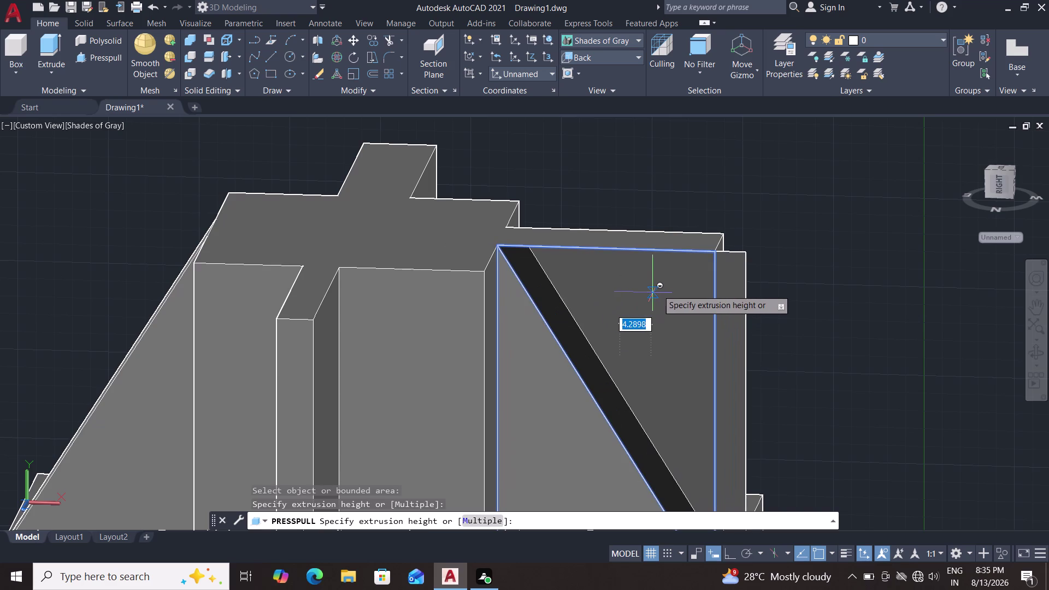
key(Escape)
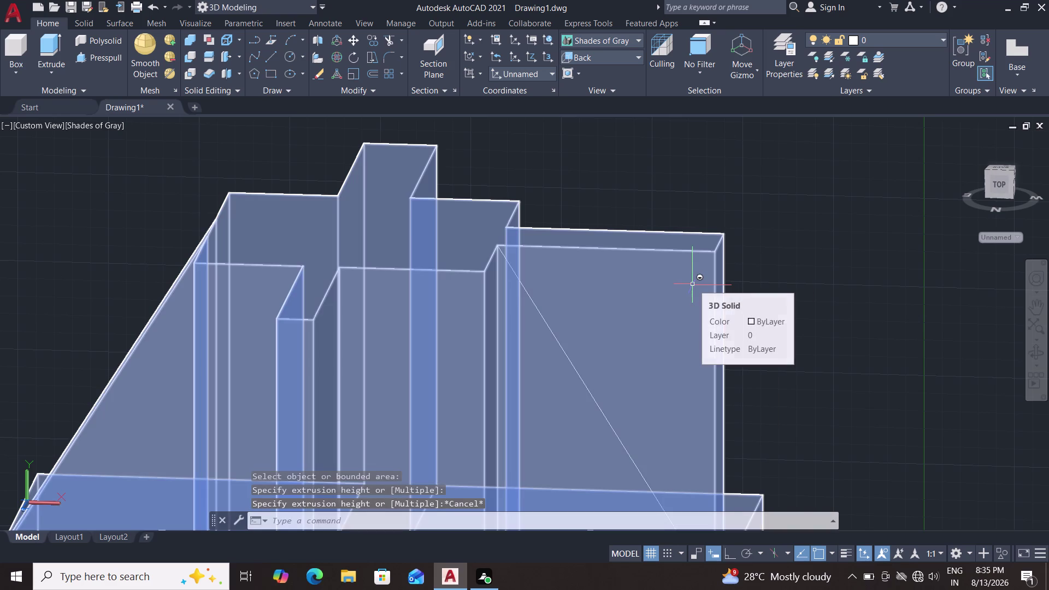
middle_drag(694, 286, 664, 262)
key(Escape)
key(Escape)
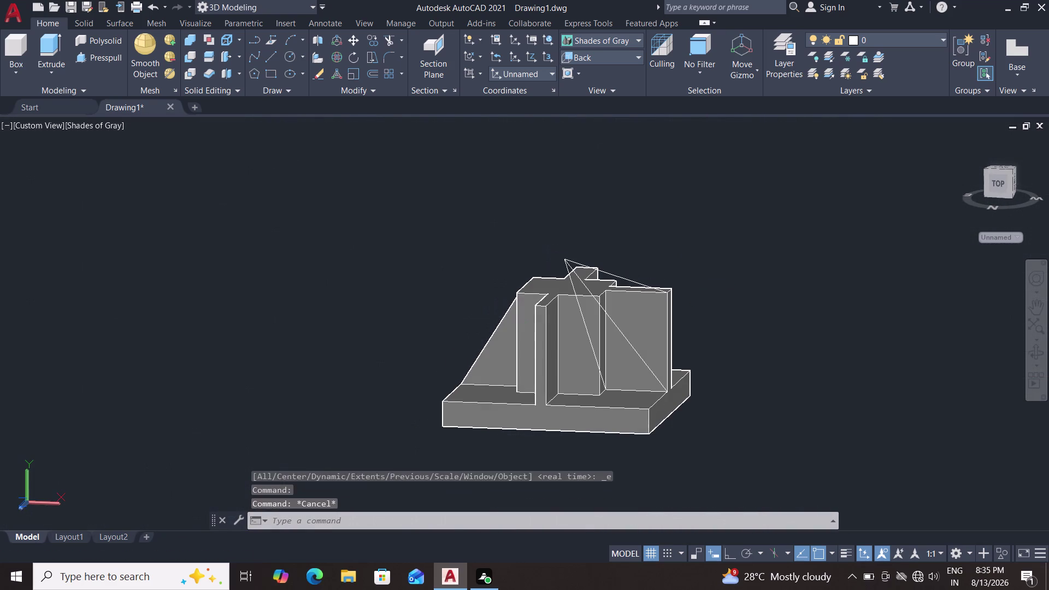
middle_drag(693, 275, 673, 276)
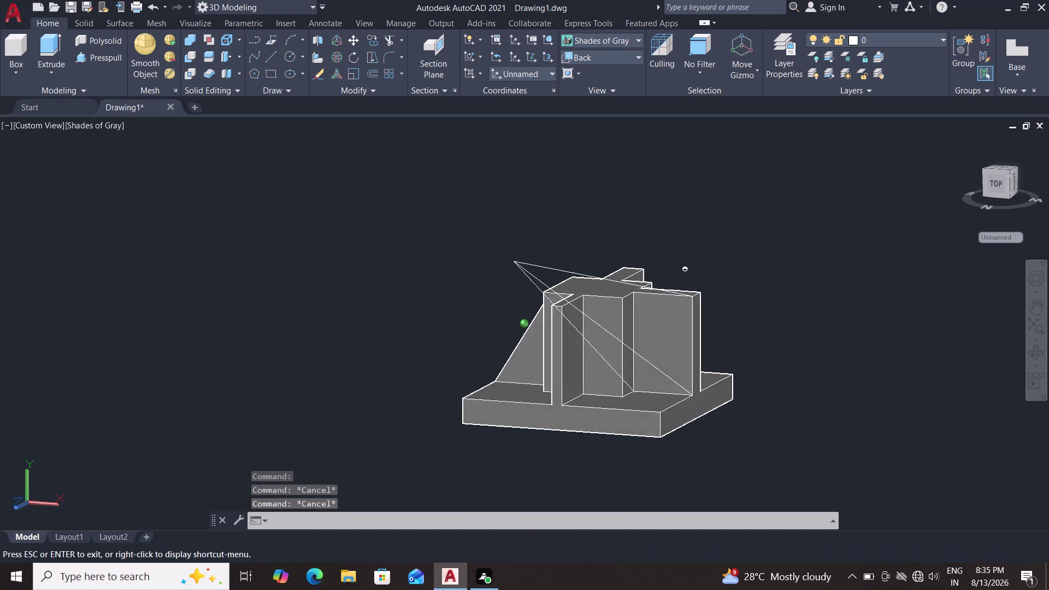
middle_drag(673, 276, 771, 307)
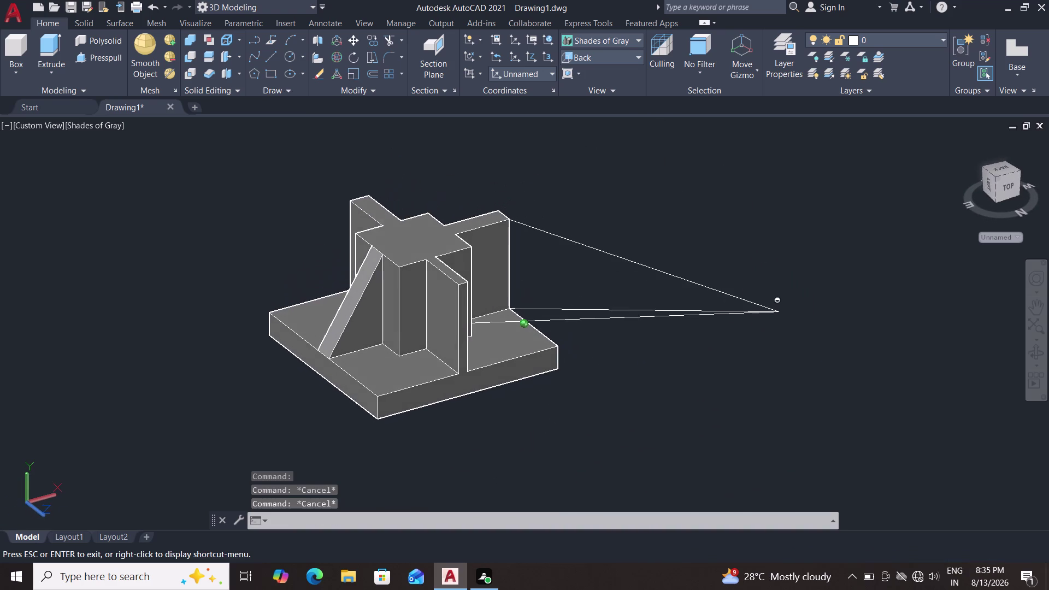
middle_drag(771, 306, 772, 303)
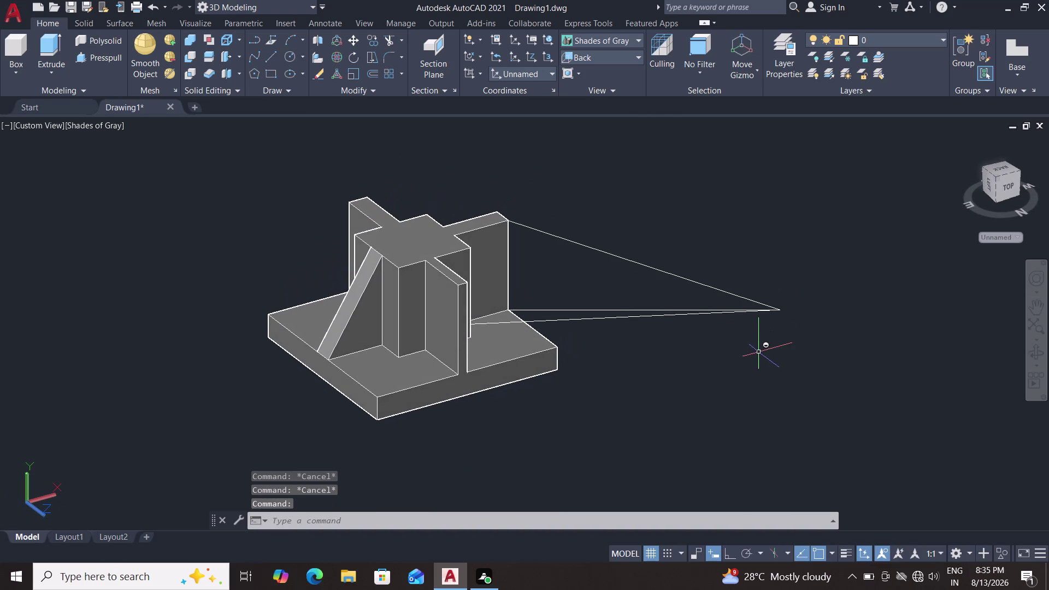
middle_drag(778, 316, 735, 333)
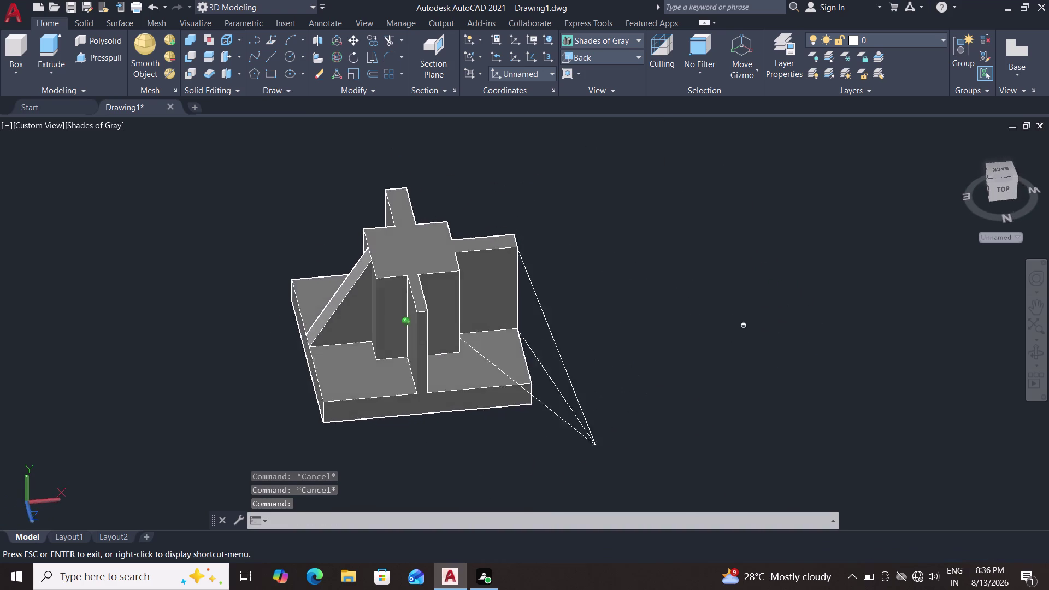
middle_drag(735, 332, 684, 306)
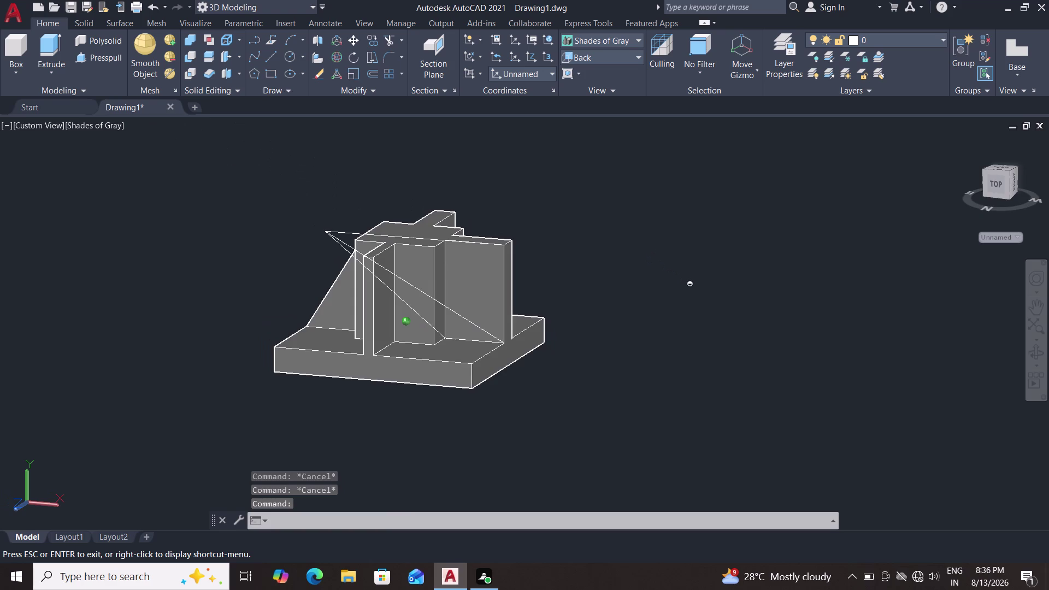
middle_drag(683, 306, 697, 308)
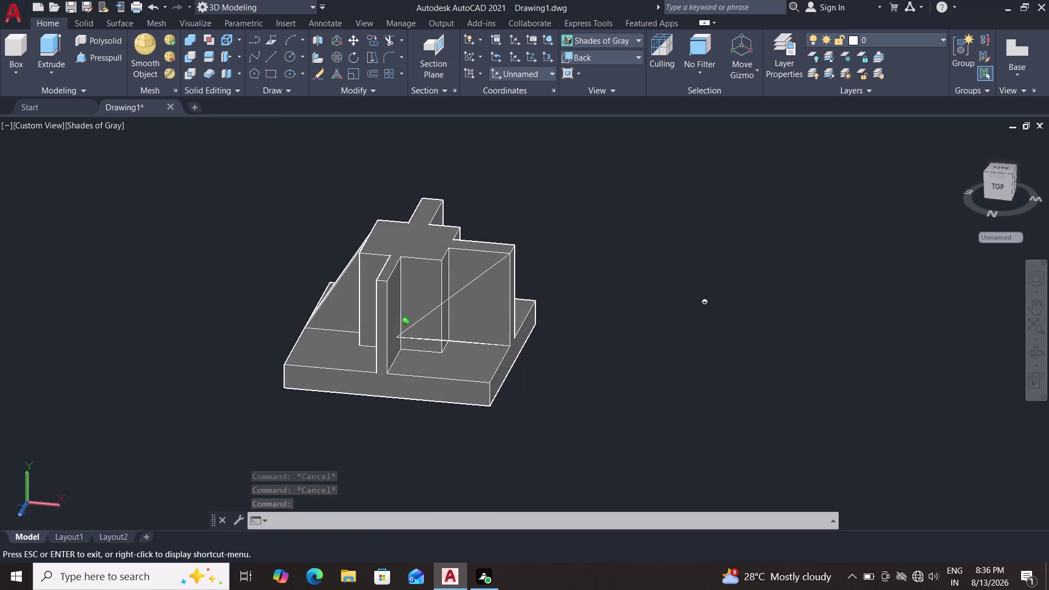
middle_drag(698, 308, 710, 307)
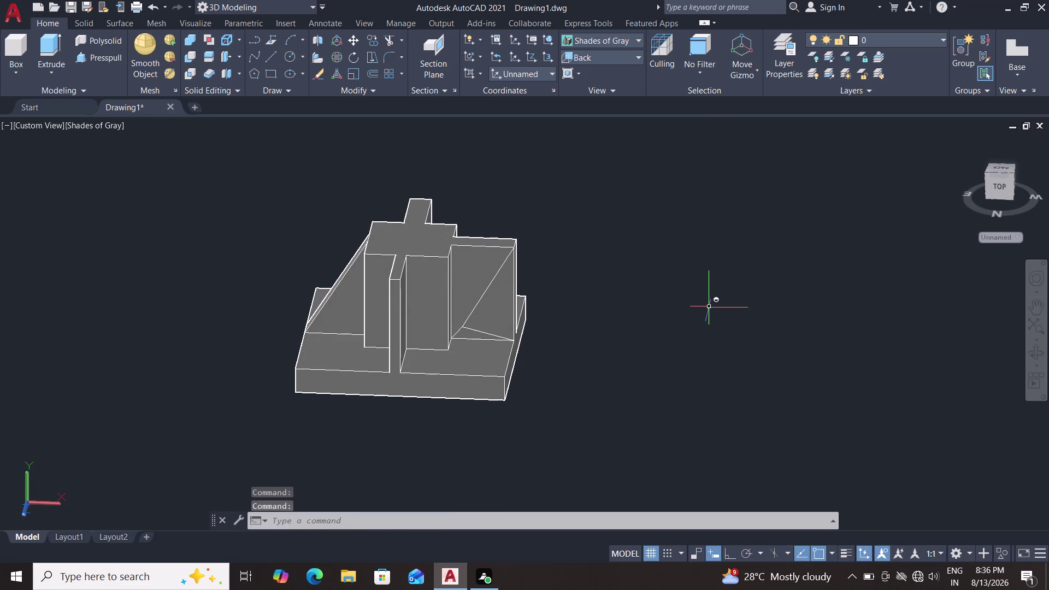
click(492, 334)
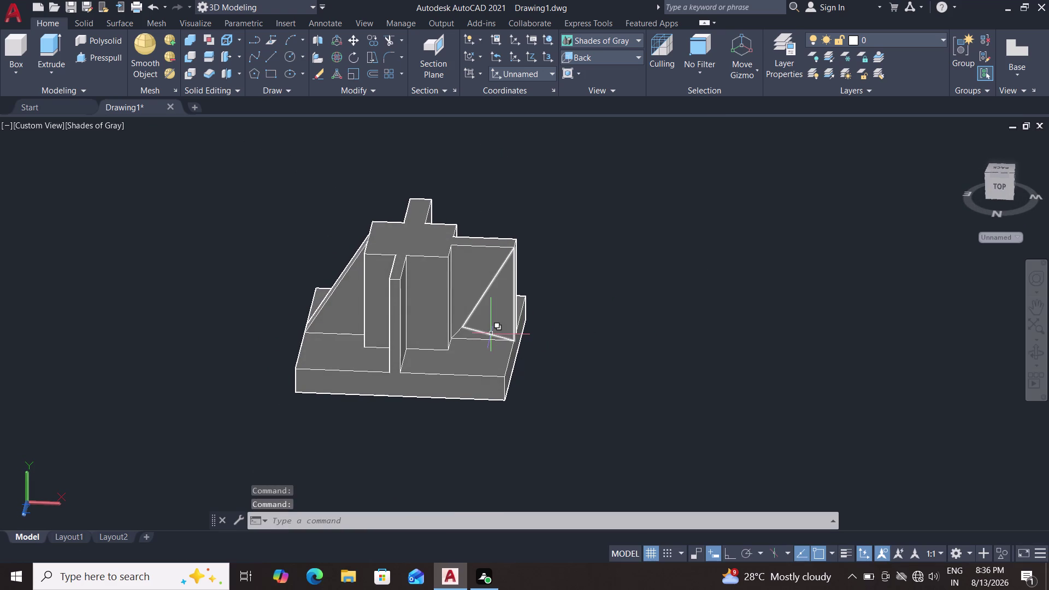
Delete the stray triangular 3D polyline and the leftover line on the right wall.
key(Delete)
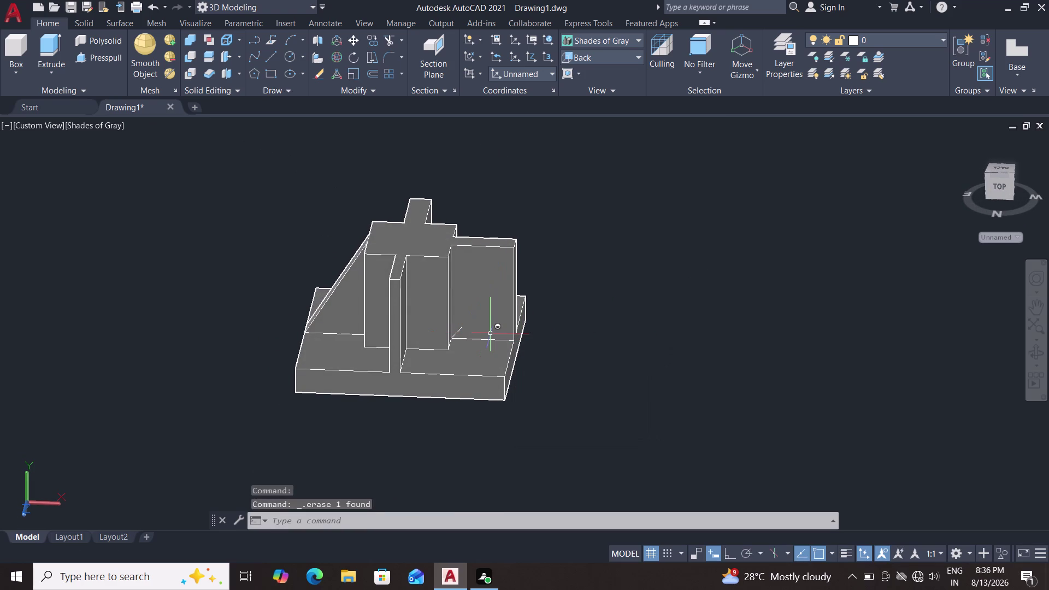
click(458, 333)
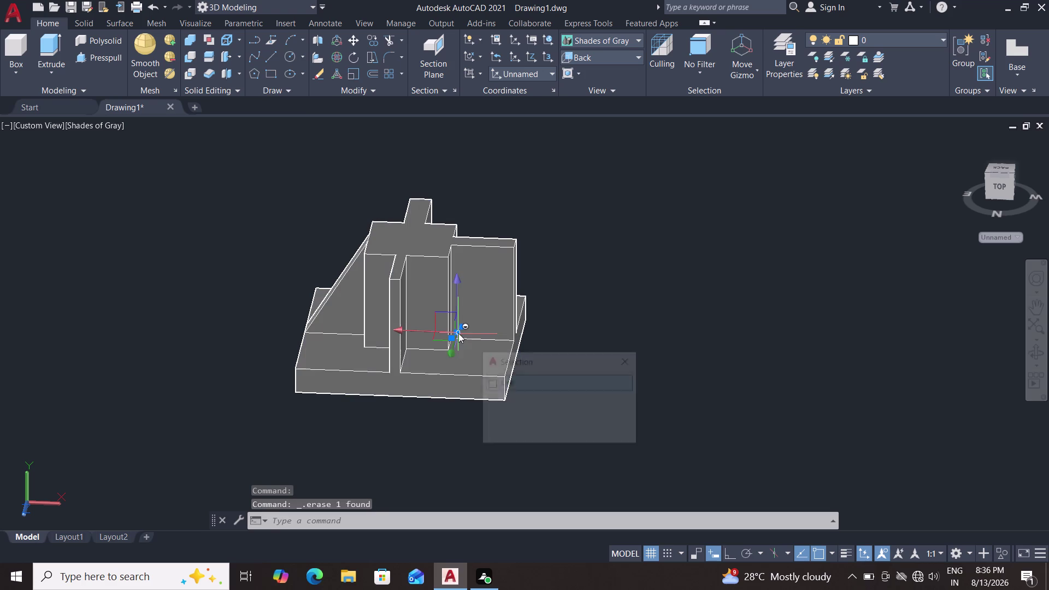
key(Delete)
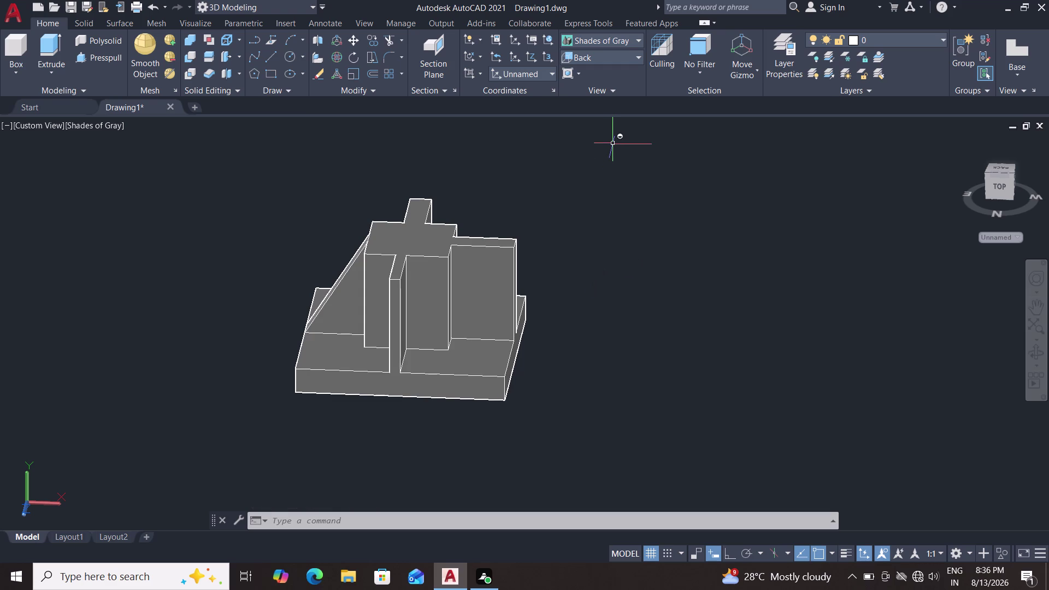
Draw a line from the wall face's bottom point up to its top corner.
key(l)
key(Return)
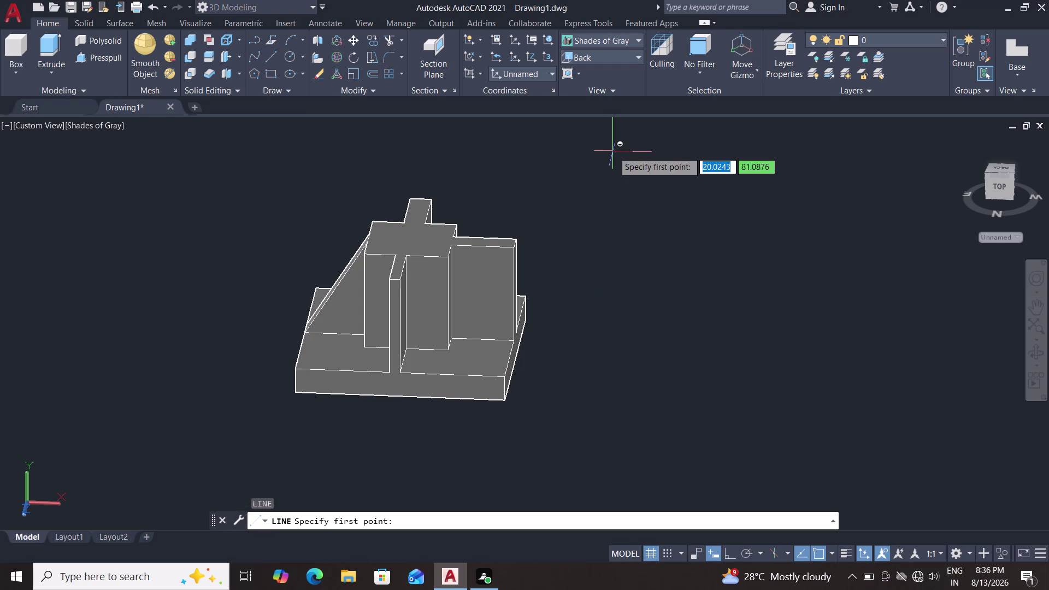
scroll(up, 3)
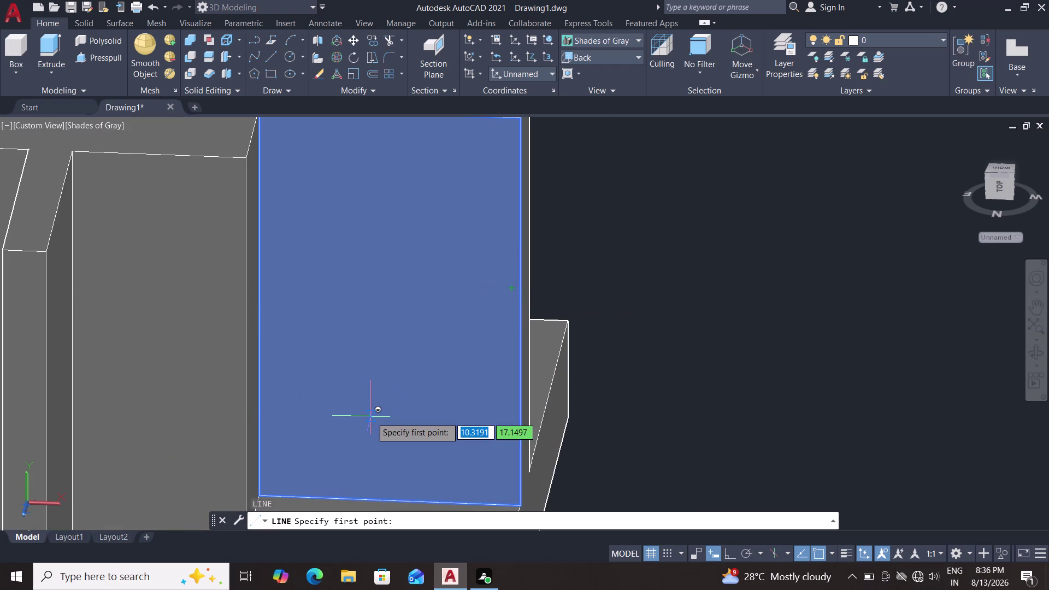
click(258, 492)
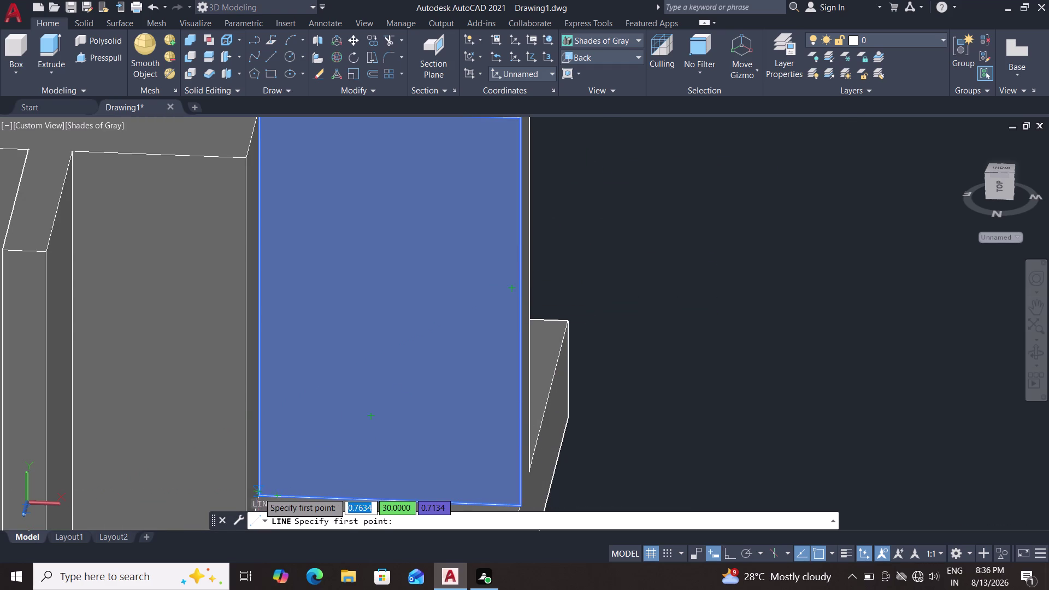
middle_drag(490, 225, 476, 302)
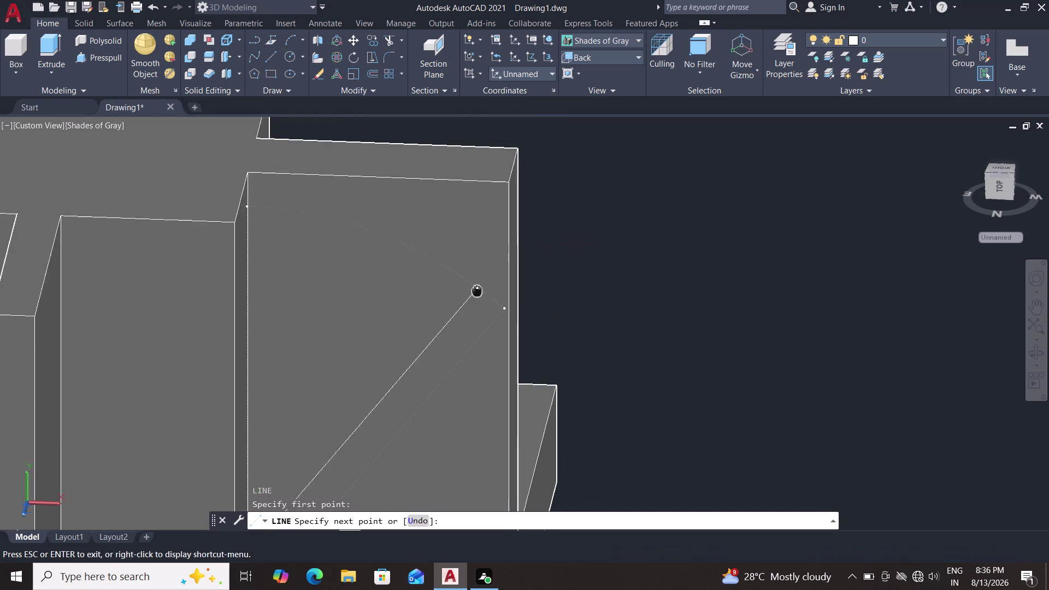
middle_drag(476, 302, 468, 342)
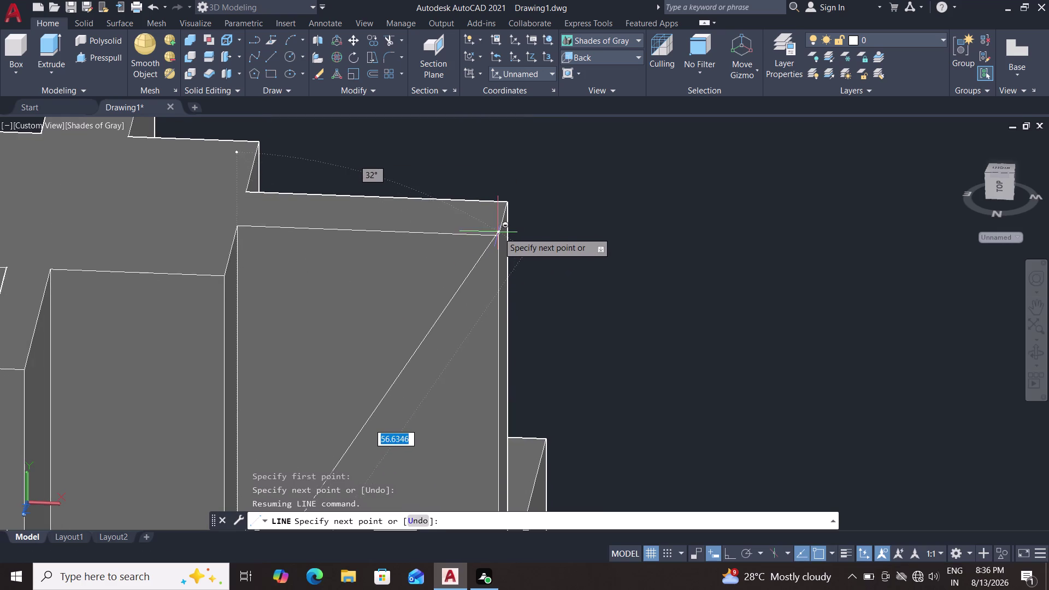
click(498, 237)
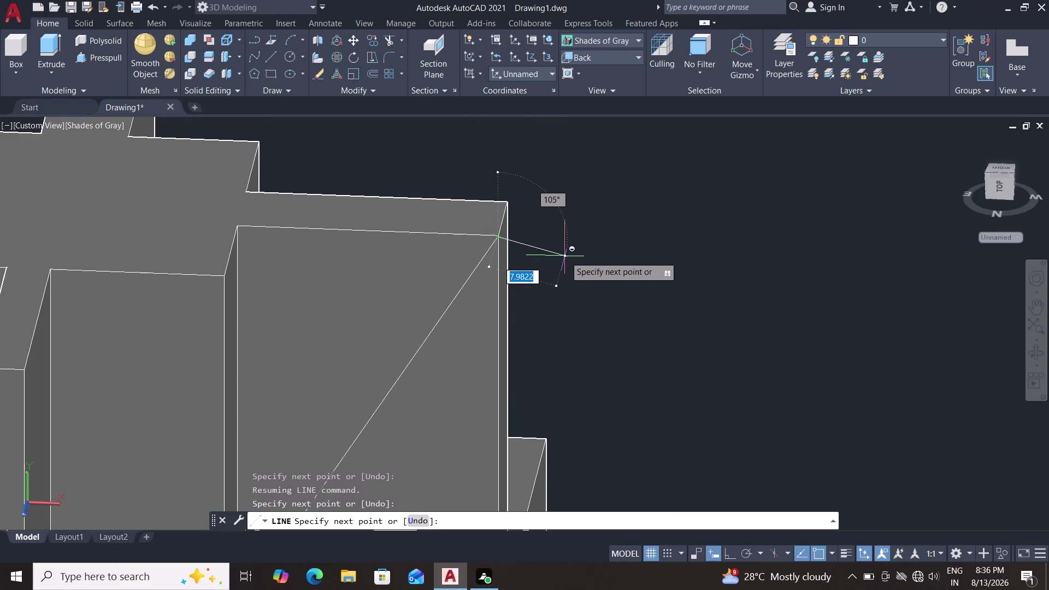
Orbit around the wall to check the new diagonal, then end LINE and select it.
scroll(down, 3)
middle_drag(566, 256, 506, 249)
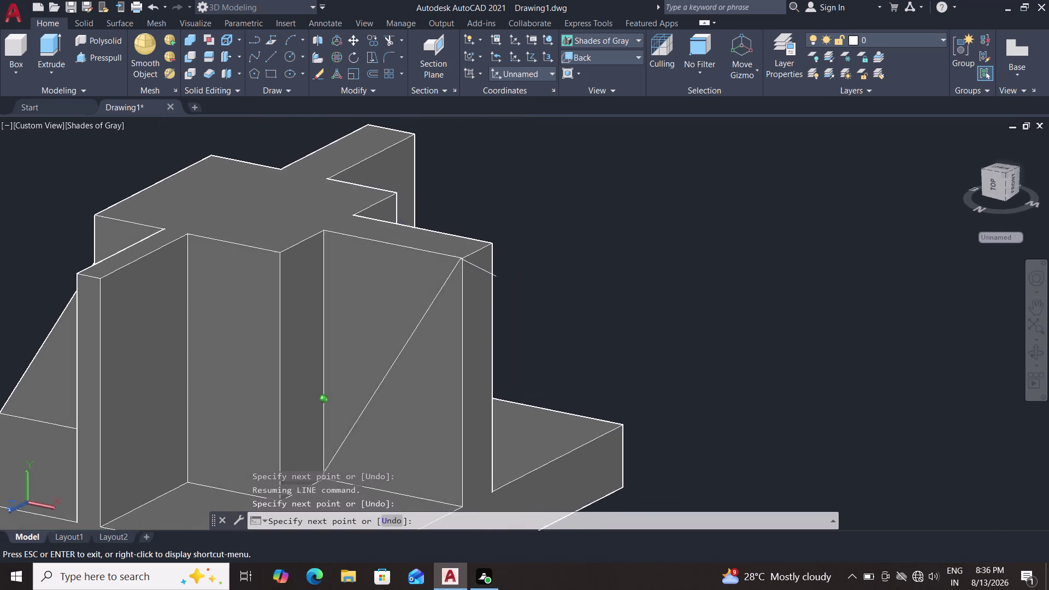
middle_drag(507, 249, 470, 249)
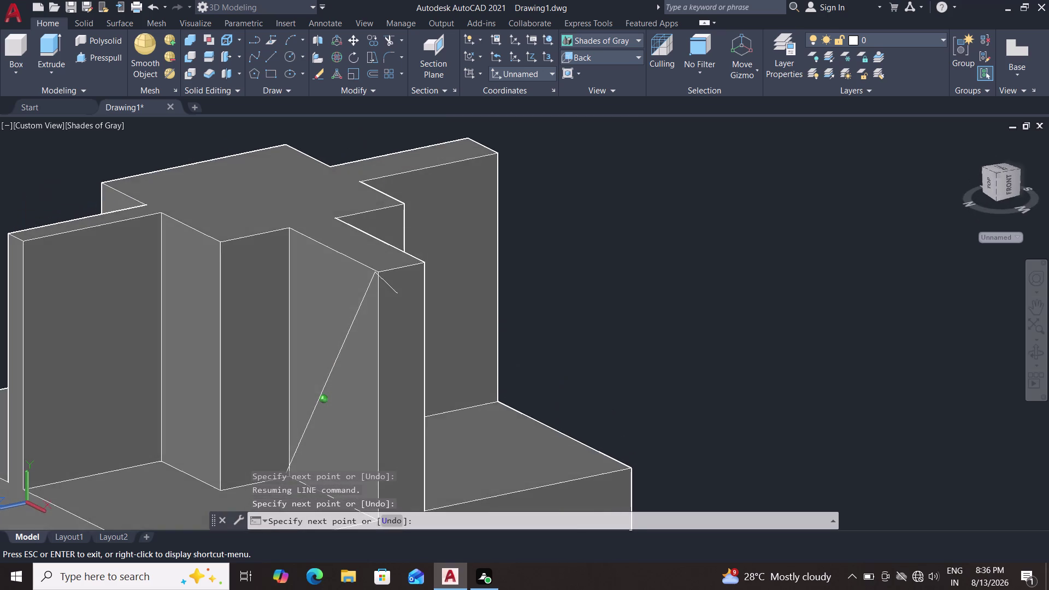
middle_drag(470, 250, 468, 236)
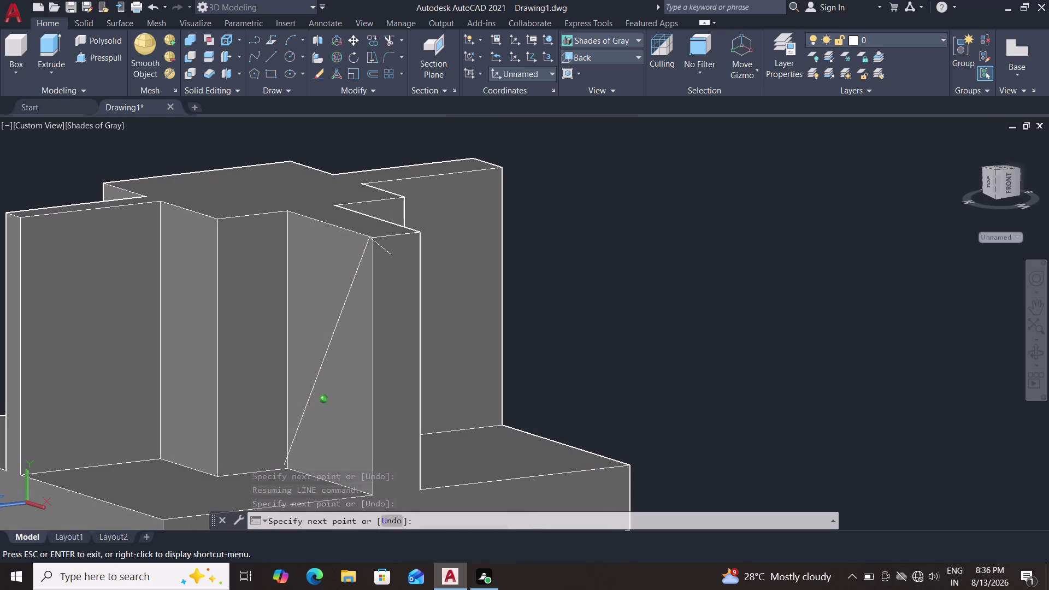
middle_drag(468, 236, 471, 239)
key(Escape)
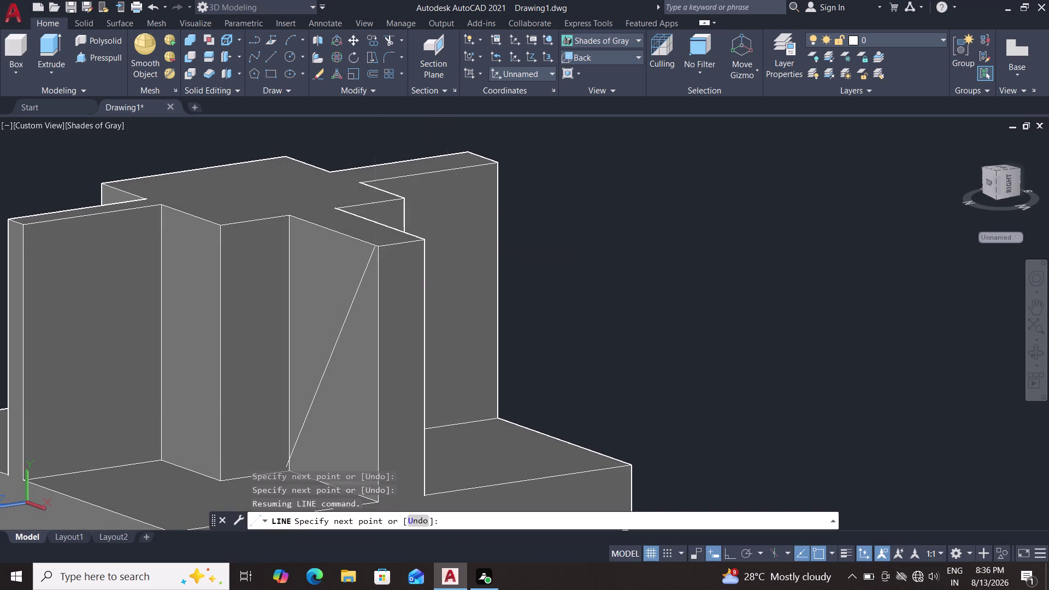
click(362, 277)
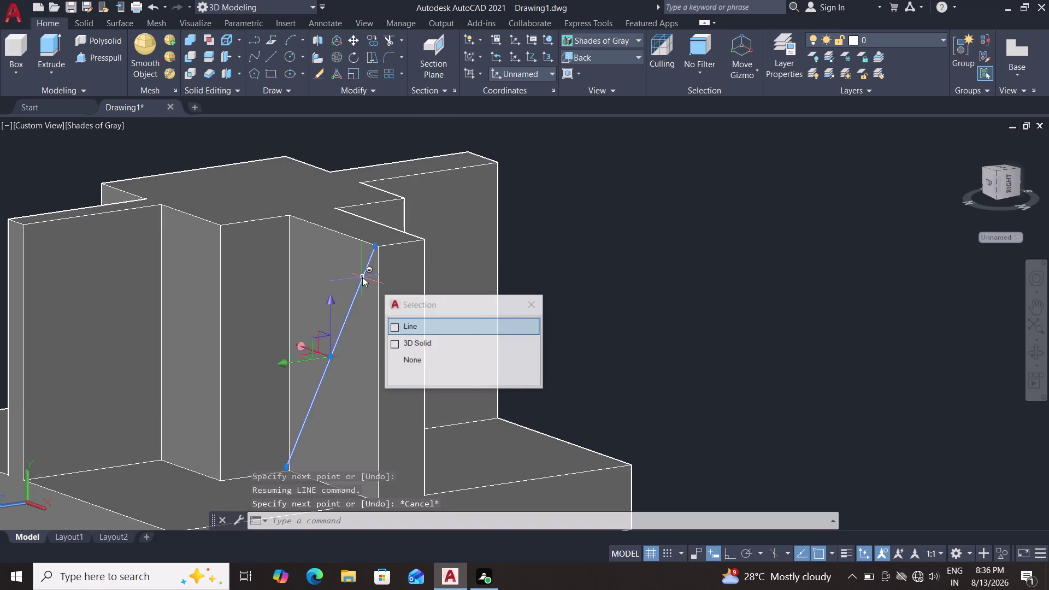
click(377, 245)
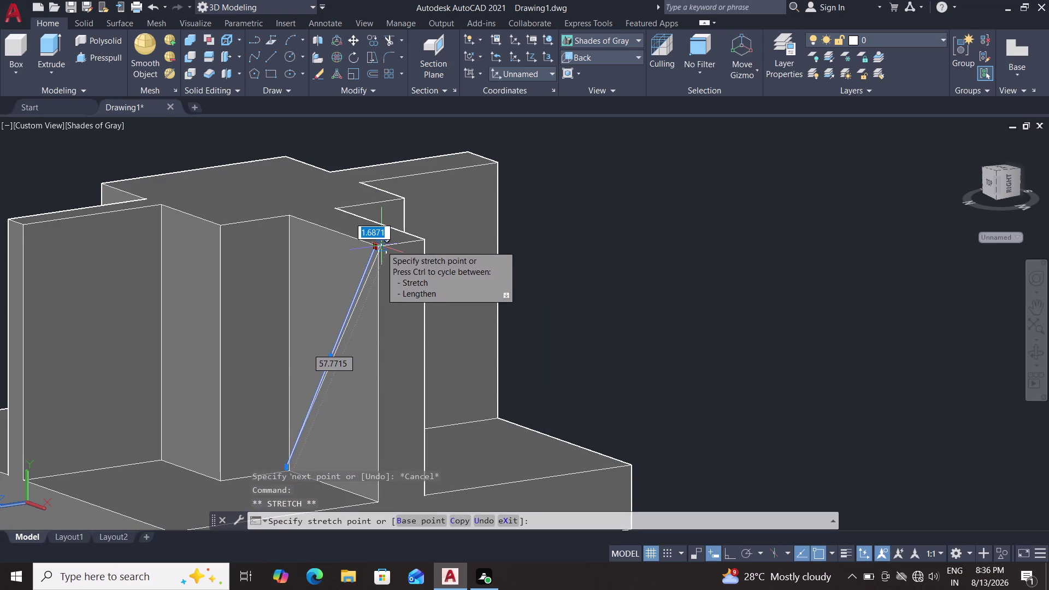
click(381, 245)
key(Escape)
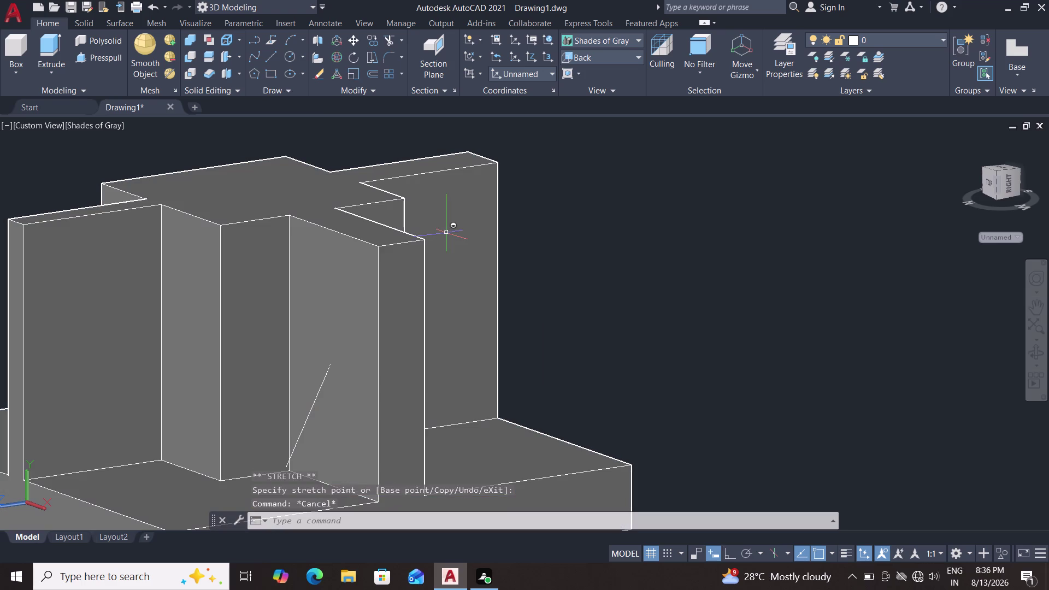
key(ctrl+z)
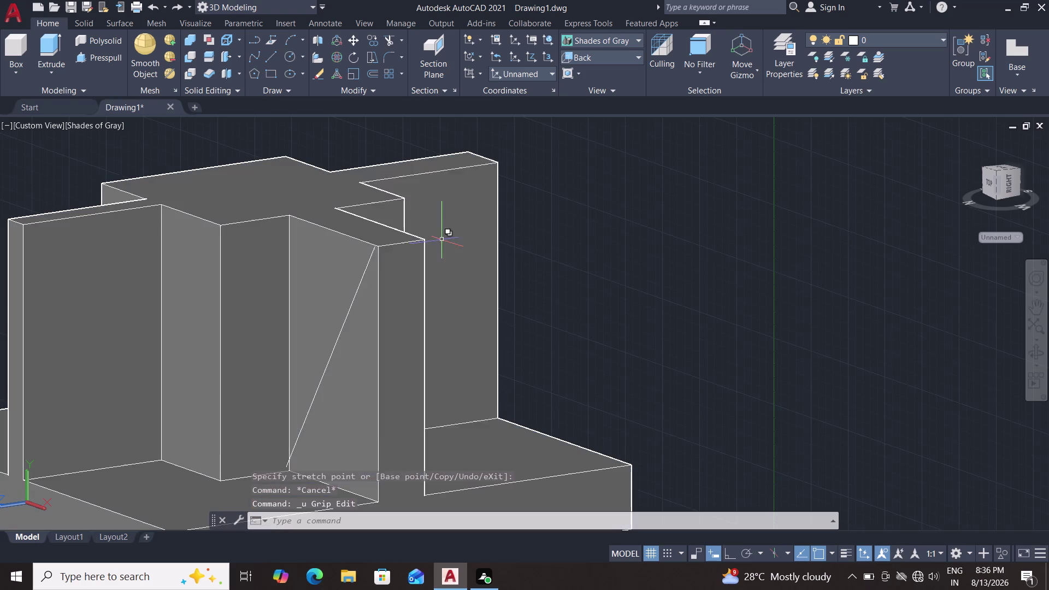
key(ctrl+z)
key(Escape)
key(Escape)
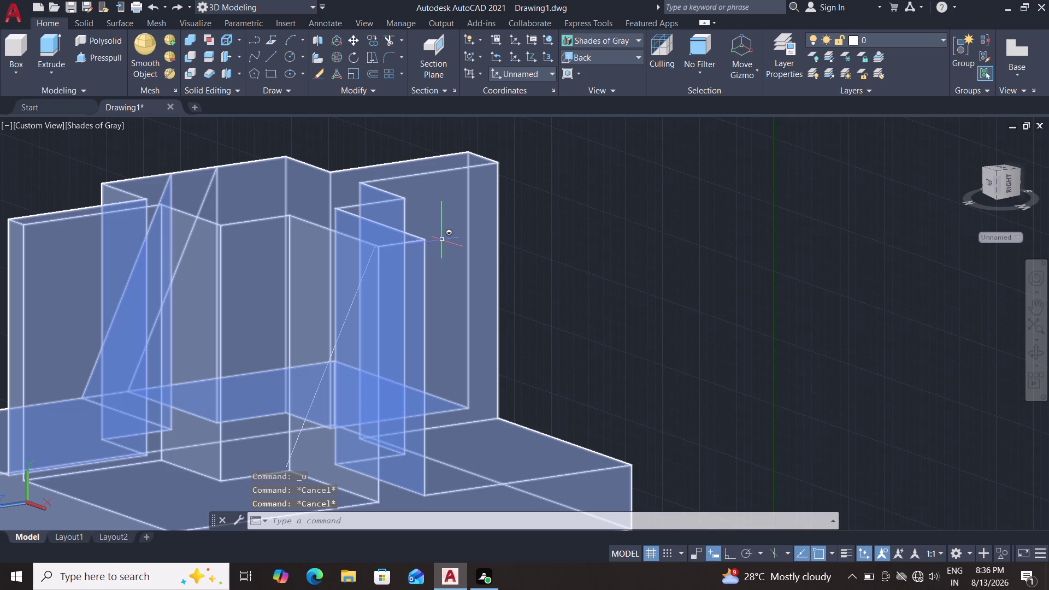
key(ctrl+z)
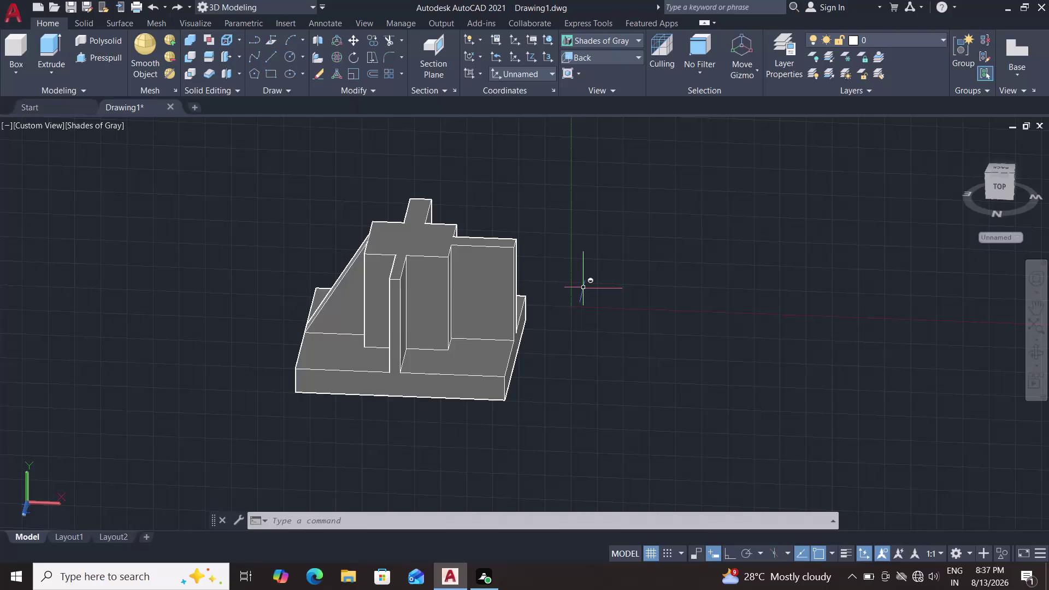
Draw a diagonal from the right wall's bottom inner corner to its top outer corner.
scroll(up, 3)
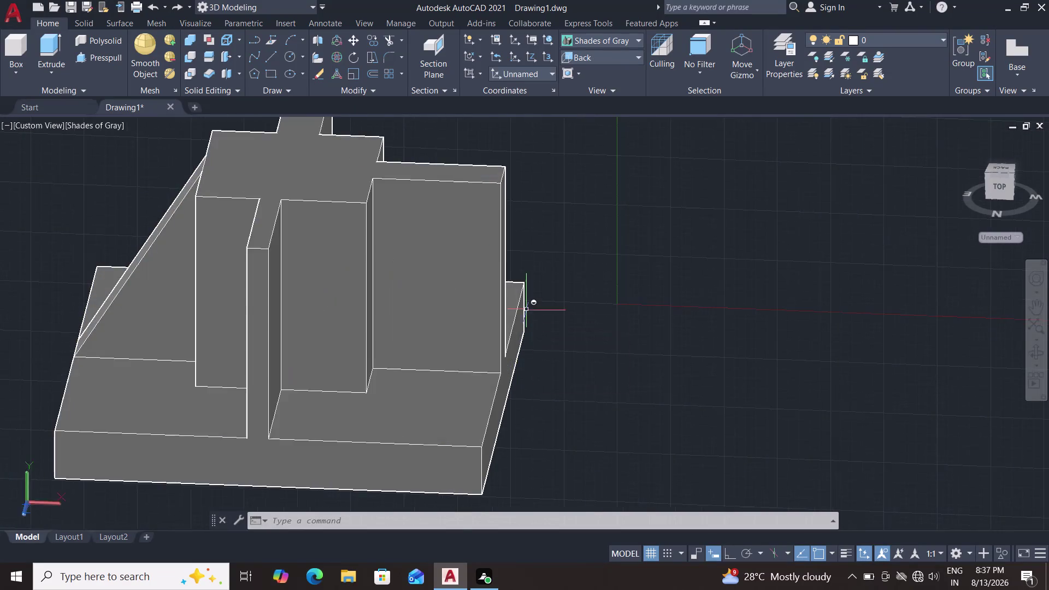
scroll(up, 3)
key(l)
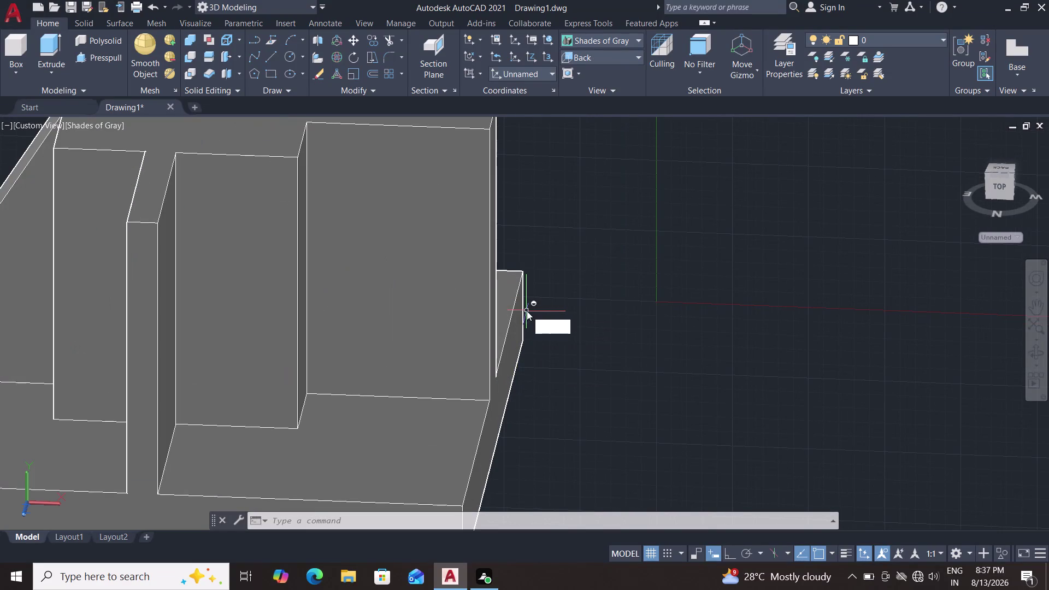
key(Return)
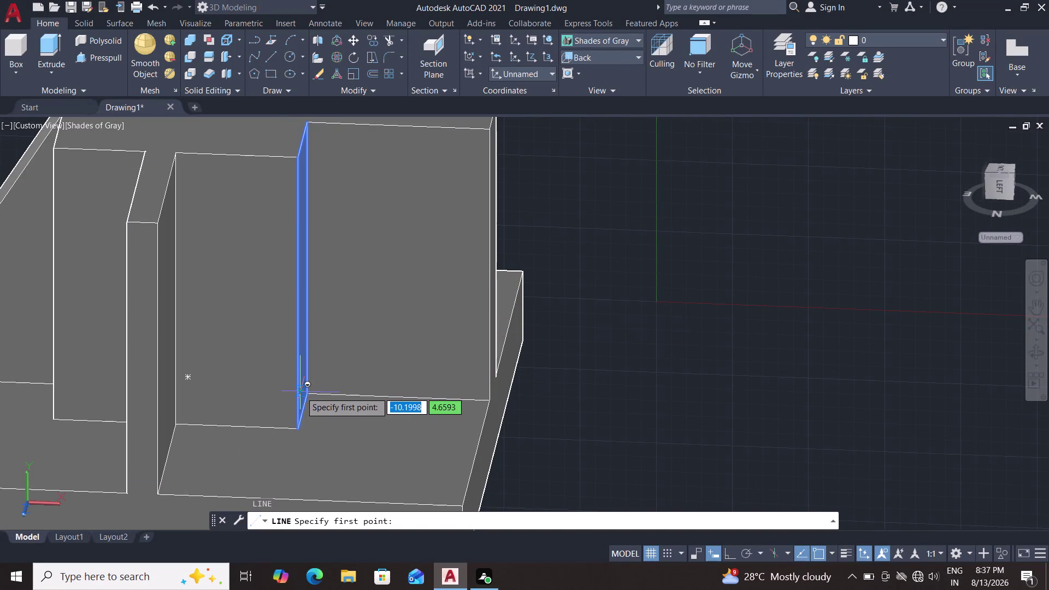
click(311, 392)
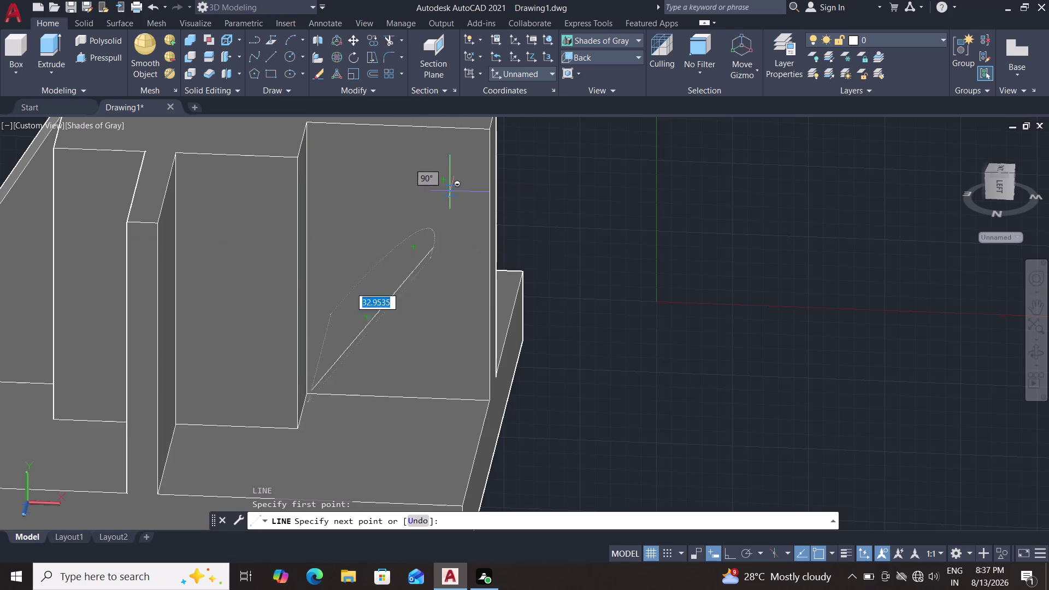
click(489, 135)
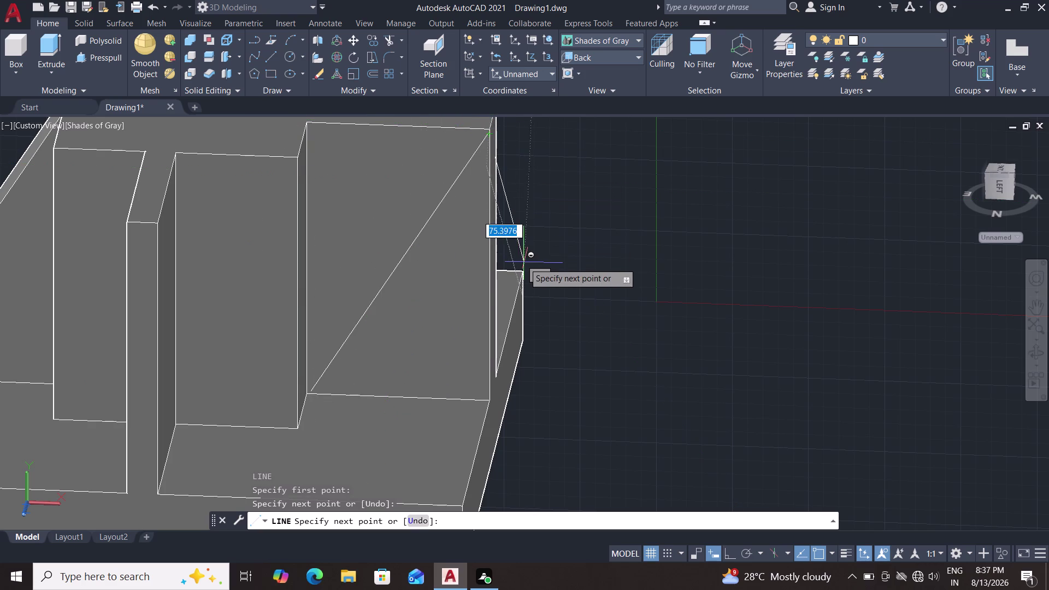
click(489, 401)
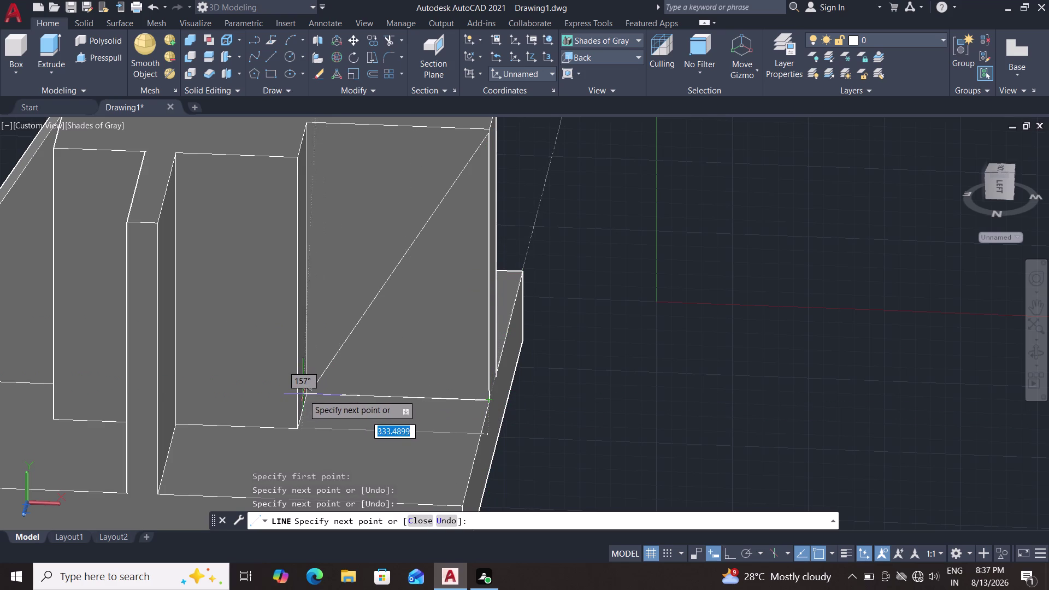
key(Escape)
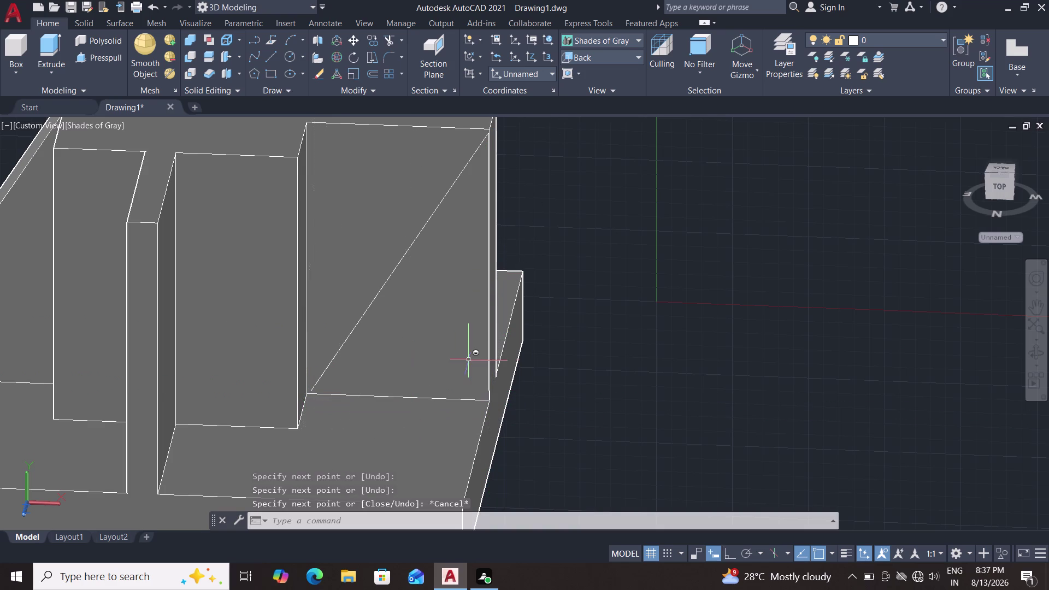
right_click(520, 358)
middle_drag(519, 358, 490, 350)
key(Escape)
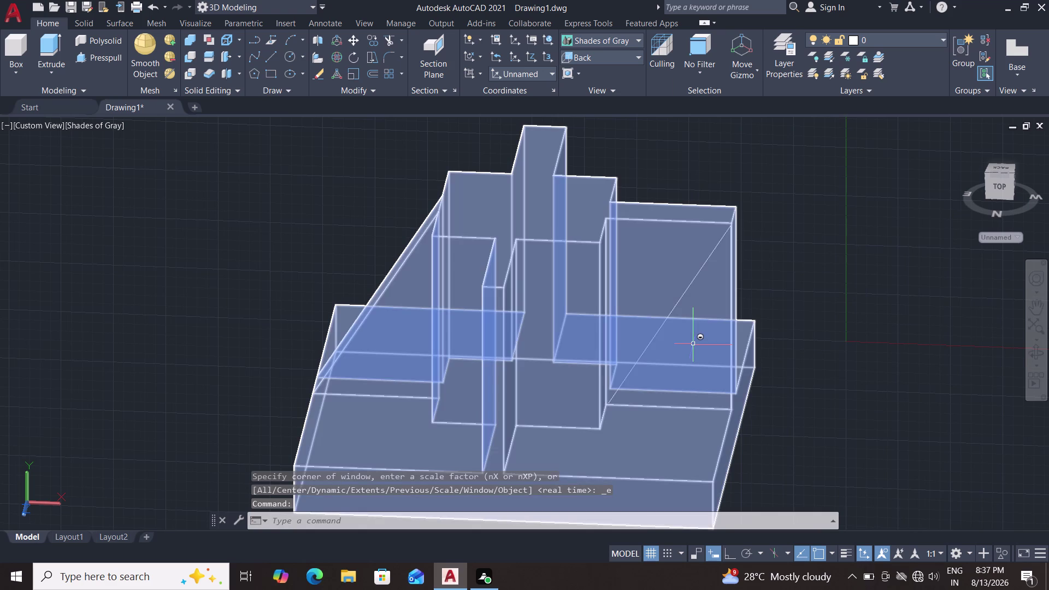
middle_drag(752, 321, 656, 315)
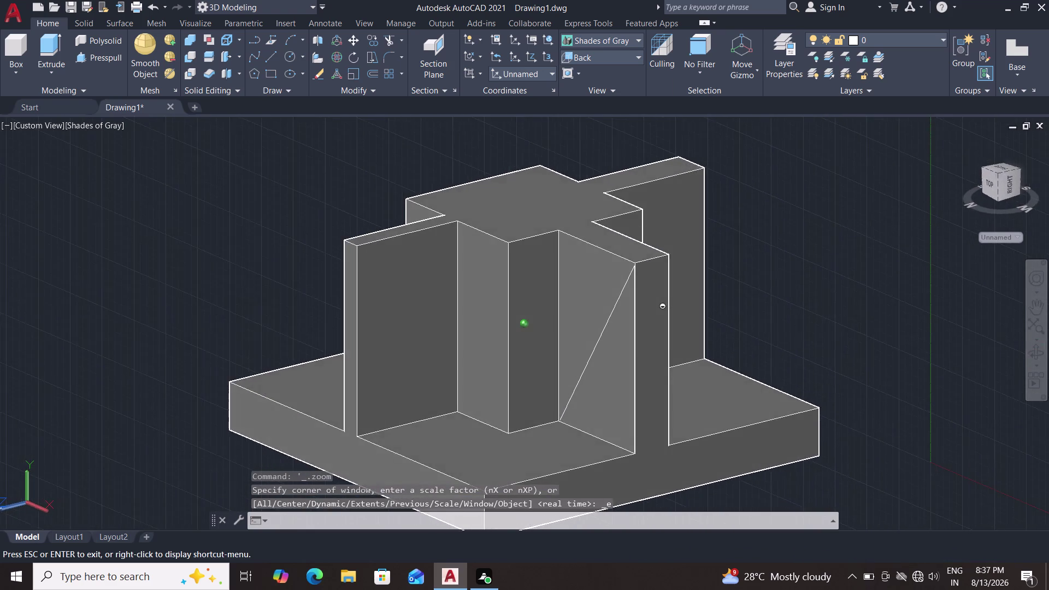
middle_drag(655, 314, 671, 325)
click(628, 327)
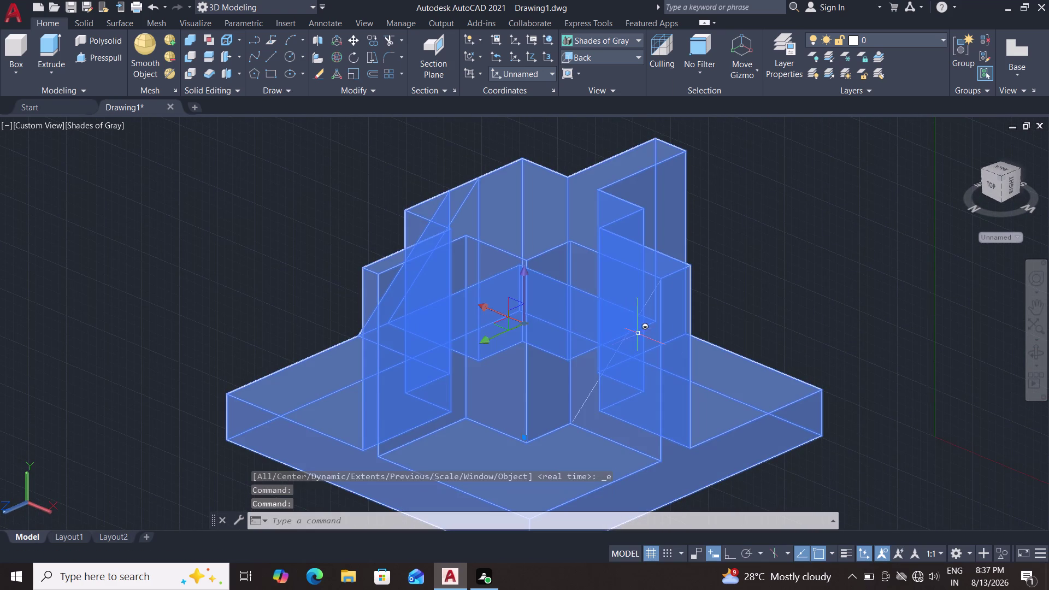
key(Escape)
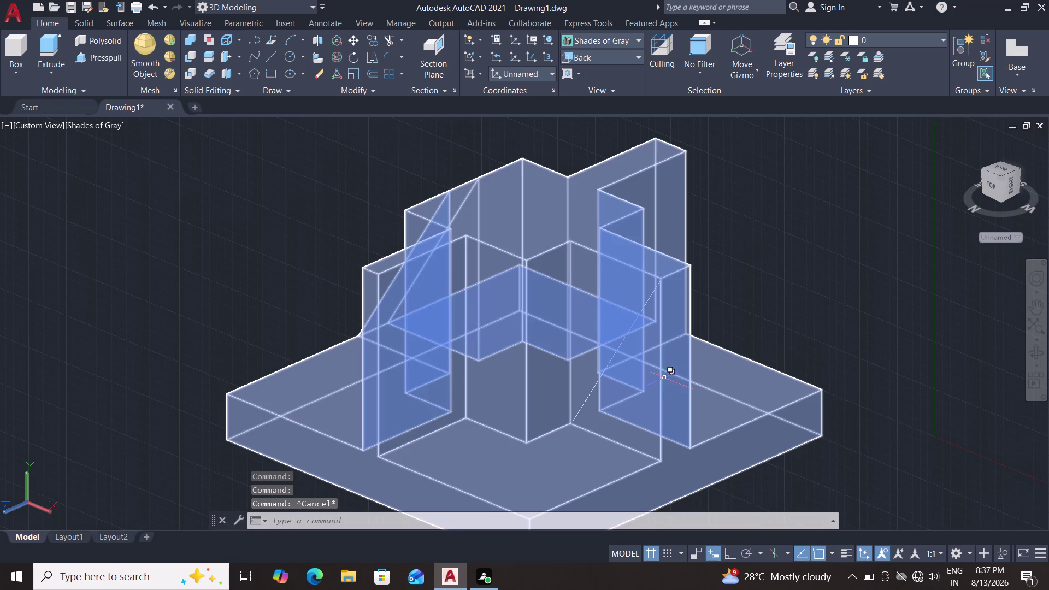
click(665, 378)
key(Escape)
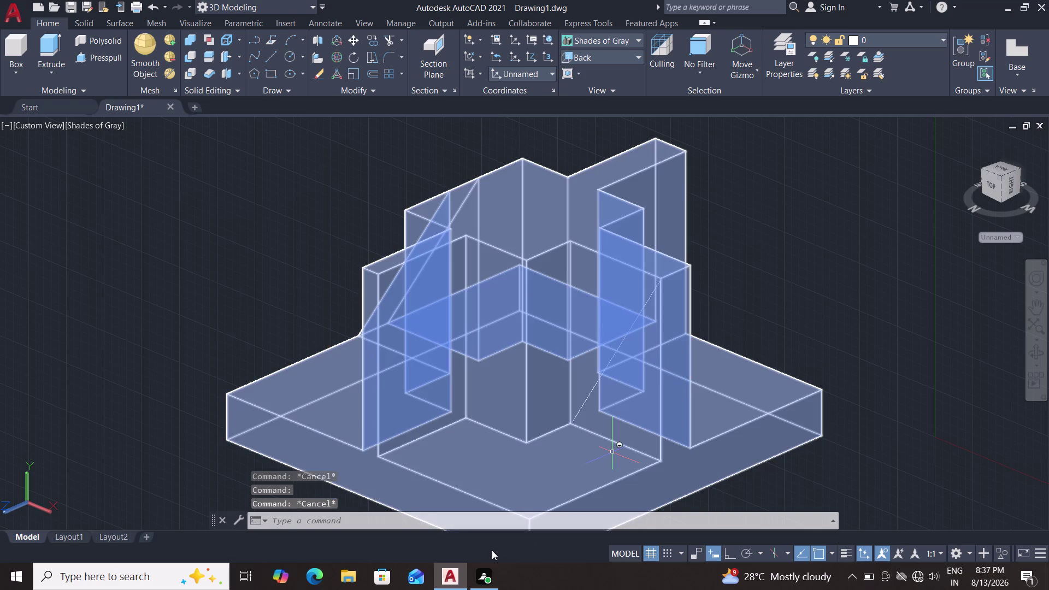